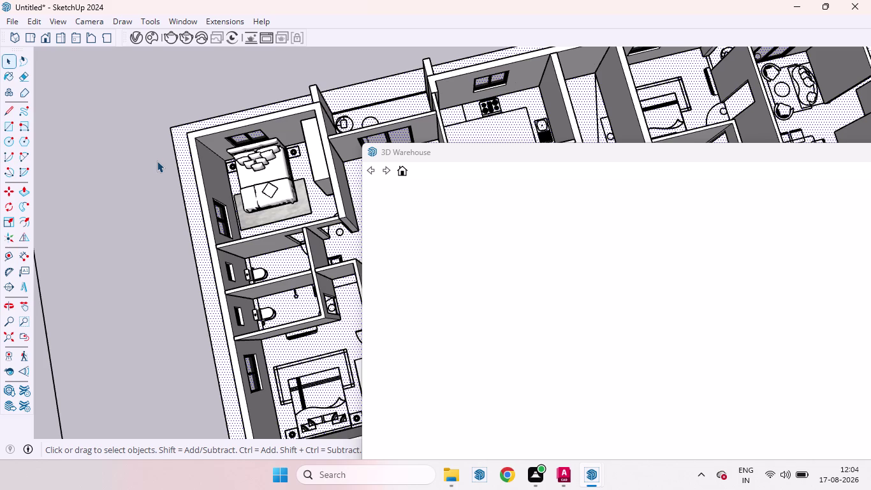
Undo the last two changes, select the floor slab group and zoom out.
key(ctrl+z)
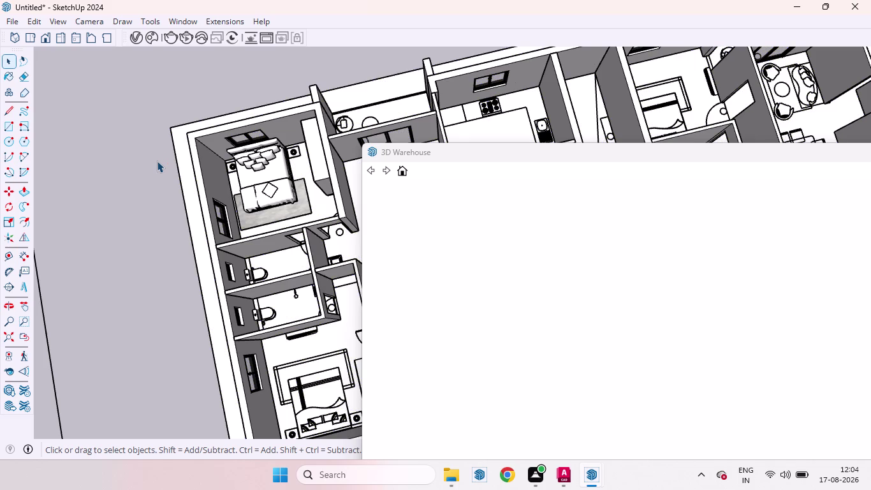
key(ctrl+z)
click(188, 181)
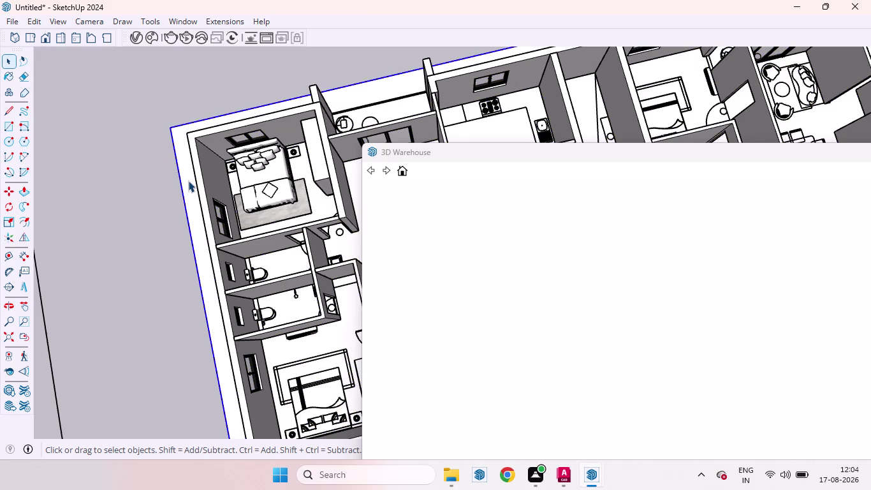
click(127, 132)
scroll(down, 3)
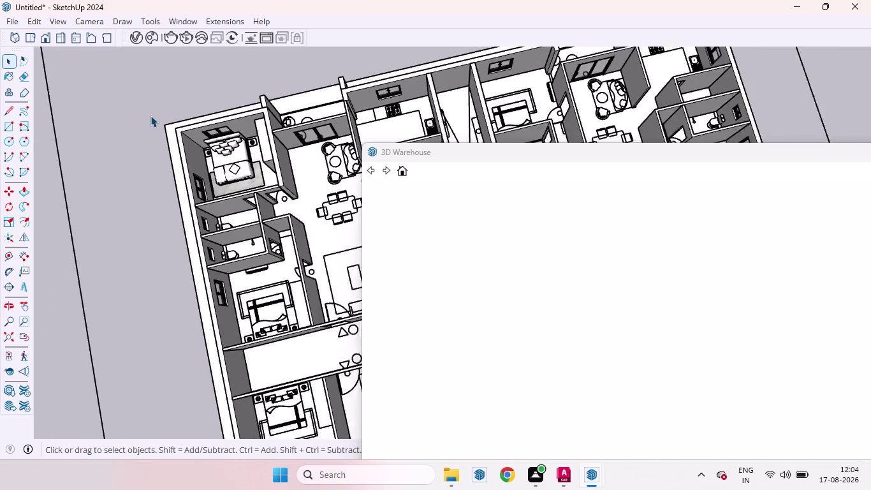
scroll(down, 3)
scroll(down, 3)
scroll(up, 3)
scroll(up, 3)
scroll(down, 3)
scroll(up, 3)
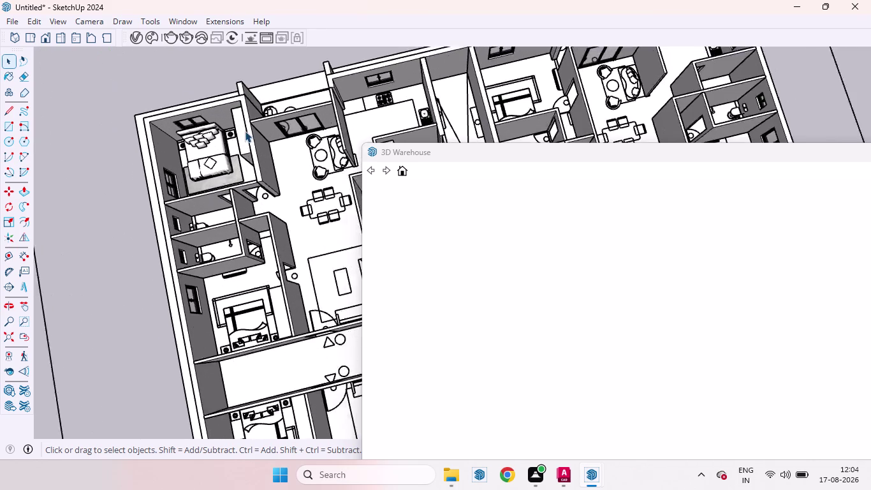
scroll(down, 3)
scroll(down, 3)
scroll(up, 3)
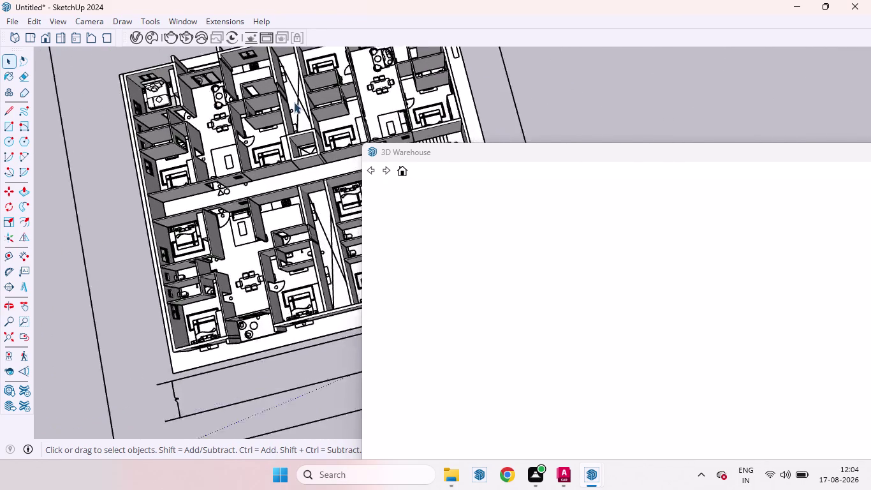
scroll(up, 3)
scroll(up, 3)
scroll(down, 3)
scroll(down, 3)
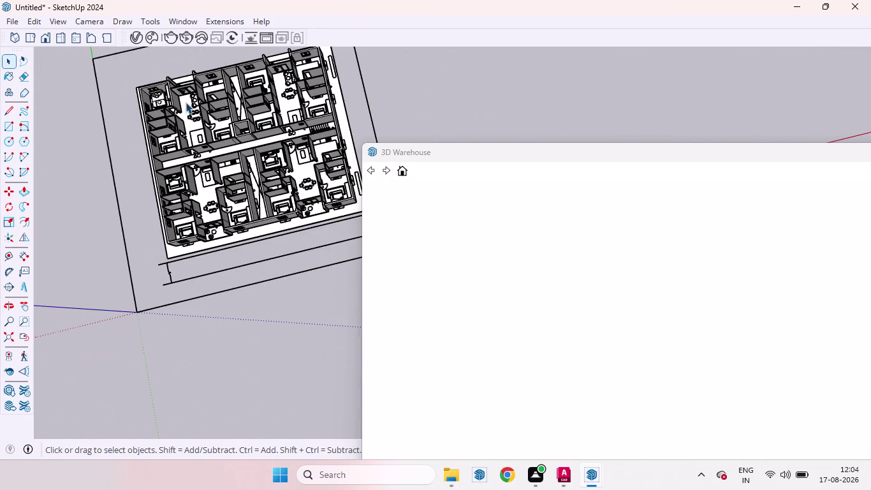
scroll(up, 3)
scroll(down, 3)
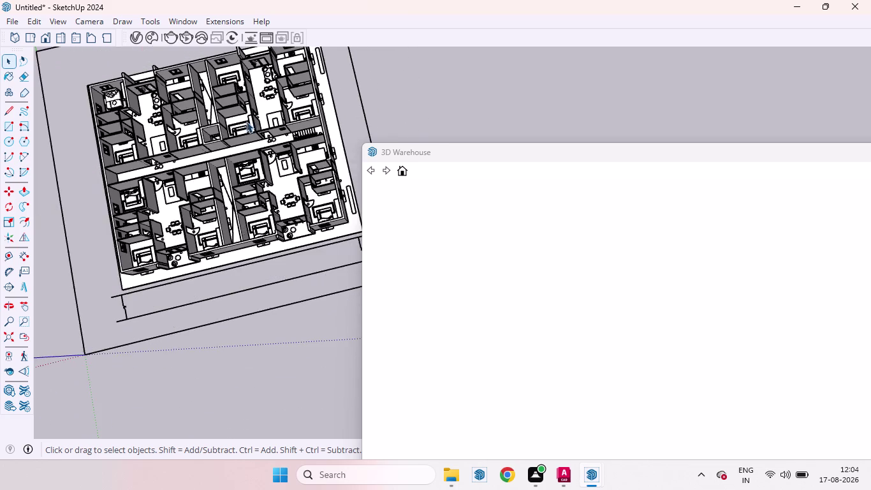
scroll(down, 3)
scroll(up, 3)
scroll(down, 3)
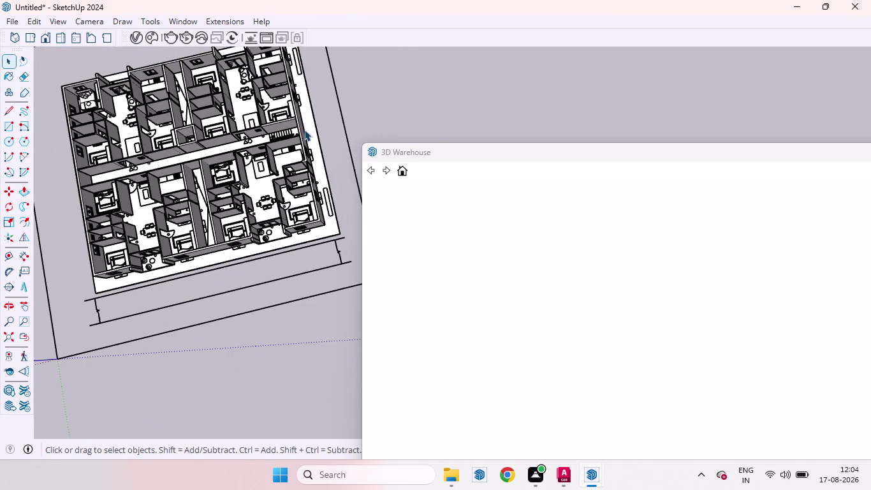
scroll(up, 3)
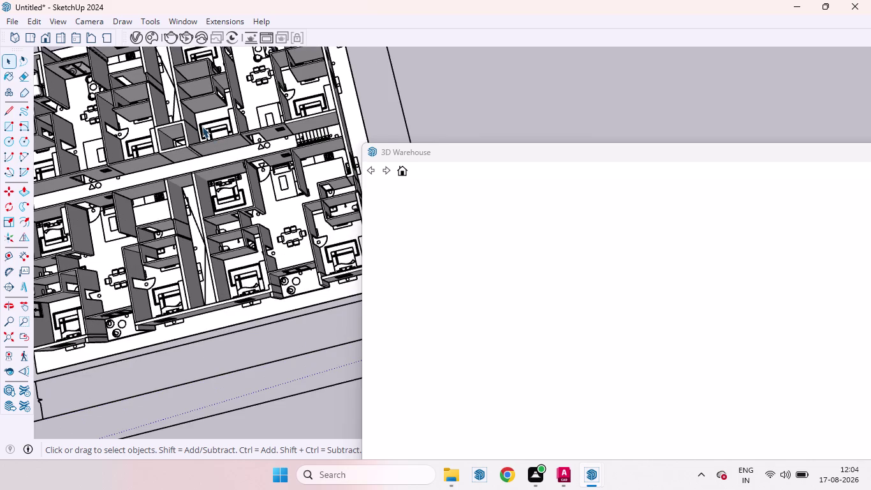
Reselect the floor slab group and open its context menu.
key(l)
scroll(down, 3)
key(space)
click(331, 119)
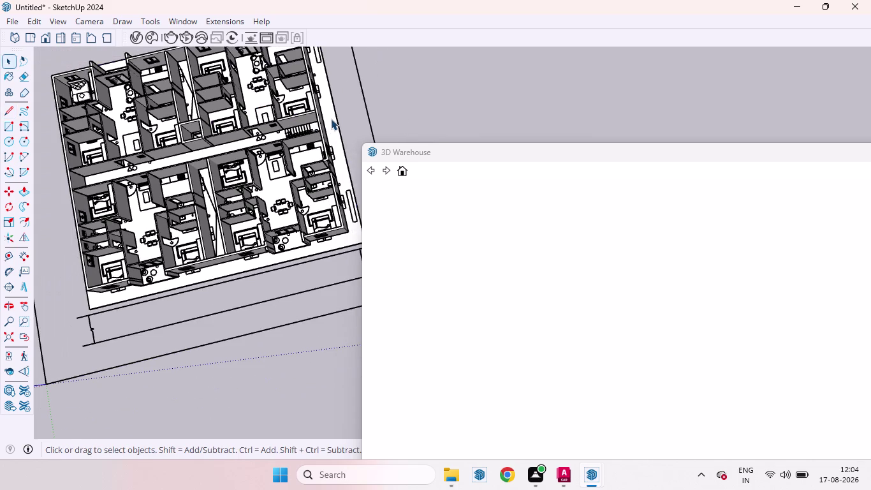
right_click(334, 121)
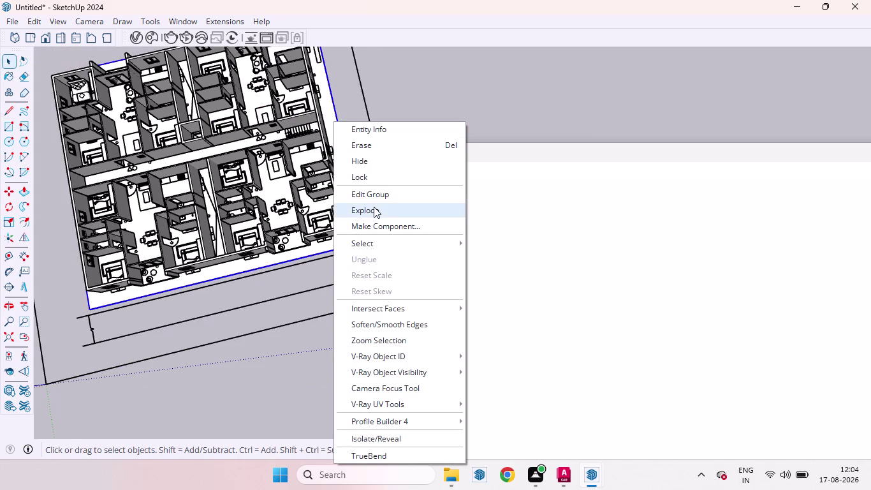
Explode the floor group into loose geometry and clear the selection.
click(374, 206)
click(377, 100)
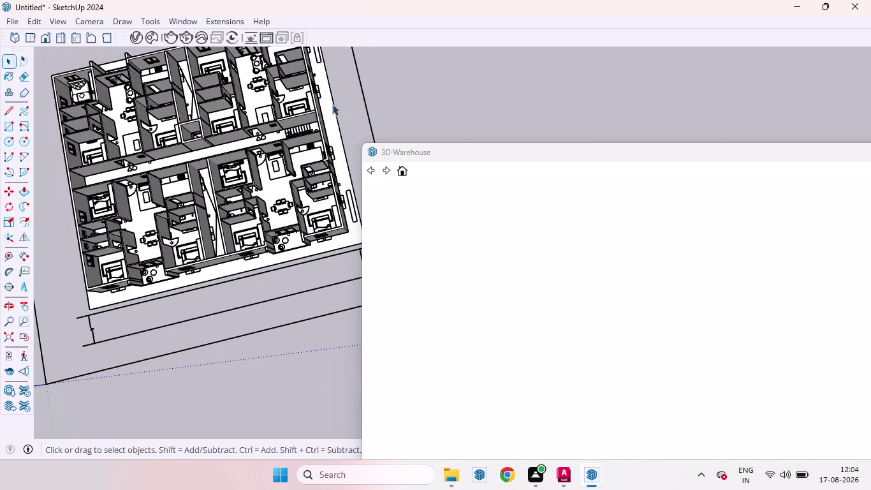
scroll(down, 3)
Draw a red-axis line across the floor from its left edge to its right edge.
key(l)
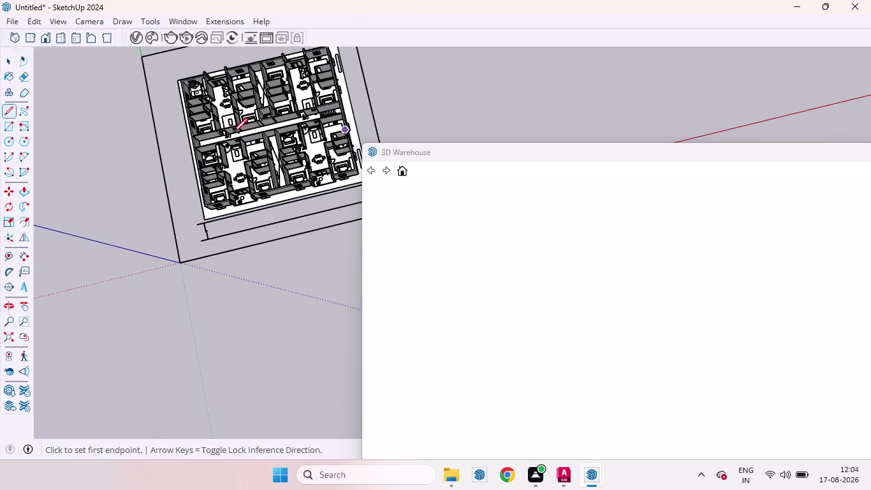
scroll(up, 3)
scroll(up, 3)
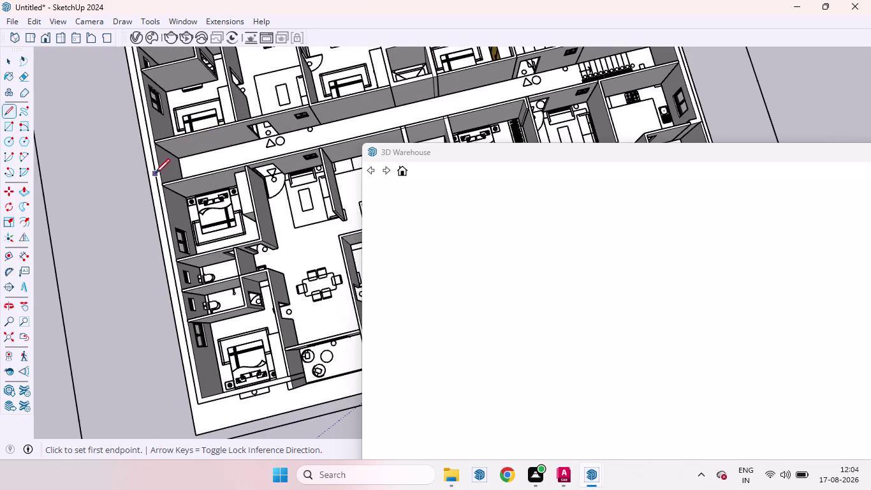
scroll(up, 3)
scroll(down, 3)
scroll(up, 3)
scroll(up, 3)
scroll(down, 3)
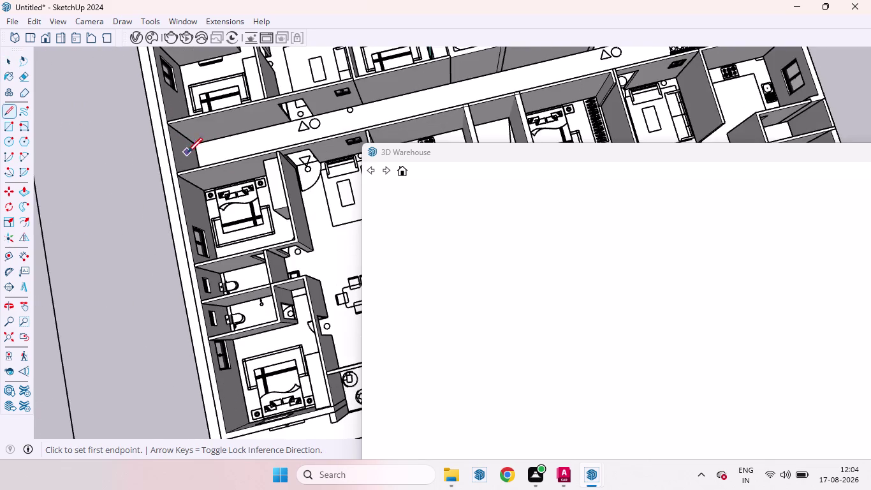
scroll(up, 3)
middle_drag(188, 153, 200, 84)
scroll(up, 3)
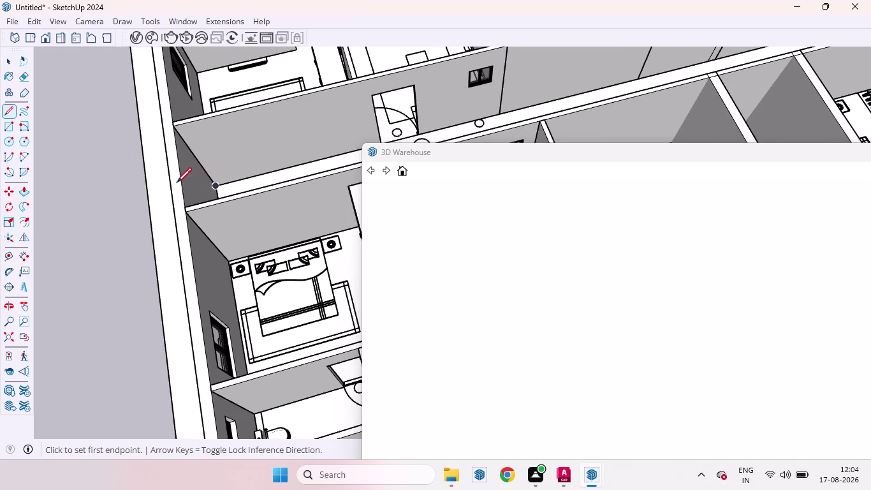
click(149, 197)
scroll(down, 3)
scroll(down, 3)
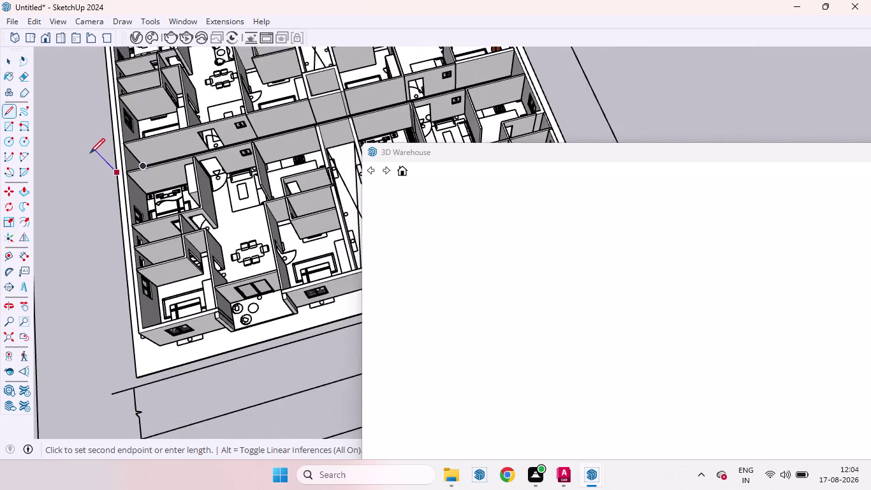
scroll(down, 3)
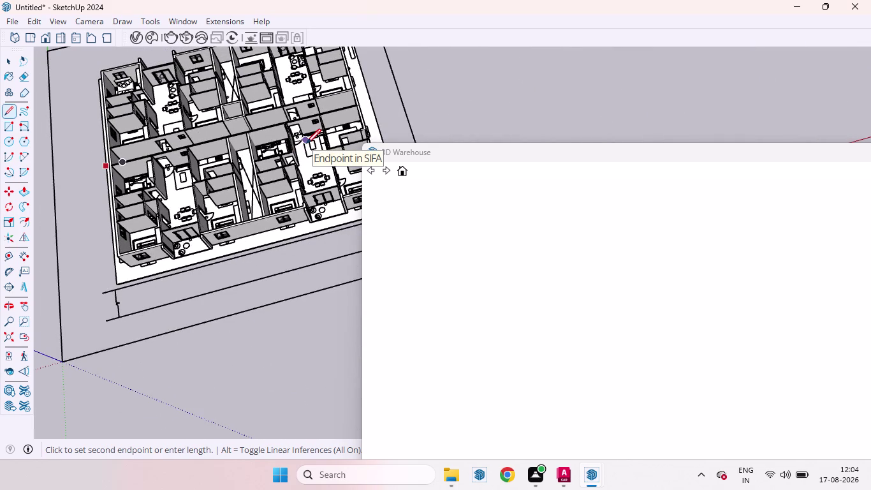
key(Right)
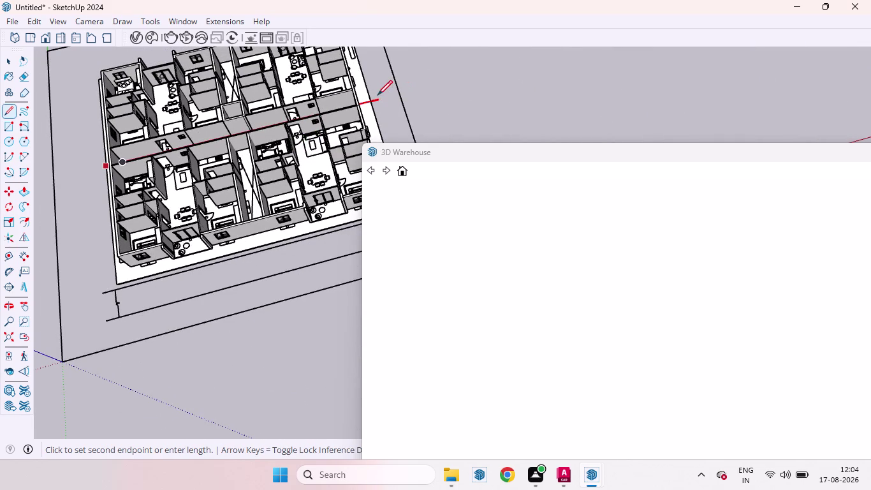
scroll(up, 3)
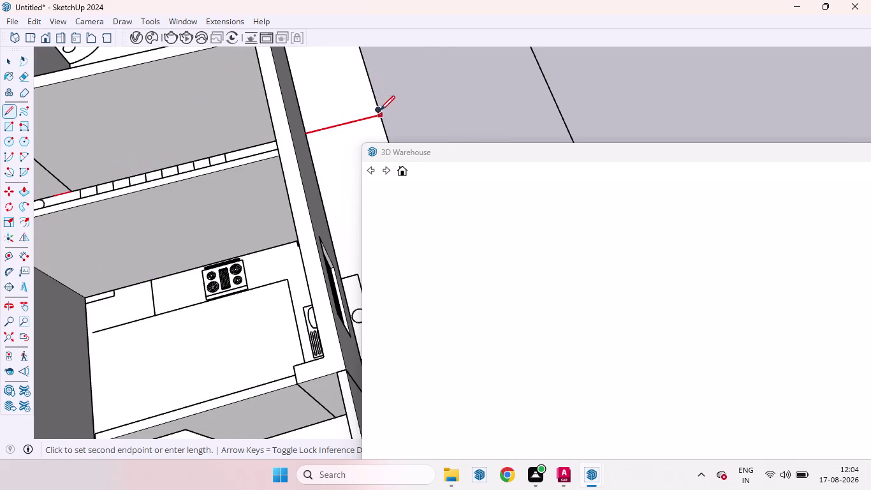
click(379, 116)
Select the newly split floor face.
key(space)
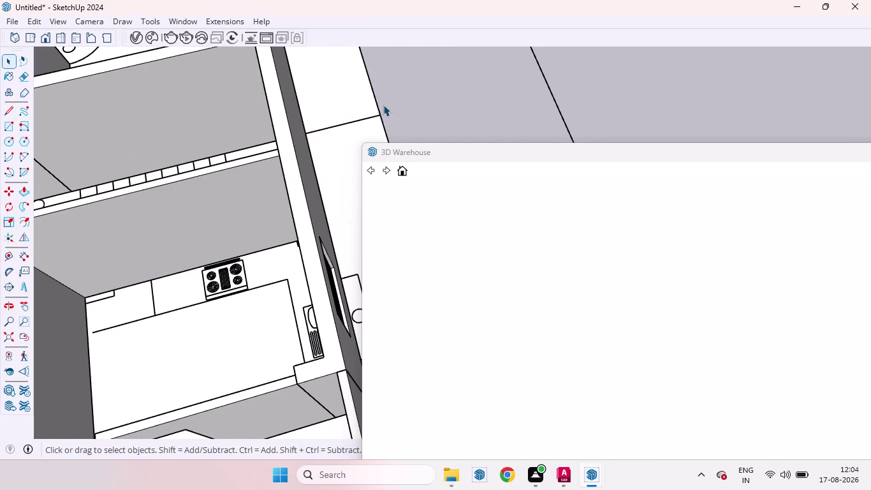
click(354, 100)
double_click(348, 105)
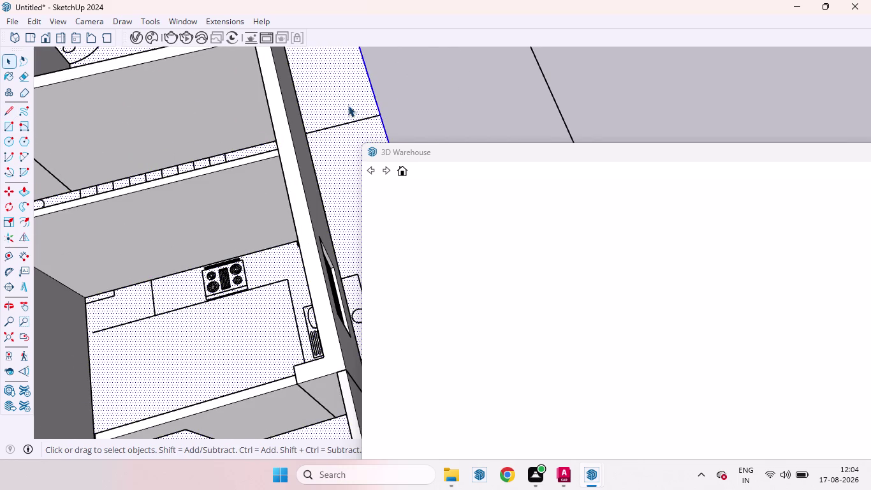
right_click(348, 105)
click(421, 100)
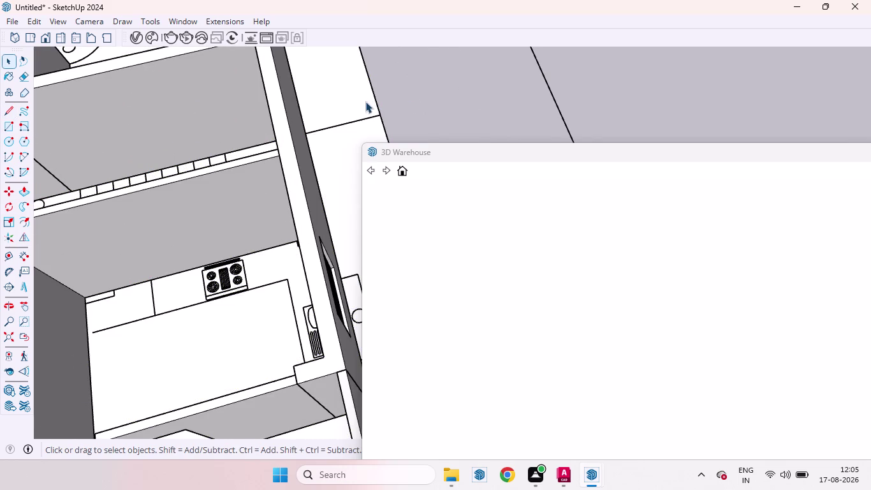
click(362, 101)
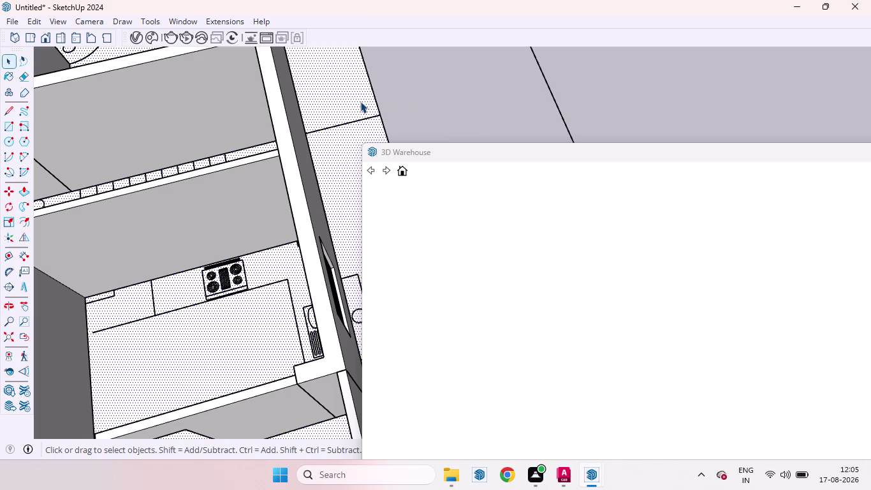
scroll(down, 3)
scroll(down, 3)
scroll(down, 3)
scroll(up, 3)
scroll(down, 3)
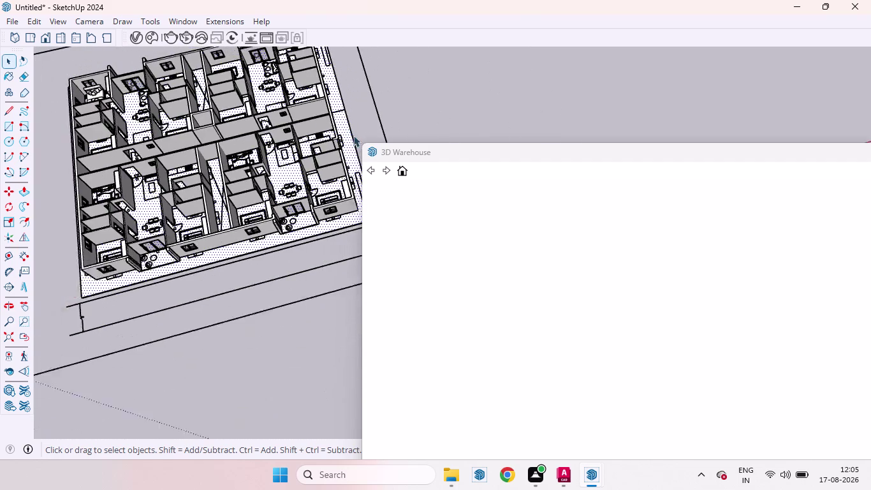
scroll(up, 3)
scroll(down, 3)
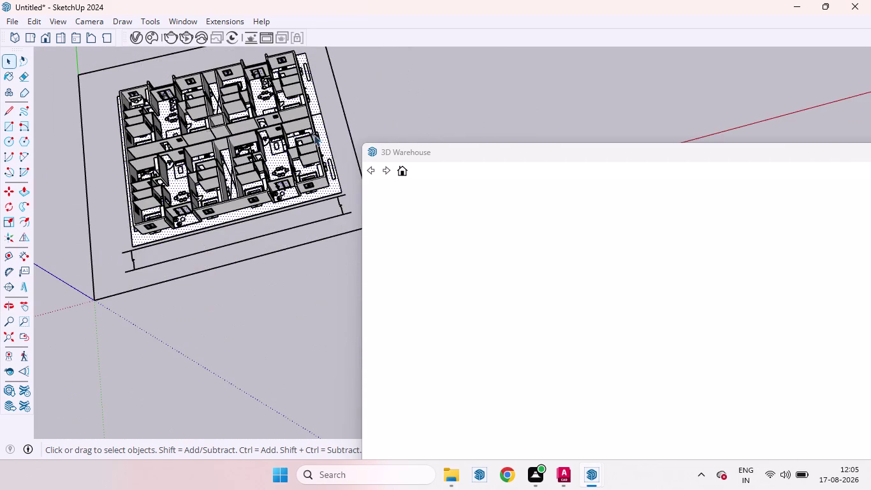
click(394, 124)
click(319, 127)
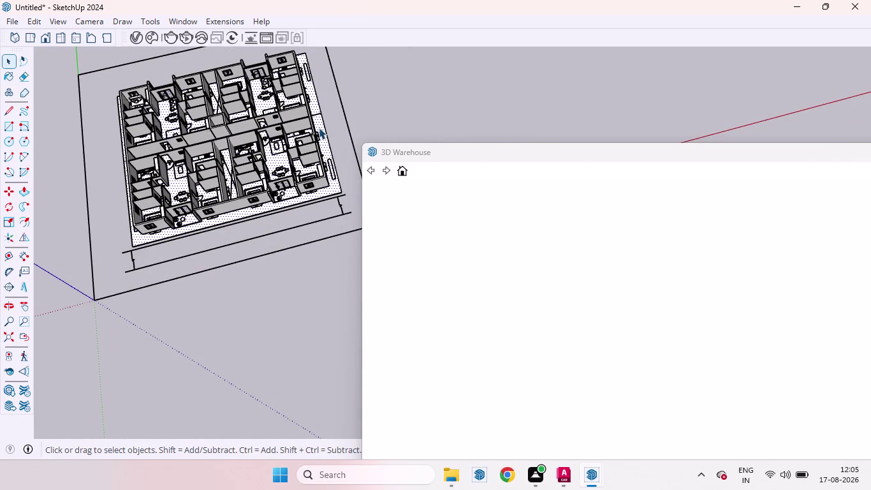
scroll(down, 3)
middle_drag(355, 141, 355, 254)
scroll(up, 3)
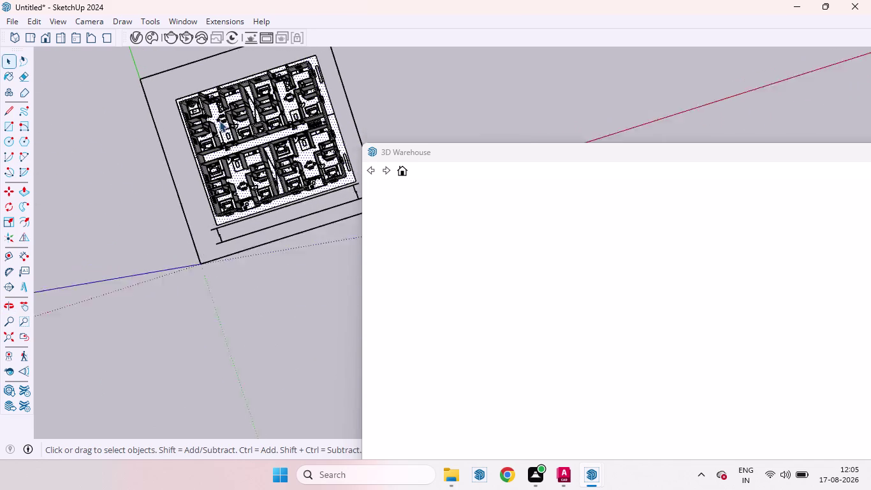
scroll(up, 3)
key(ctrl+z)
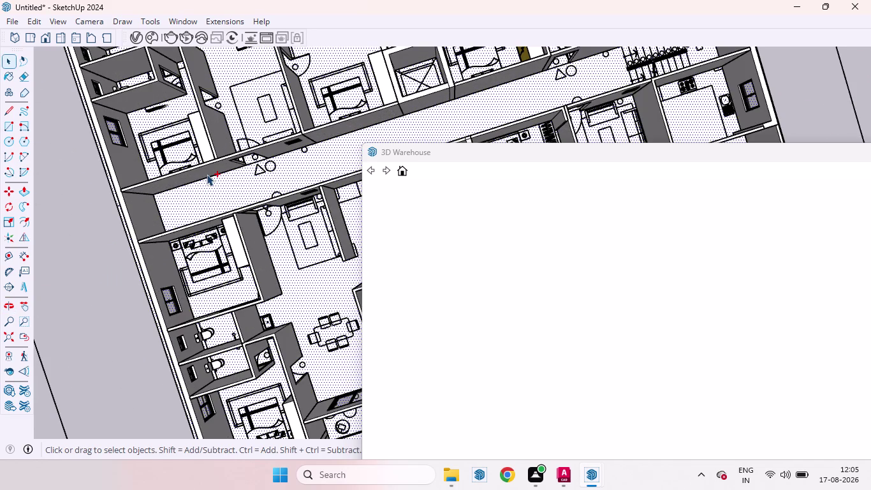
scroll(down, 3)
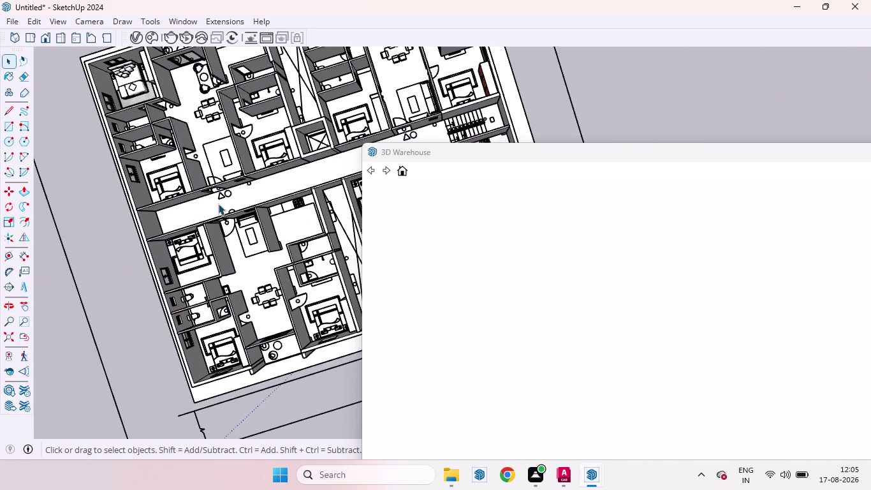
scroll(down, 3)
drag(429, 157, 137, 9)
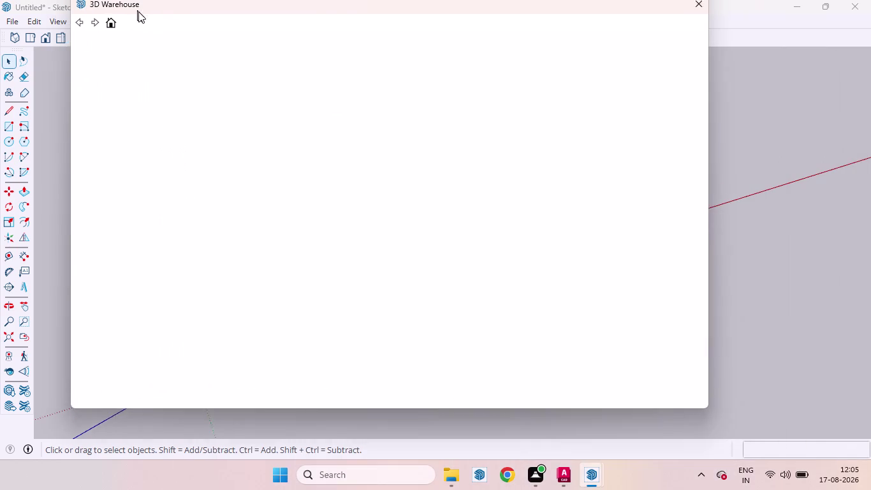
drag(137, 9, 152, 47)
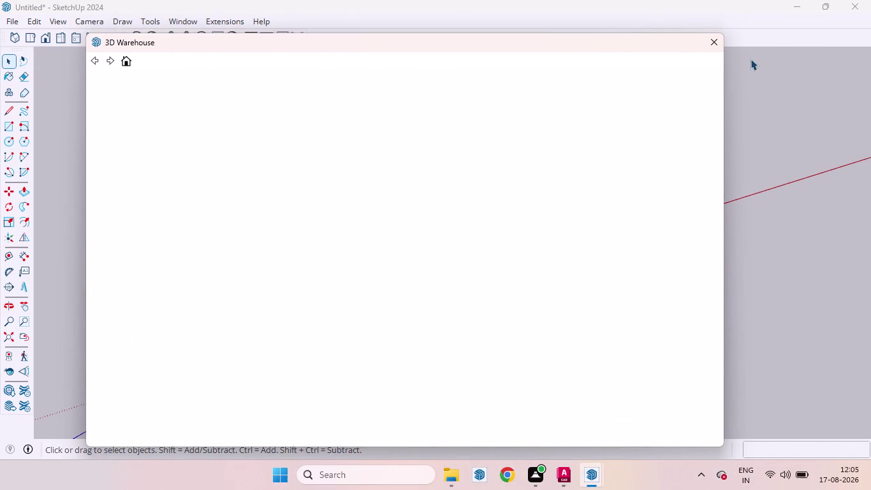
click(722, 49)
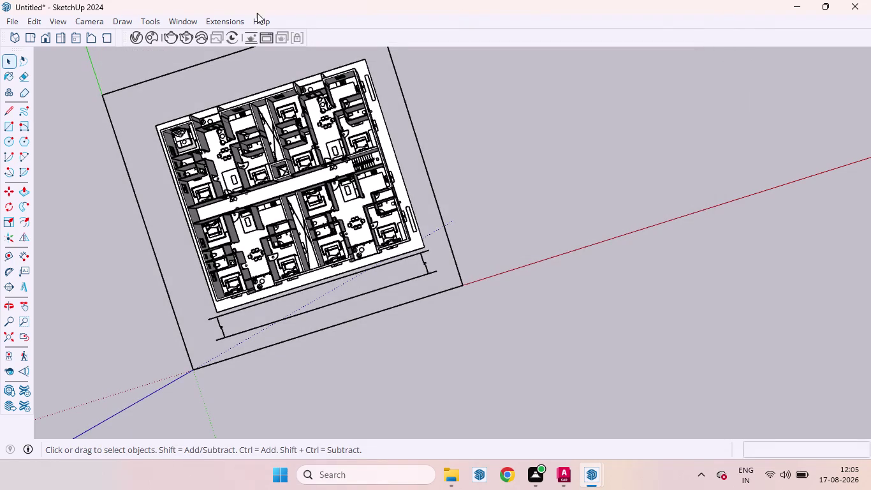
click(179, 21)
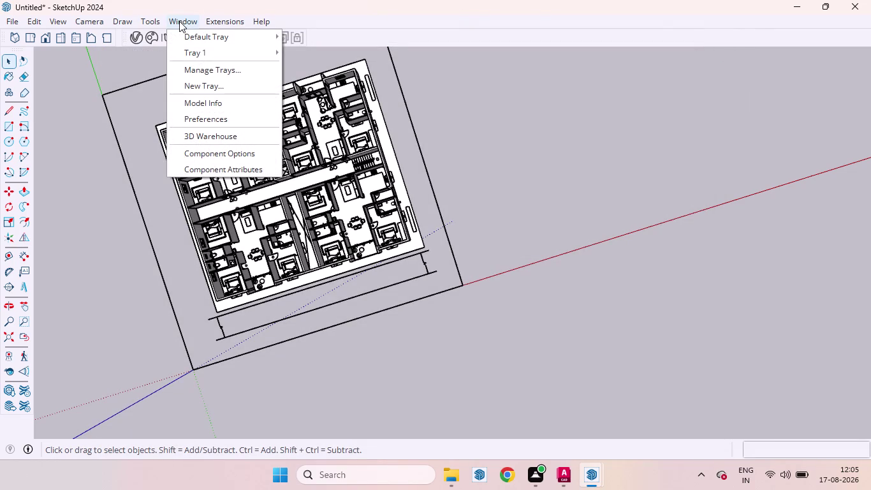
click(216, 137)
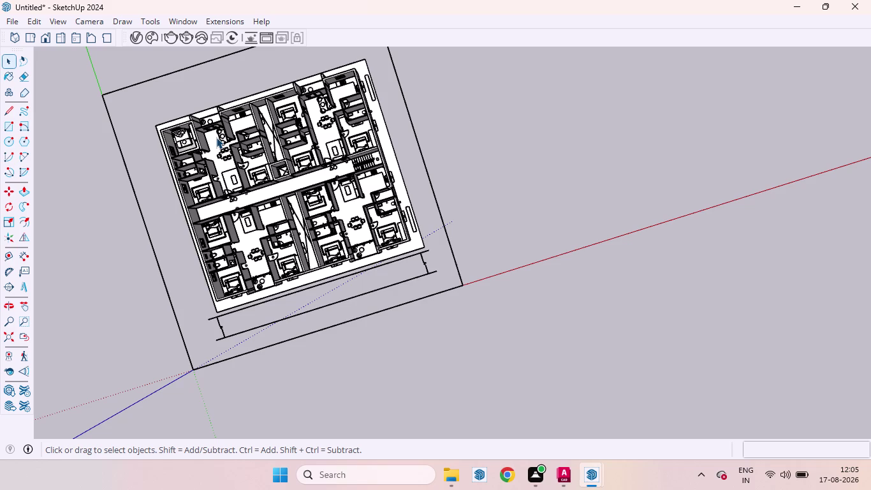
scroll(up, 3)
scroll(down, 3)
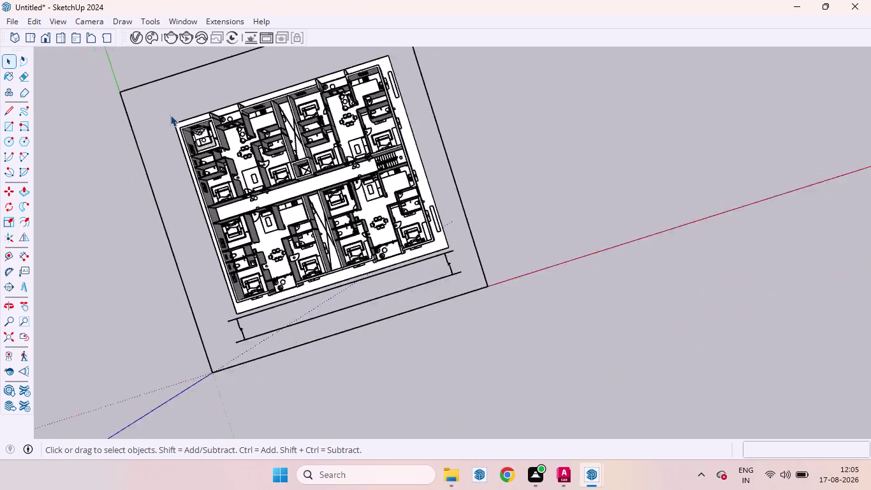
middle_drag(223, 129, 189, 97)
scroll(down, 3)
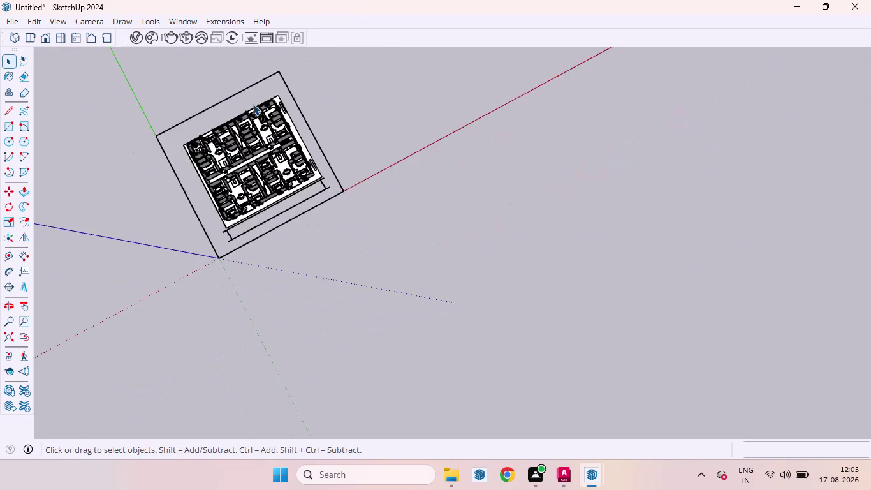
scroll(down, 3)
scroll(up, 3)
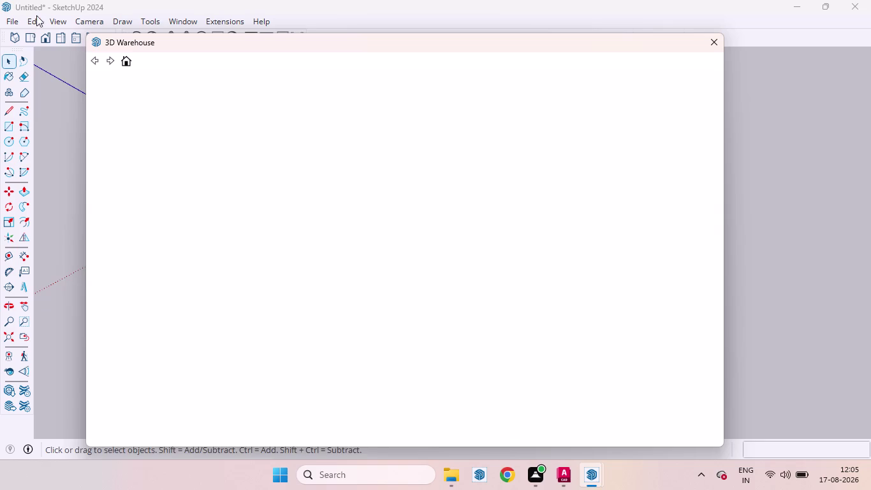
Move the 3D Warehouse panel down and aside, off the floor plan.
click(30, 36)
drag(159, 43, 433, 147)
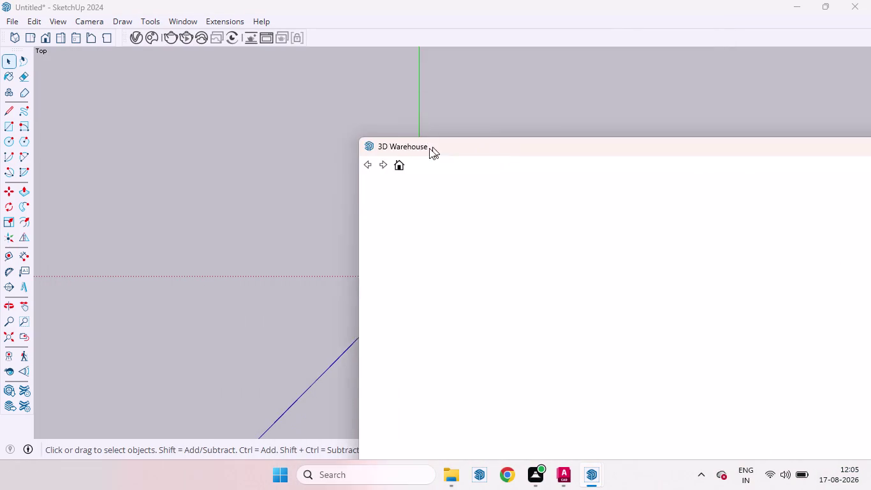
drag(433, 147, 77, 140)
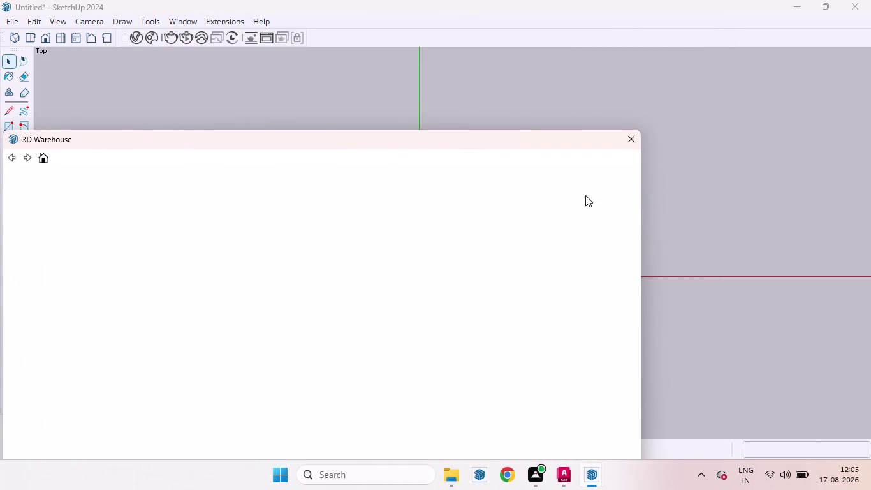
scroll(up, 3)
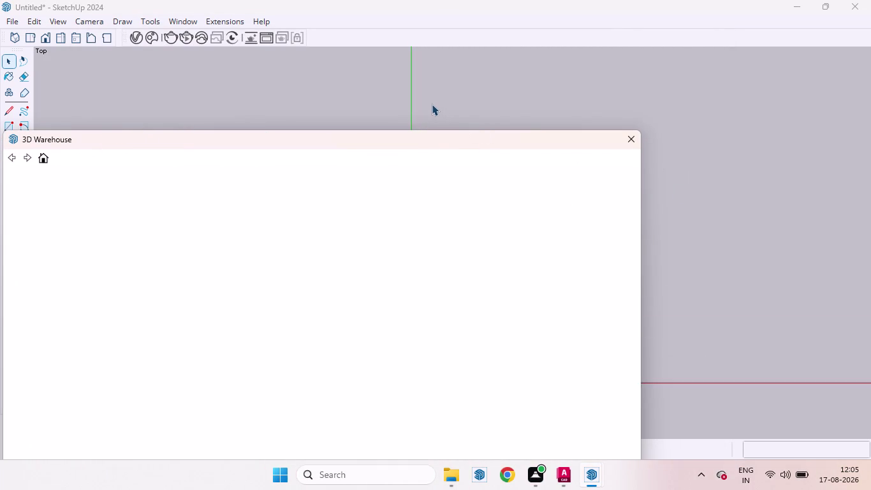
scroll(down, 3)
scroll(down, 3)
scroll(up, 3)
scroll(down, 3)
scroll(down, 3)
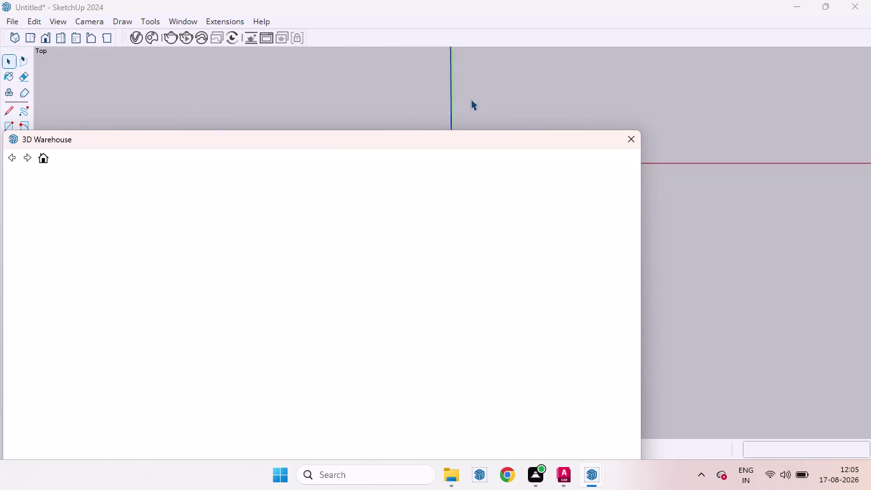
scroll(down, 3)
scroll(up, 3)
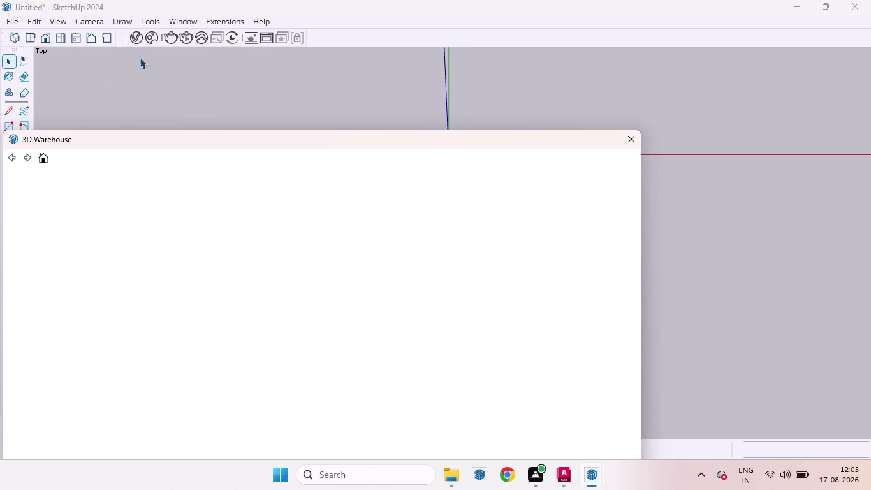
click(32, 37)
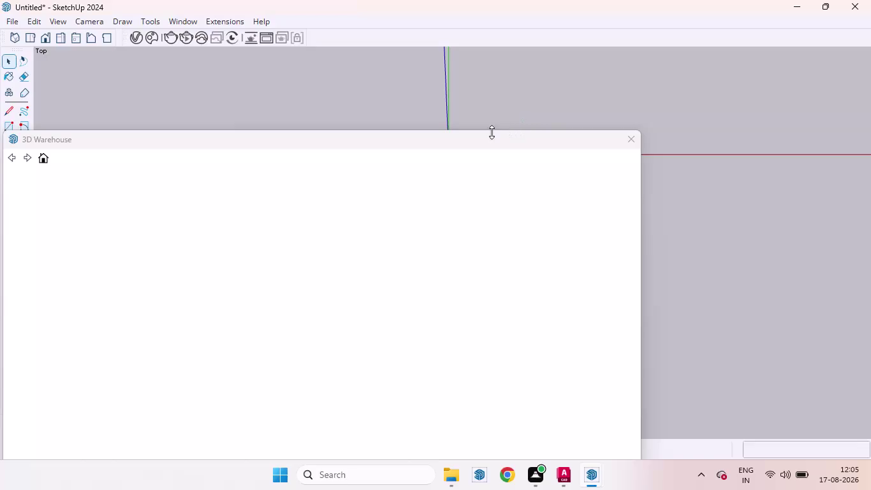
drag(445, 137, 743, 238)
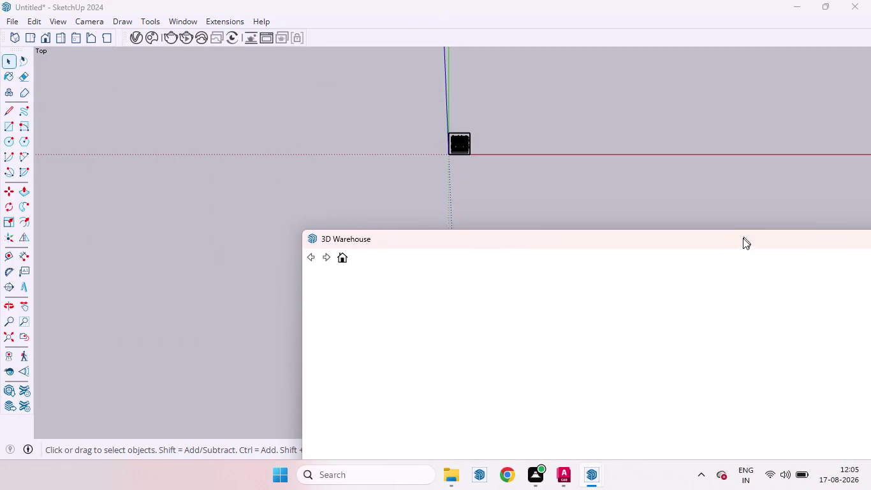
Pan and zoom to center the whole floor plan in view.
drag(742, 238, 736, 253)
scroll(up, 3)
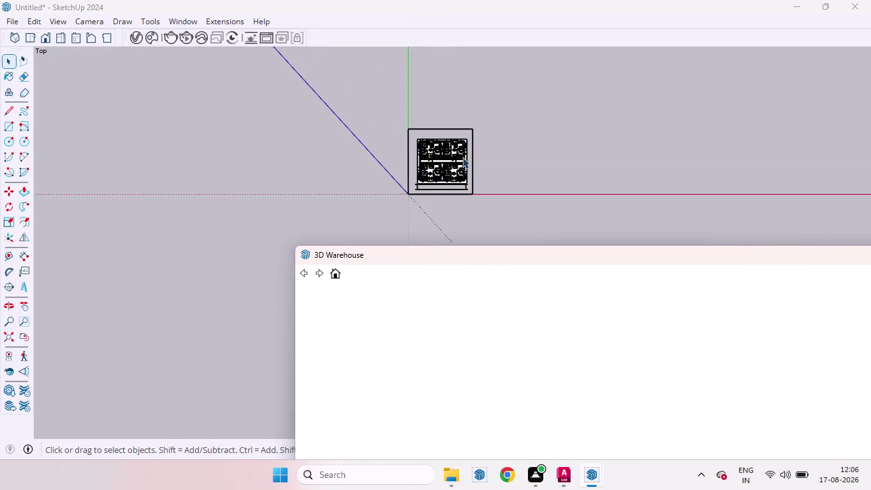
scroll(up, 3)
scroll(up, 3)
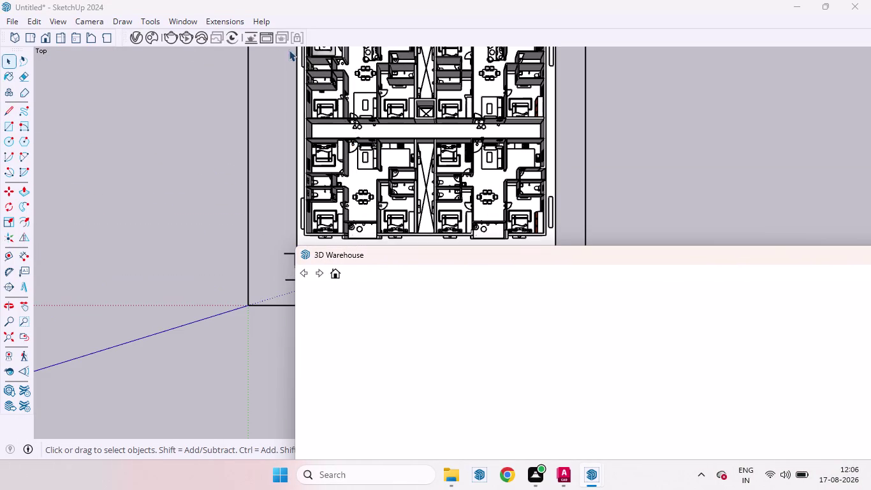
scroll(down, 3)
scroll(down, 3)
scroll(up, 3)
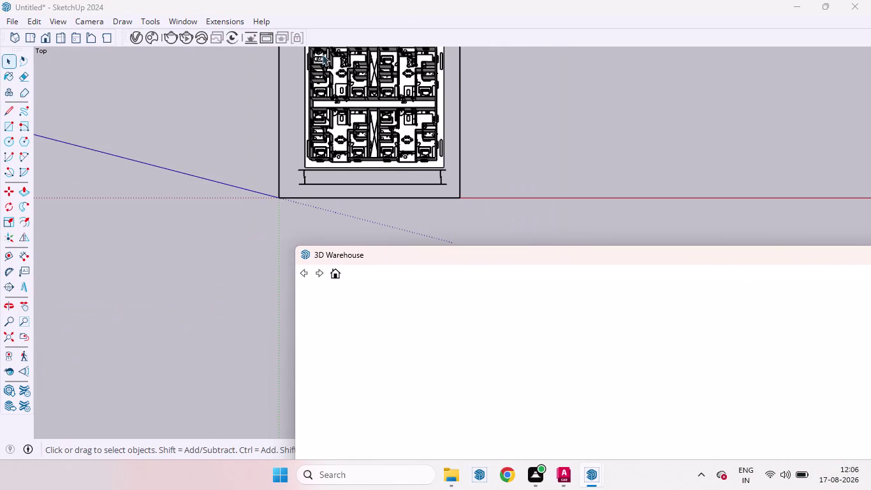
scroll(up, 3)
scroll(down, 3)
scroll(down, 3)
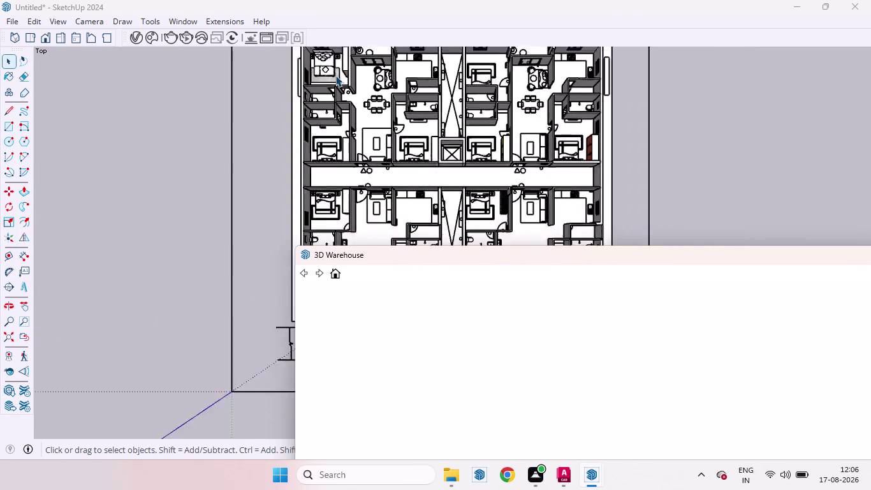
scroll(down, 3)
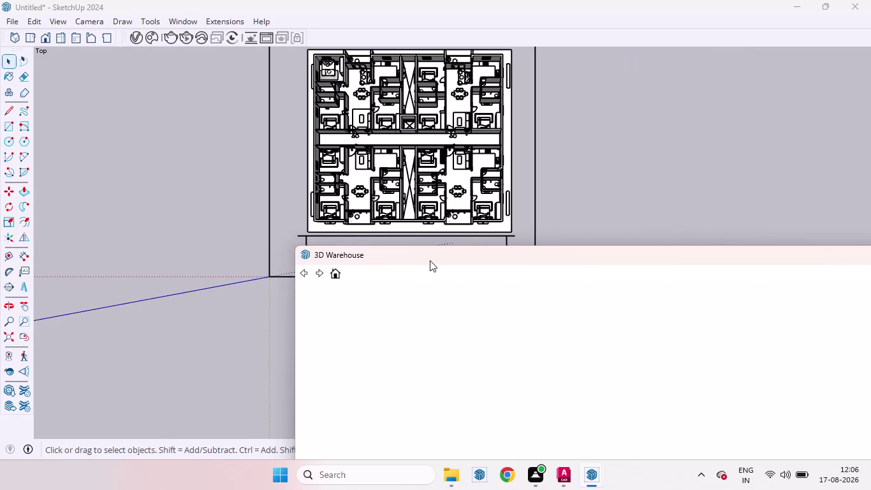
click(588, 479)
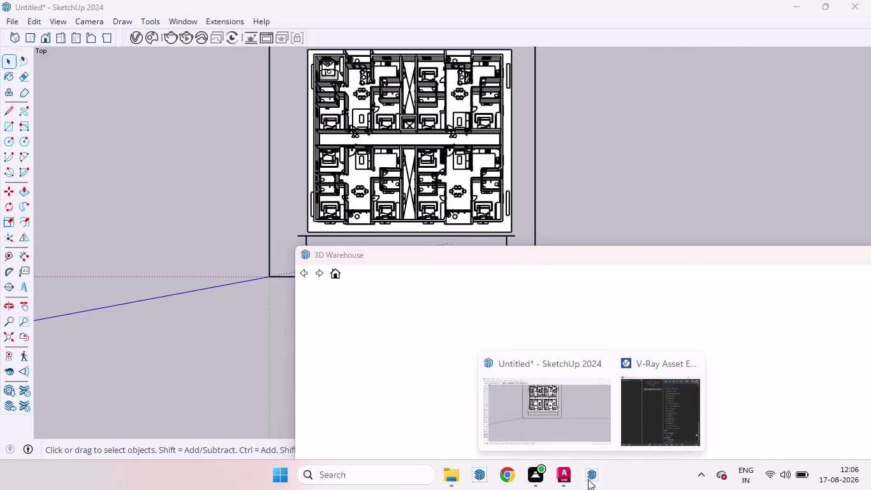
Import Tiles L01 200cm from Cosmos through the V-Ray Asset Editor.
click(656, 419)
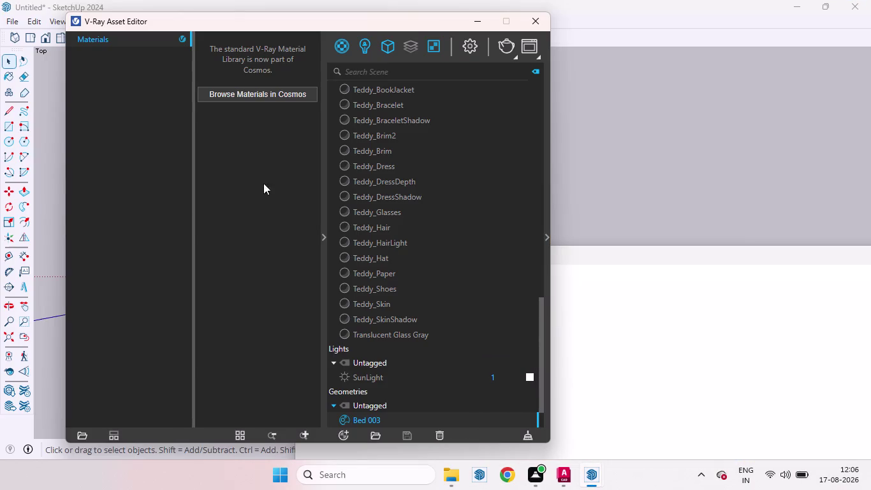
click(238, 95)
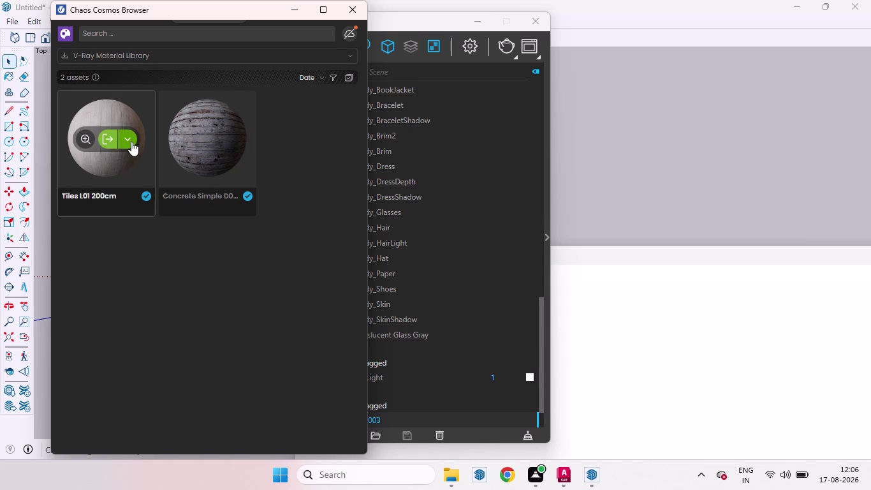
click(131, 142)
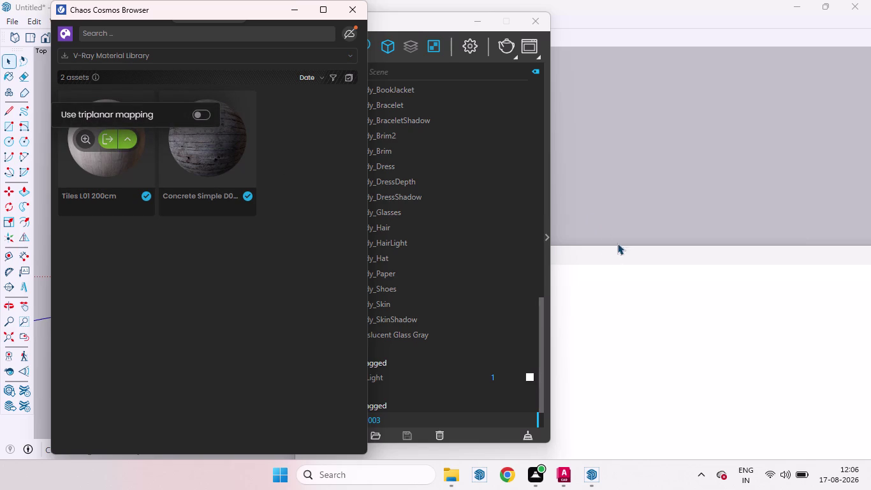
drag(410, 22, 606, 3)
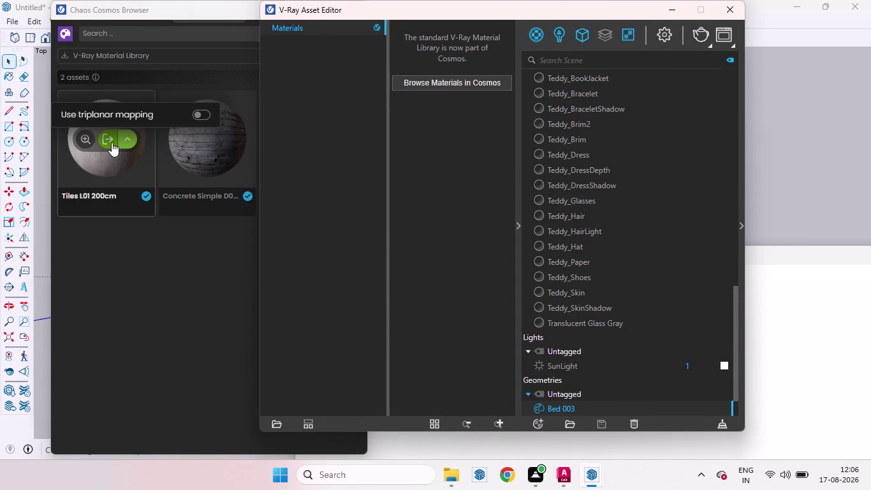
click(111, 141)
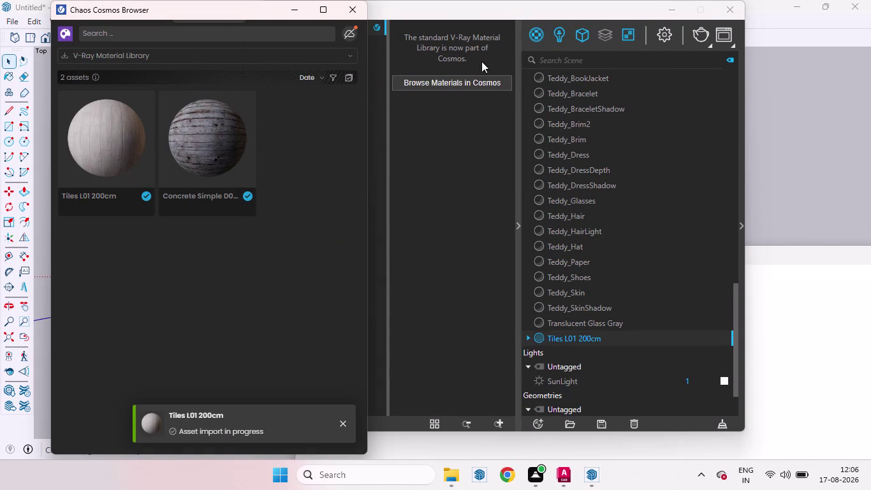
drag(450, 6, 298, 331)
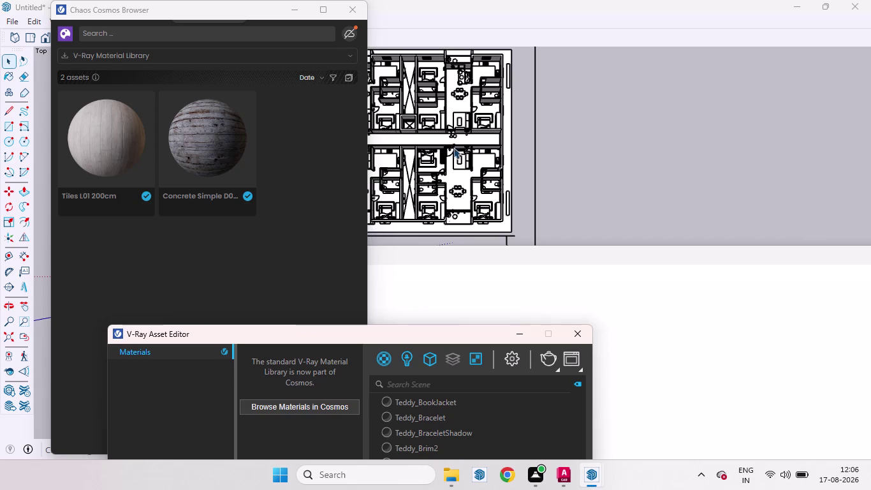
Apply the Tiles L01 200cm material to the selected floor surface.
scroll(up, 3)
click(453, 198)
scroll(down, 3)
scroll(down, 3)
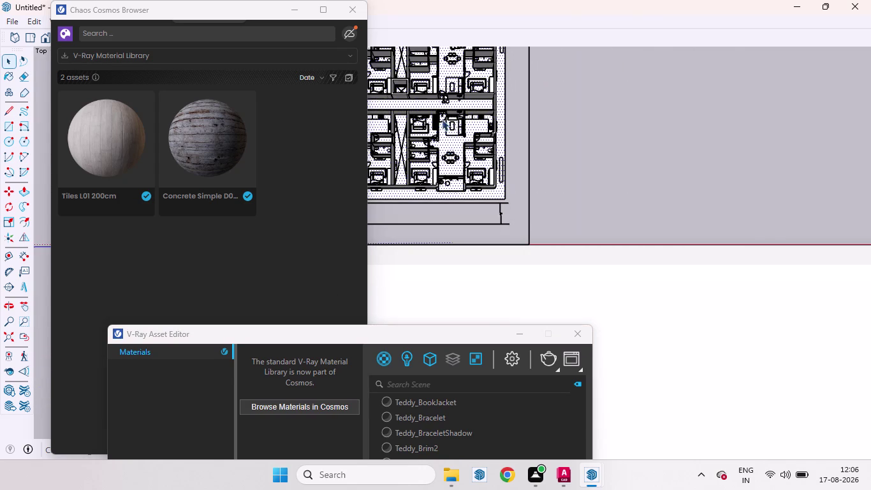
drag(389, 336, 408, 169)
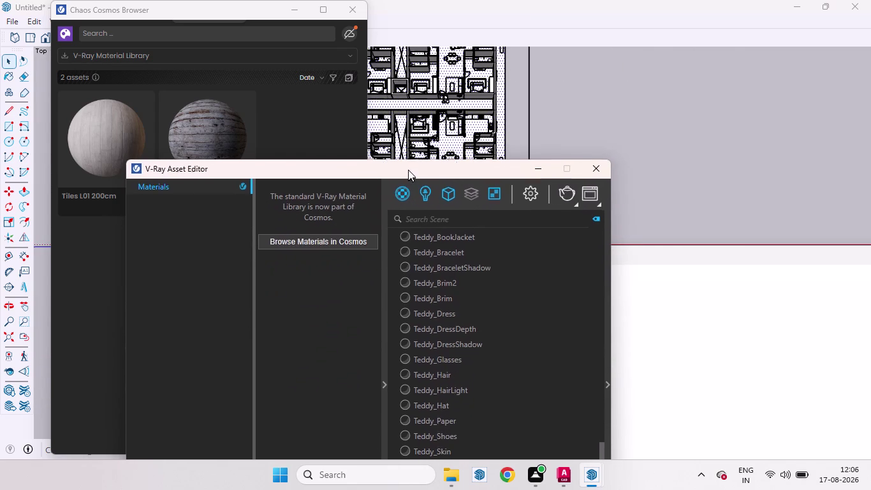
drag(408, 170, 408, 166)
drag(386, 166, 398, 63)
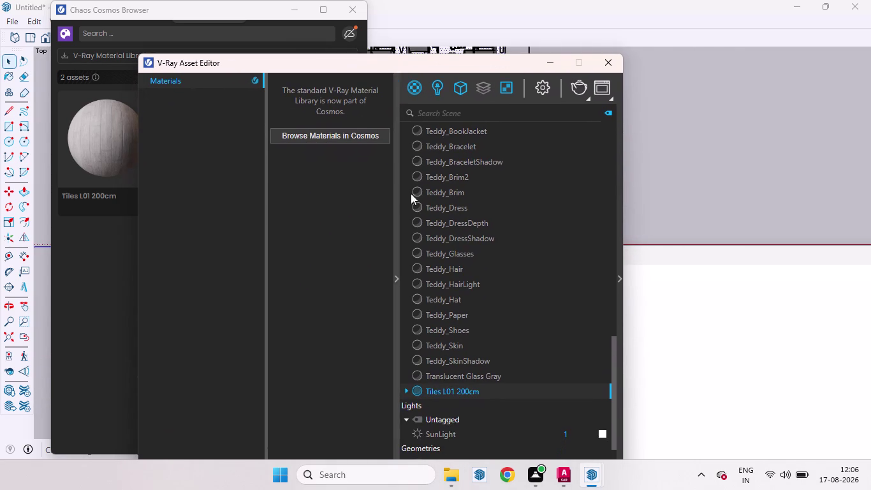
right_click(430, 393)
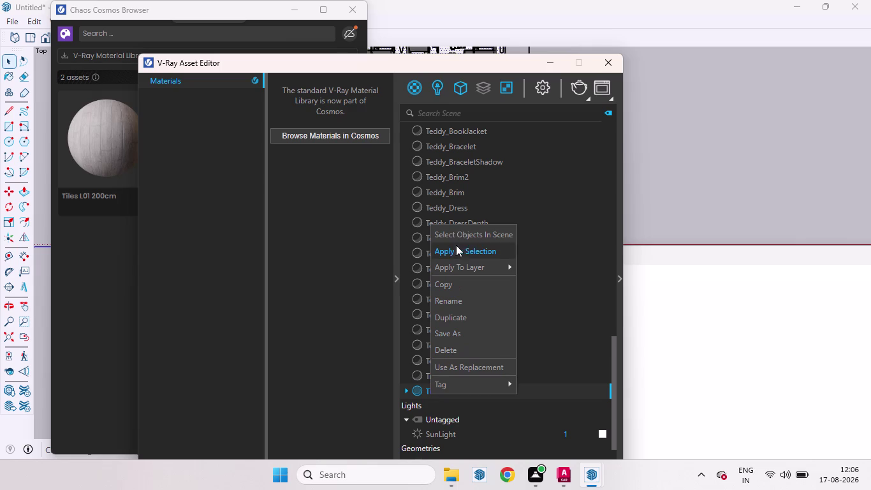
click(456, 250)
drag(446, 58, 457, 225)
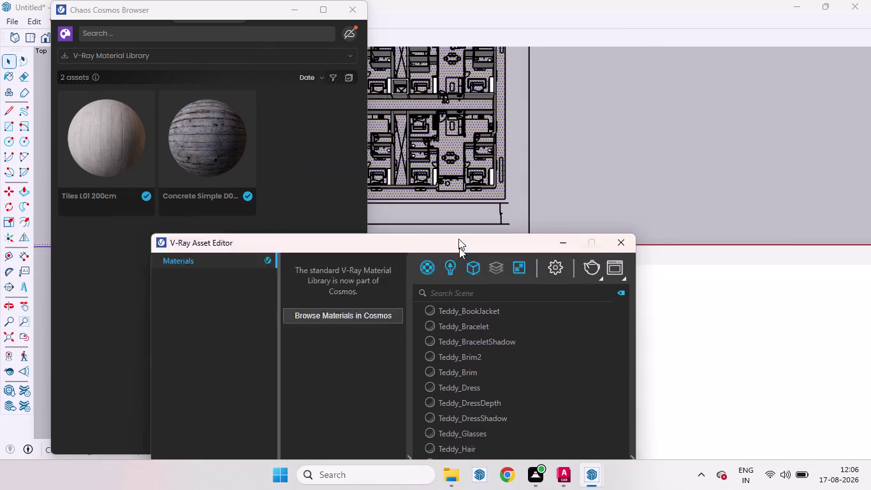
drag(458, 225, 470, 331)
Move the Chaos Cosmos browser lower and show the toolbar list.
click(599, 162)
scroll(up, 3)
scroll(down, 3)
scroll(up, 3)
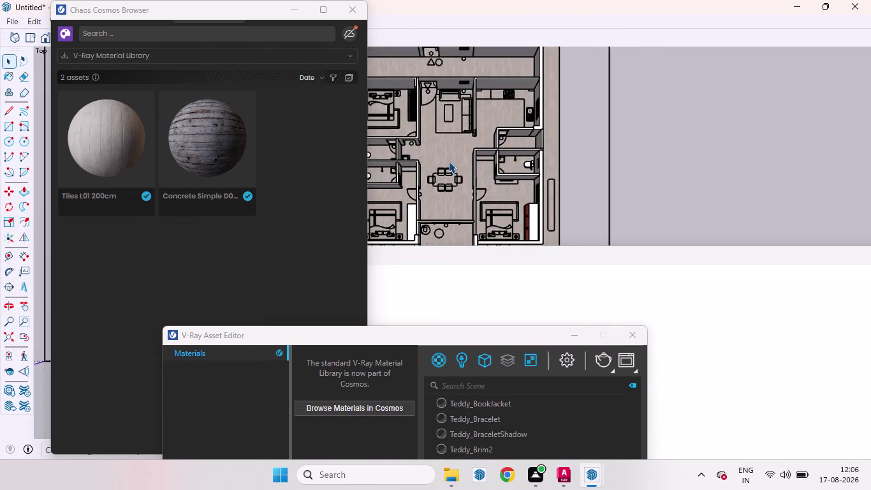
scroll(up, 3)
click(449, 161)
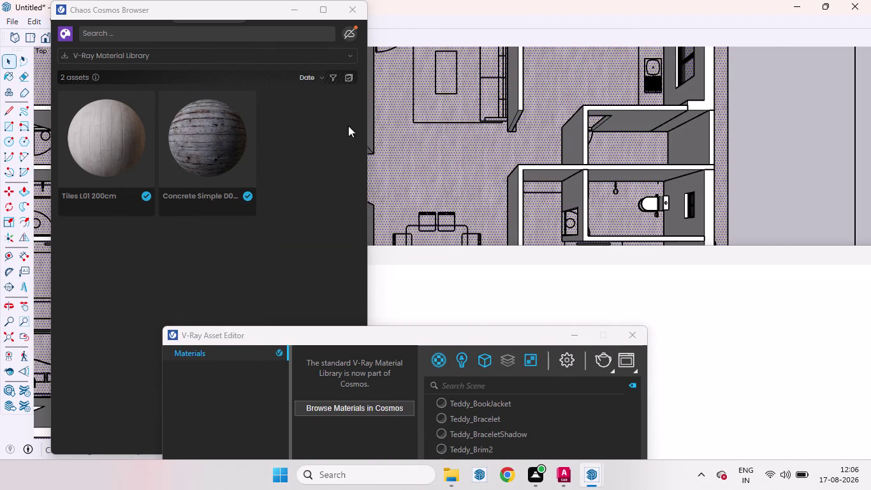
drag(234, 11, 230, 79)
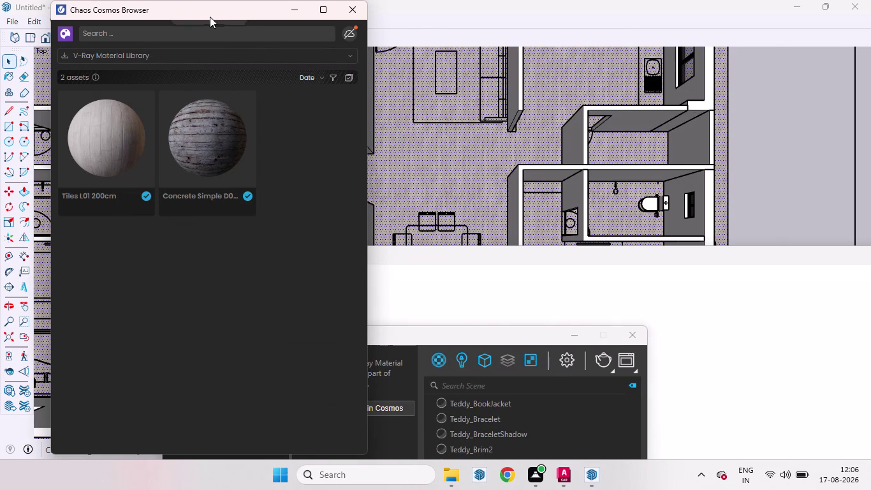
drag(202, 12, 207, 129)
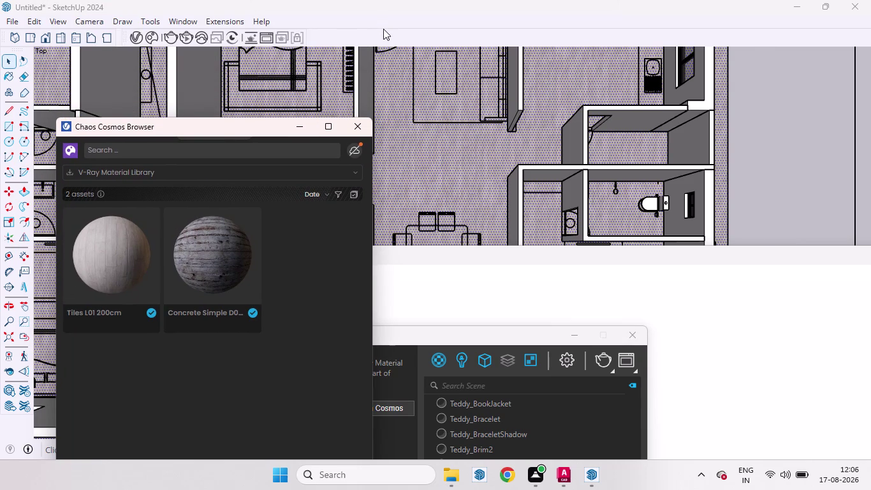
right_click(383, 29)
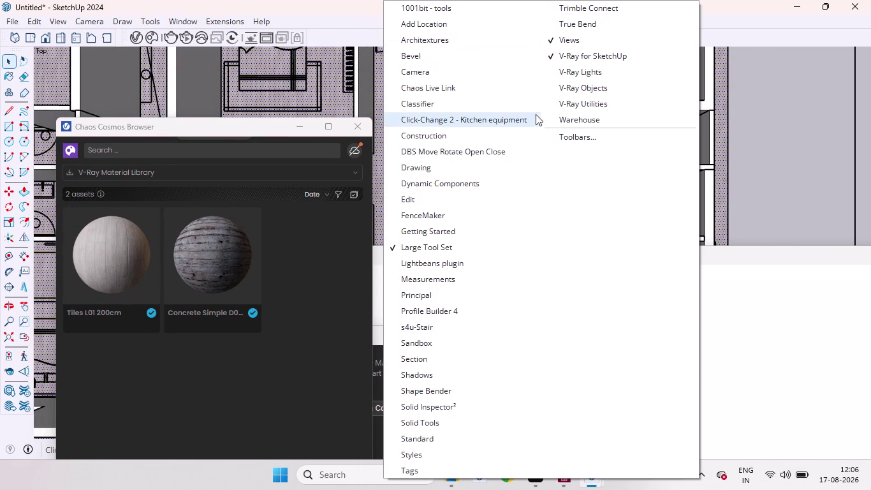
Turn on viewport textures from the V-Ray Utilities toolbar, then hide the toolbar.
click(581, 99)
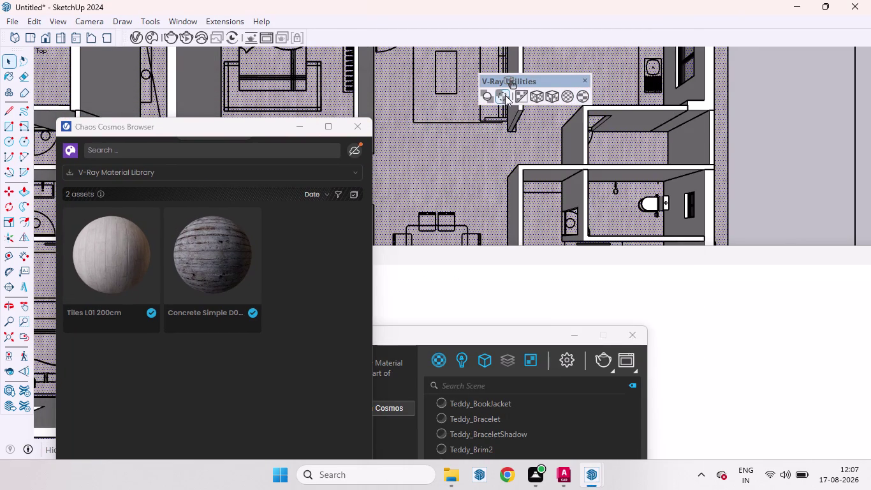
click(547, 98)
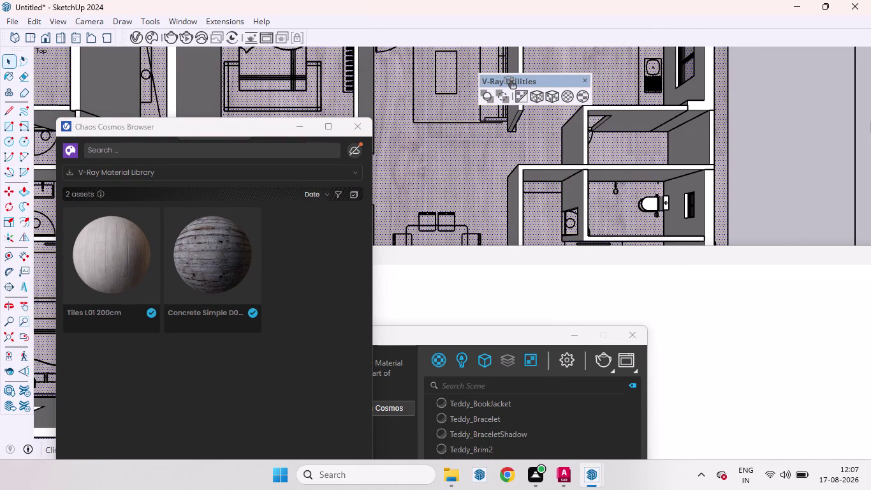
click(785, 131)
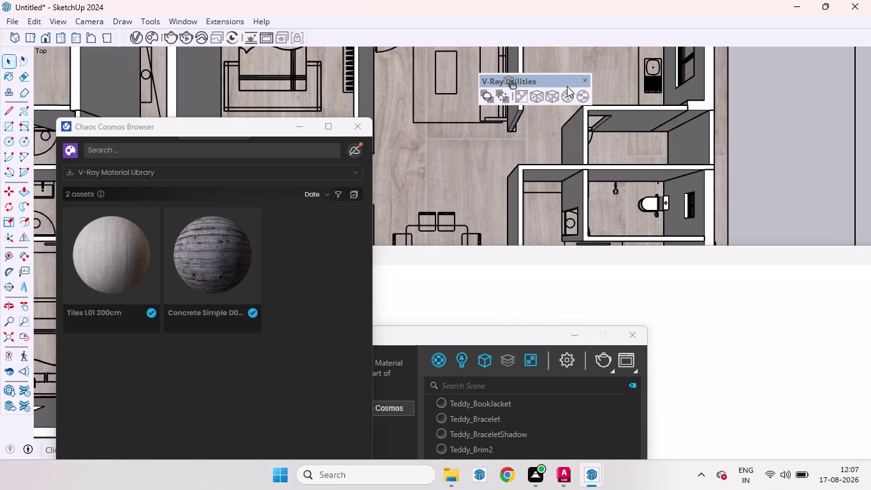
click(586, 79)
Zoom around the tiled floors and open the Window menu.
scroll(down, 3)
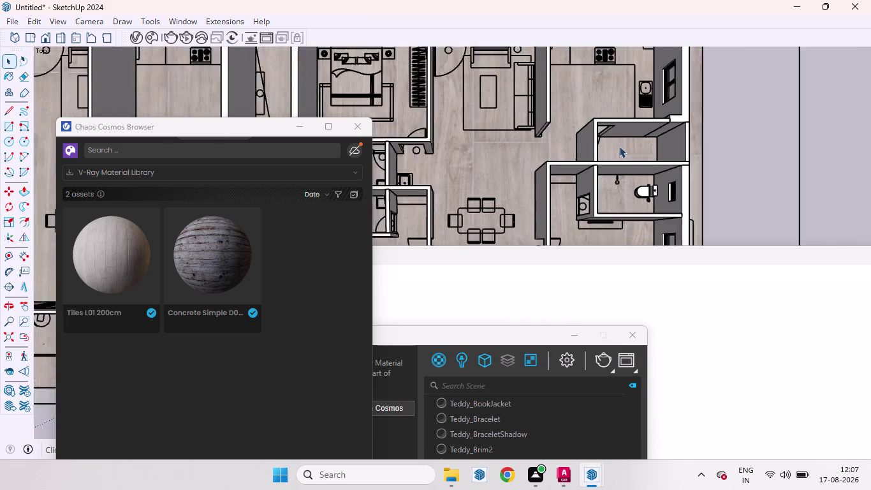
scroll(down, 3)
scroll(down, 3)
scroll(up, 3)
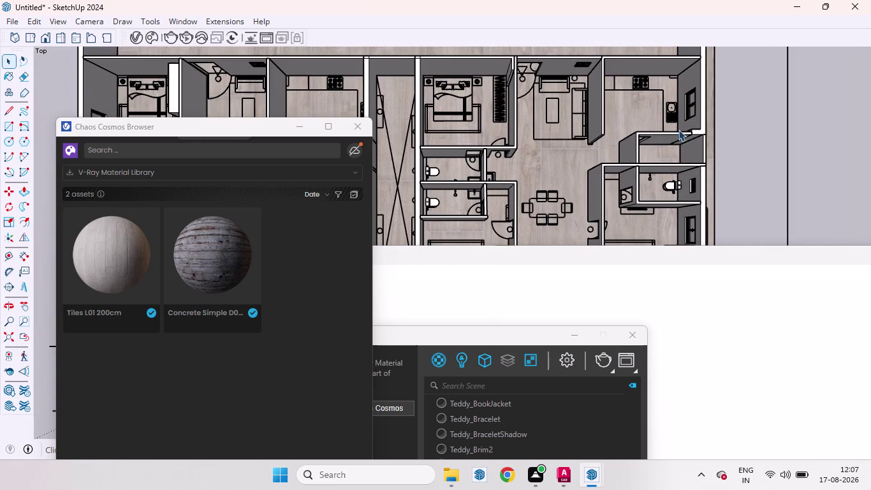
scroll(down, 3)
scroll(down, 3)
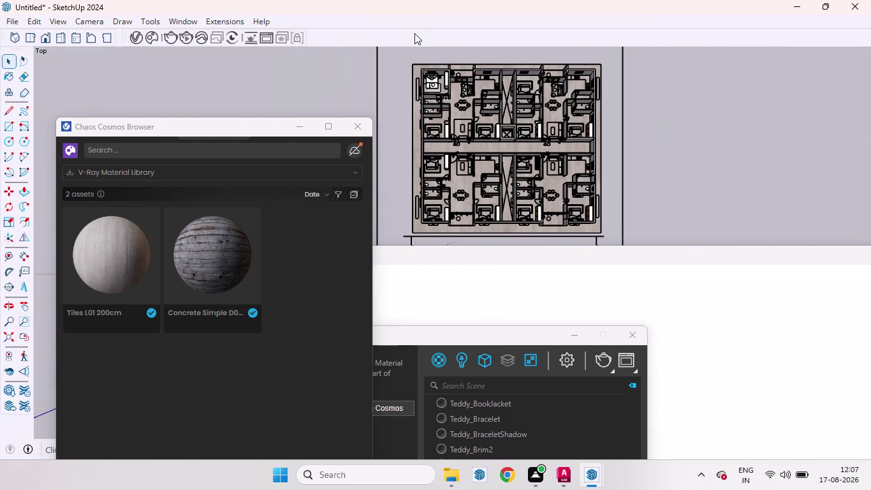
scroll(up, 3)
scroll(up, 3)
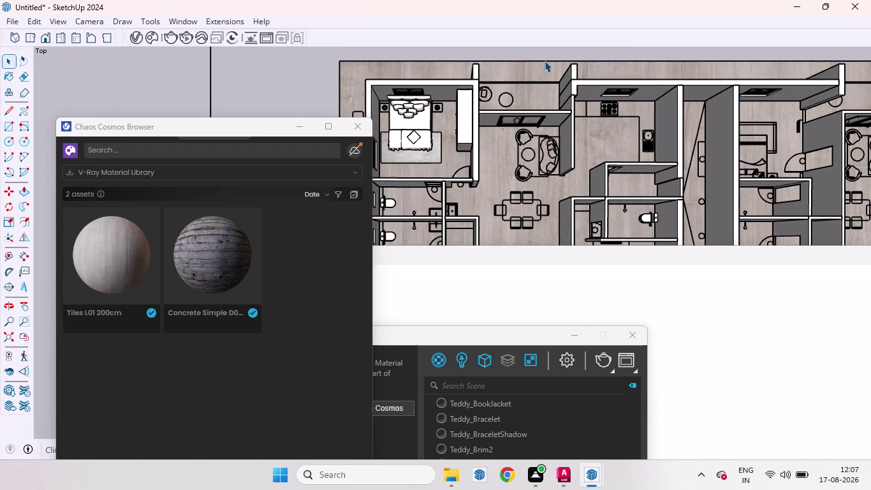
scroll(up, 3)
click(470, 204)
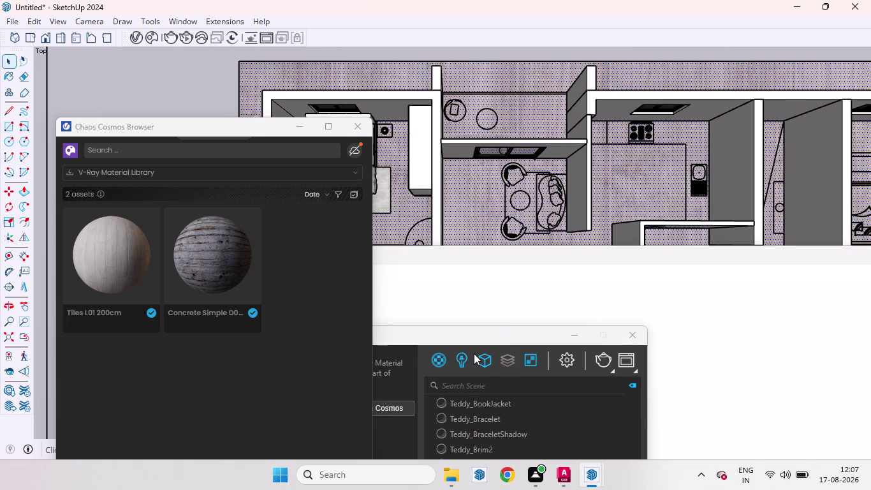
click(193, 20)
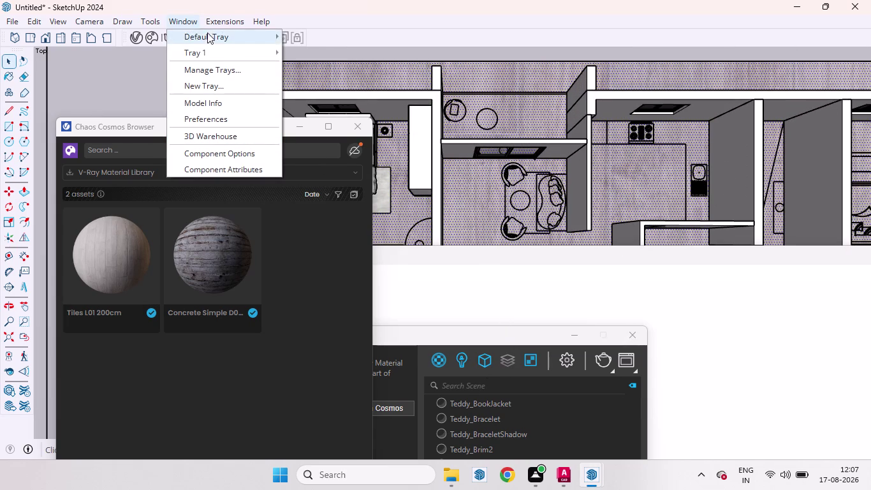
Sample the Tiles L01 200cm material from the floor for editing in the Materials tray.
click(313, 35)
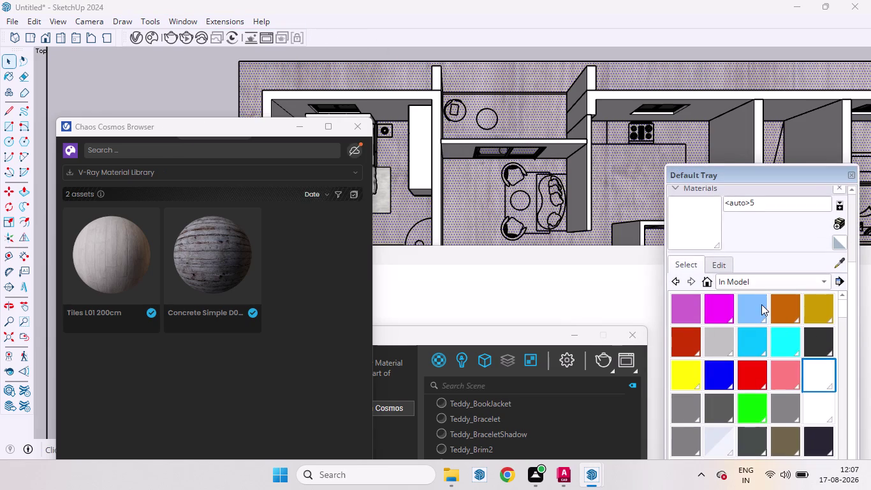
drag(694, 174, 586, 143)
click(507, 78)
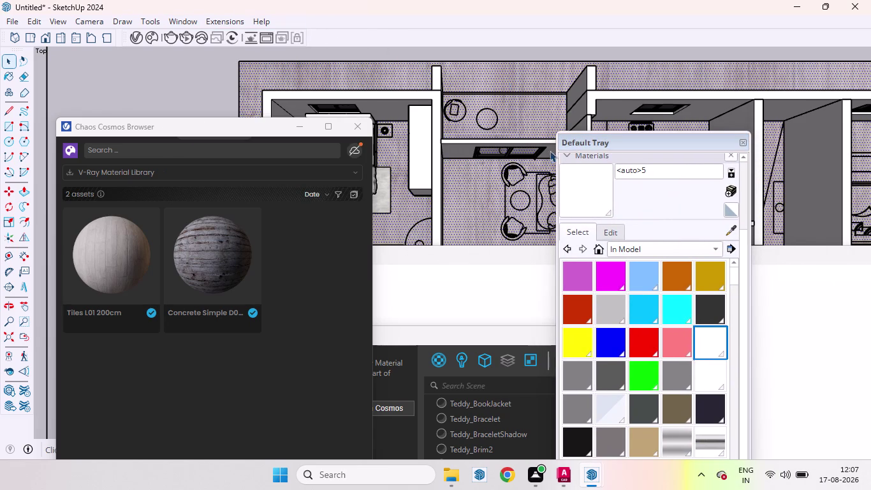
click(730, 228)
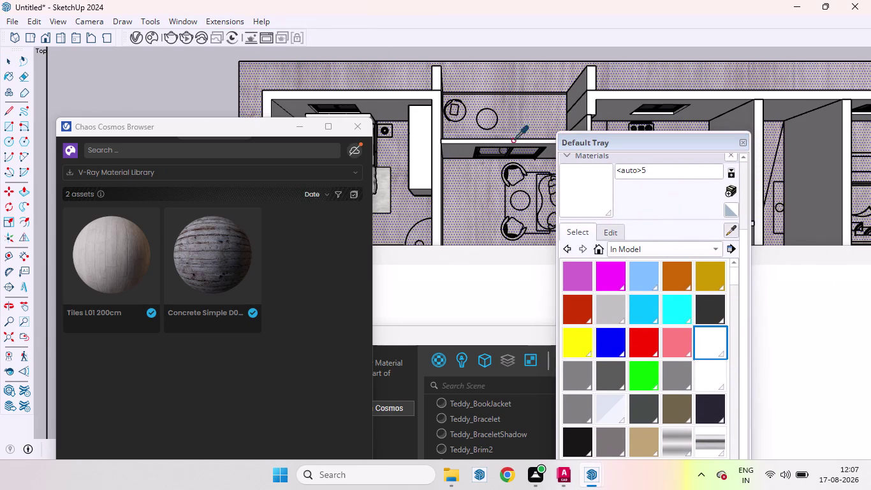
click(513, 105)
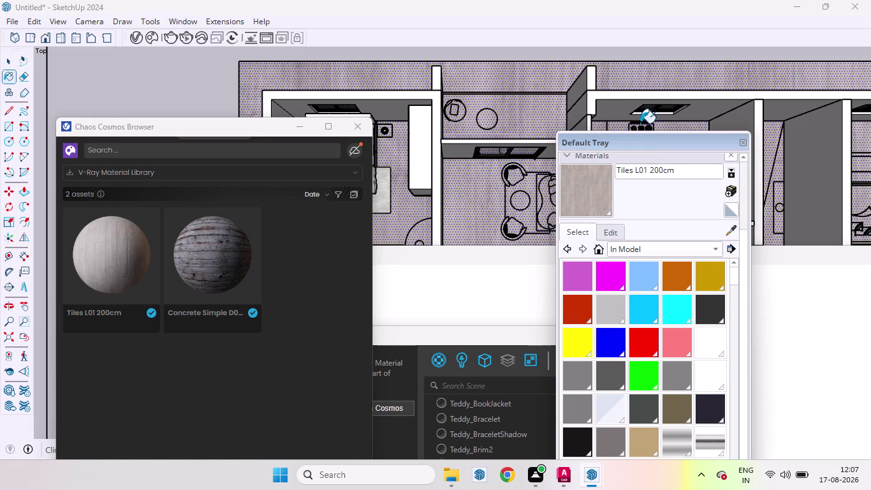
drag(644, 143, 646, 105)
click(620, 189)
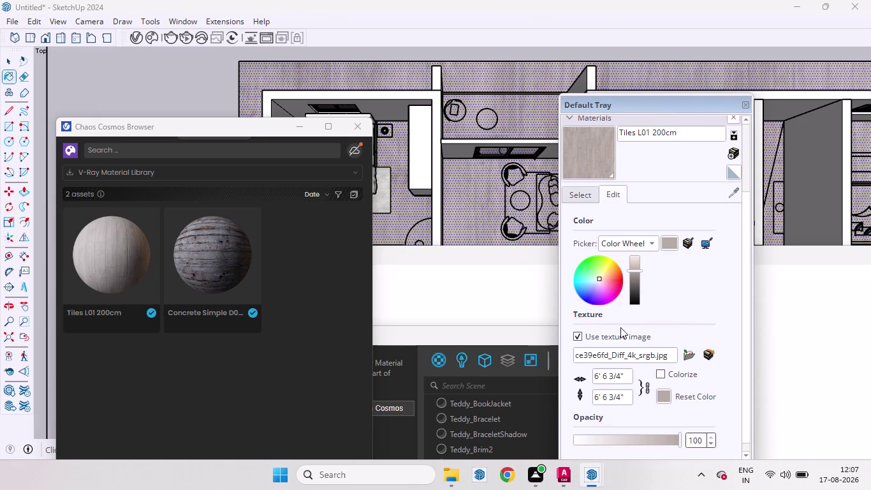
Set the tile texture width to 3' and close the Materials tray.
click(626, 375)
key(BackSpace)
key(BackSpace)
key(BackSpace)
key(BackSpace)
key(BackSpace)
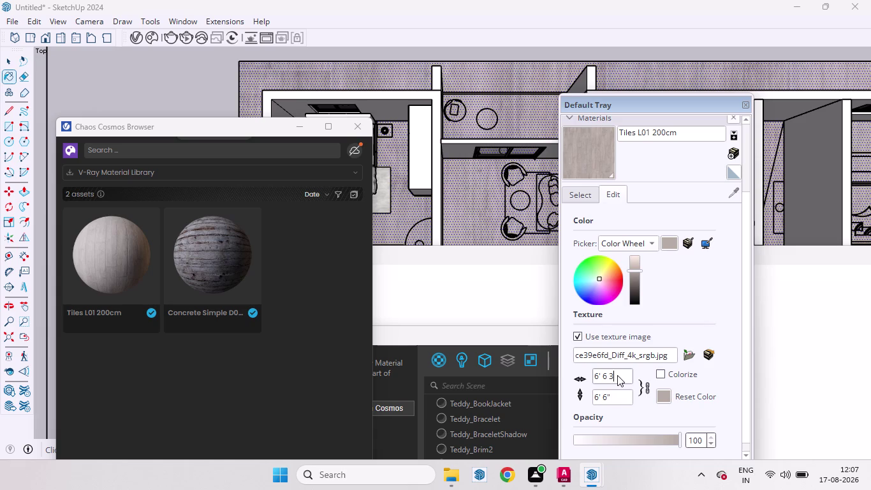
text(3)
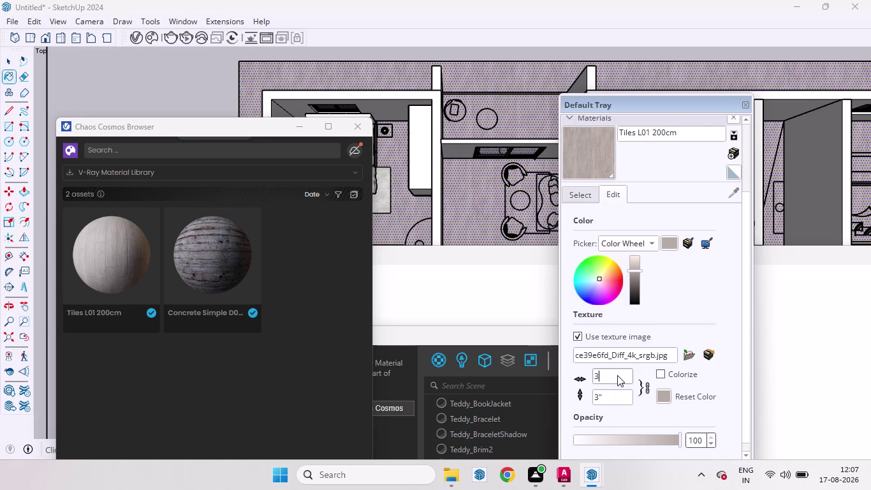
text(')
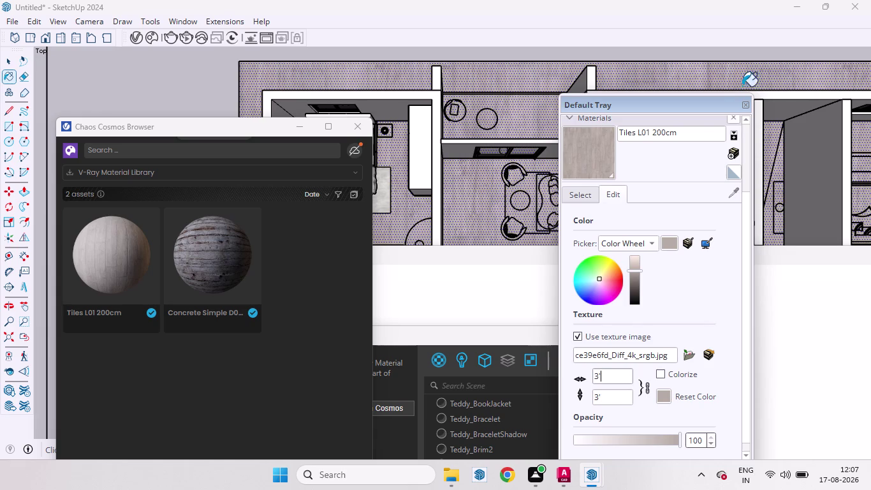
drag(693, 106, 722, 117)
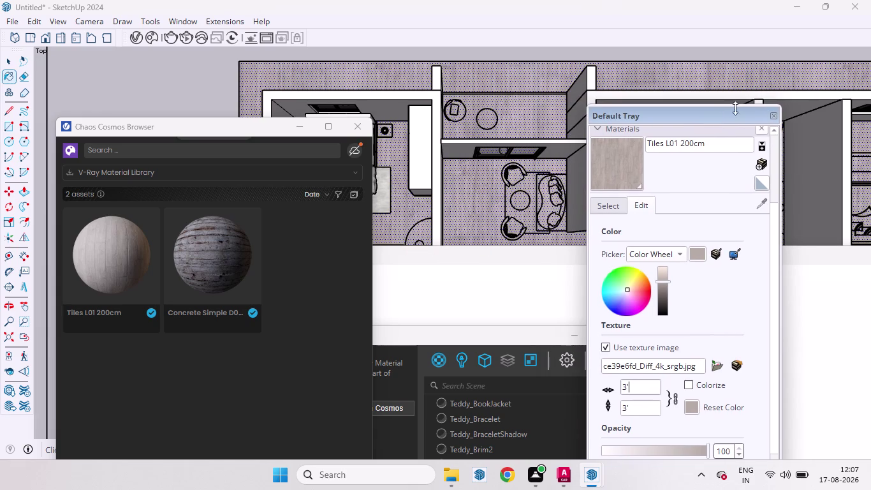
click(772, 117)
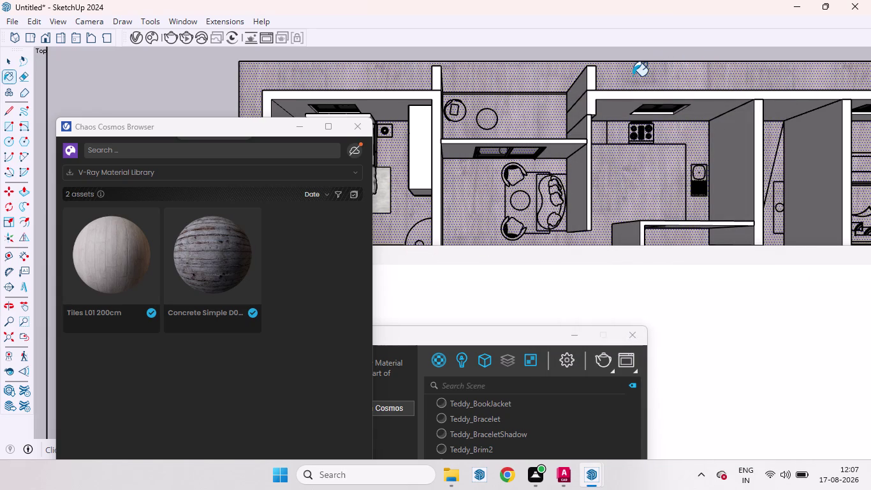
key(space)
Zoom out over the full plan, then orbit and pan to view the wood-tiled apartments.
click(484, 48)
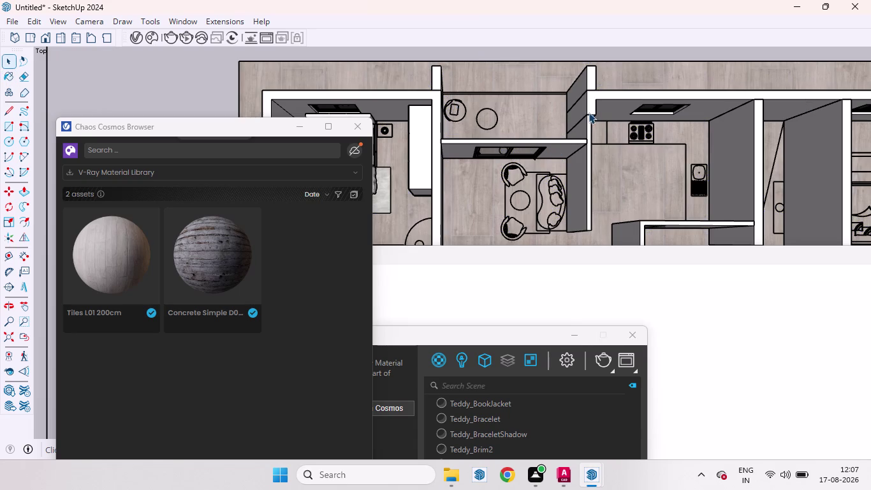
scroll(down, 3)
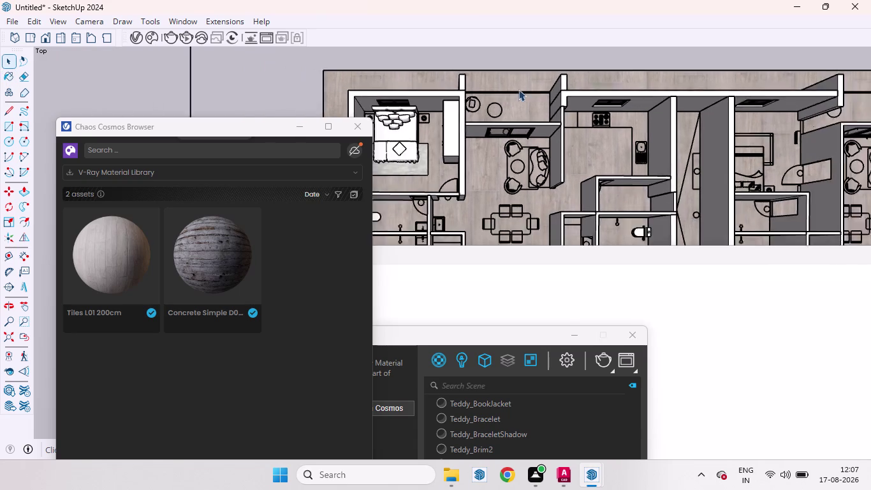
scroll(down, 3)
scroll(down, 3)
scroll(down, 3)
scroll(down, 3)
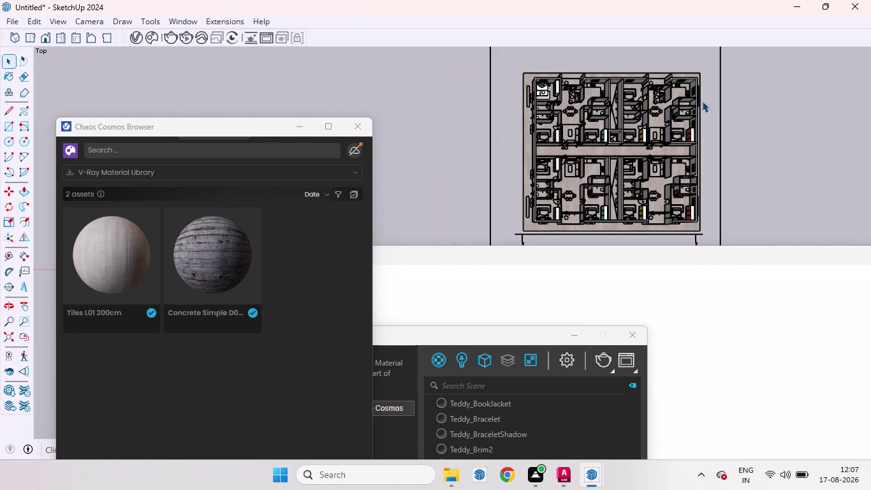
scroll(up, 3)
middle_drag(623, 137, 706, 55)
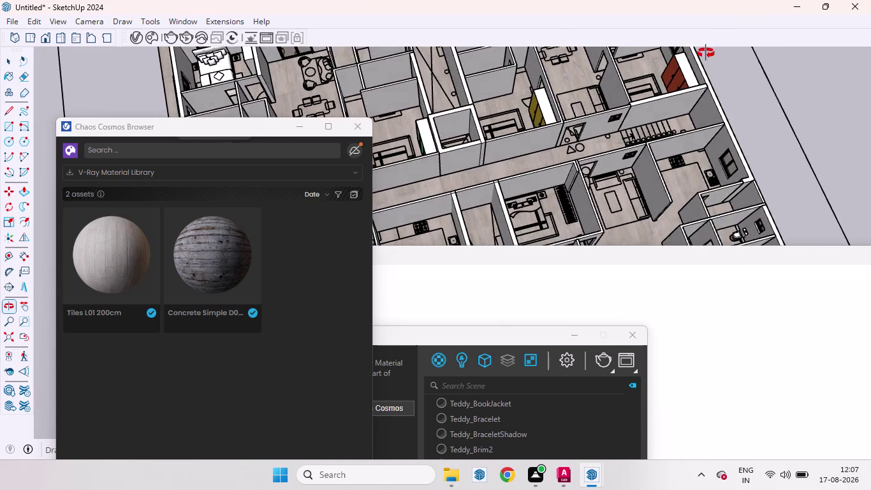
middle_drag(706, 55, 706, 26)
scroll(up, 3)
scroll(down, 3)
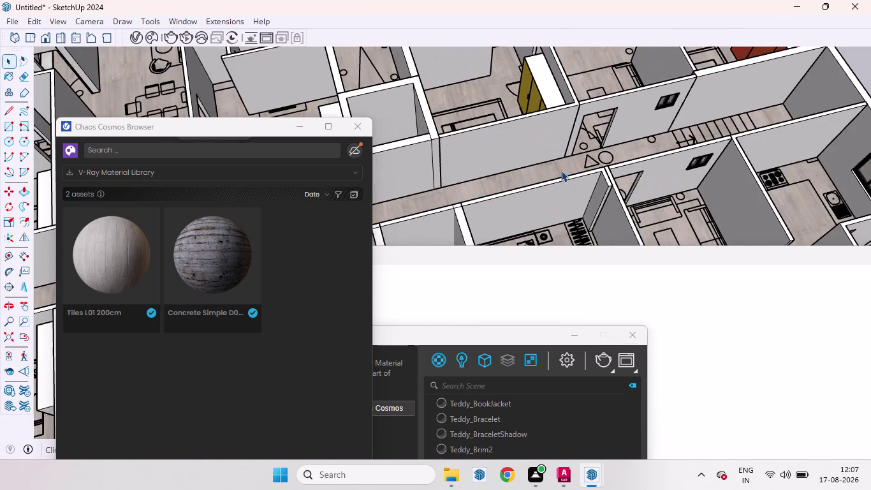
scroll(down, 3)
scroll(up, 3)
middle_drag(535, 175, 520, 235)
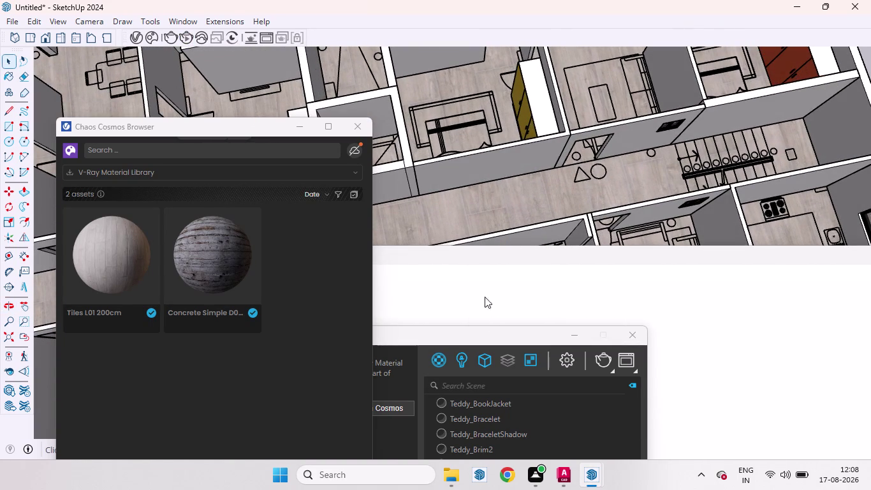
Close the 3D Warehouse window.
drag(458, 261, 324, 102)
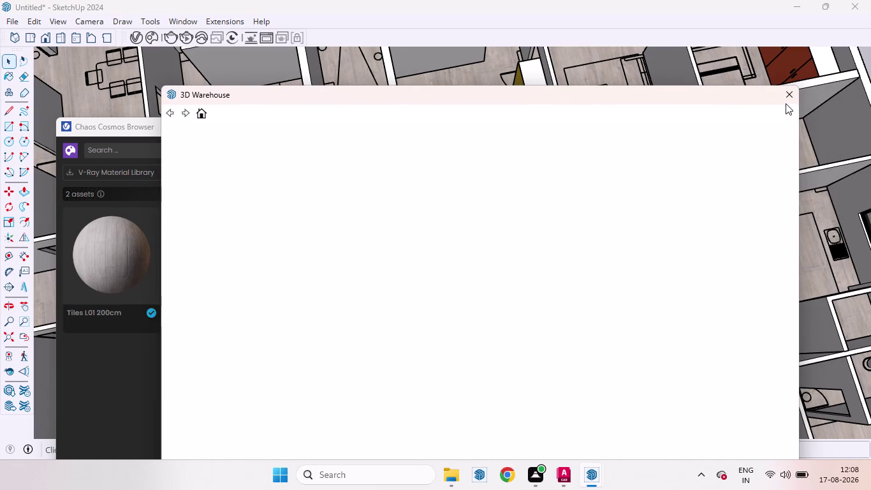
click(787, 99)
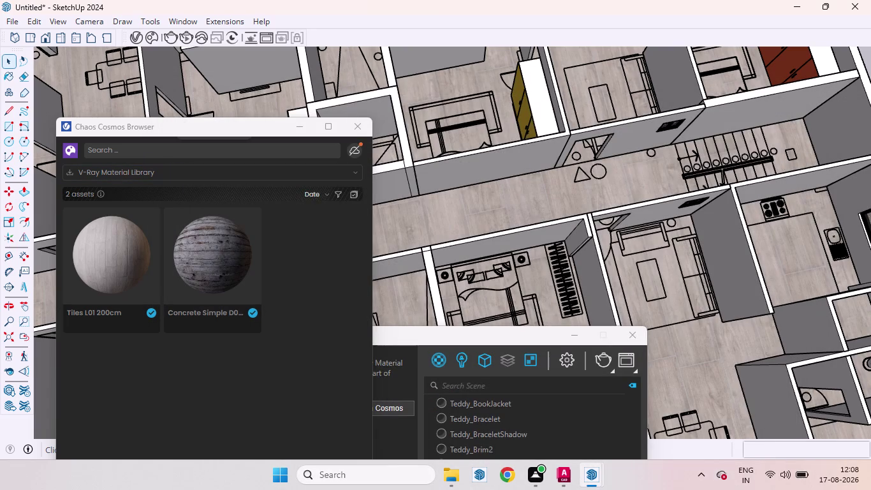
click(91, 148)
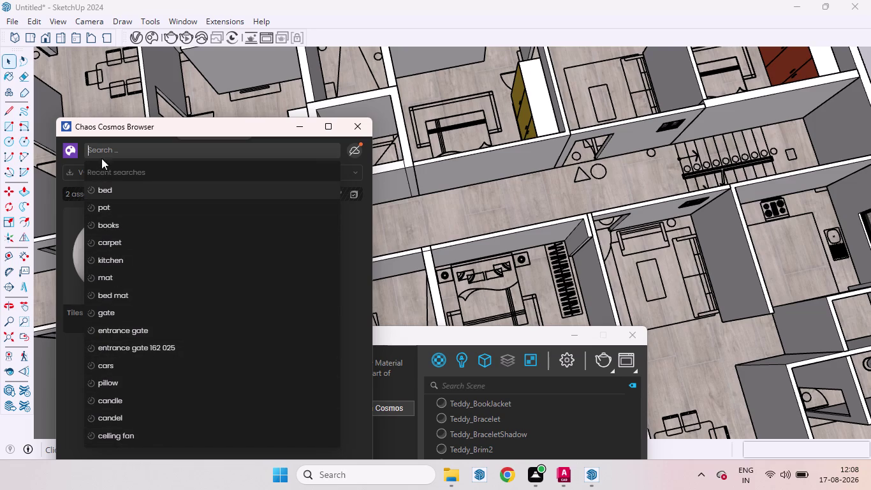
Search Chaos Cosmos for 'sofa' and import the Skinny Fat Sofa.
key(s)
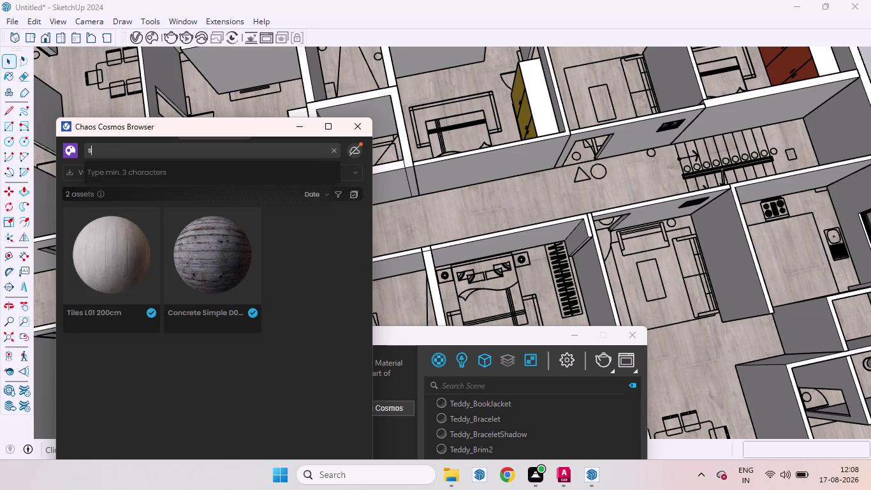
text(ofa)
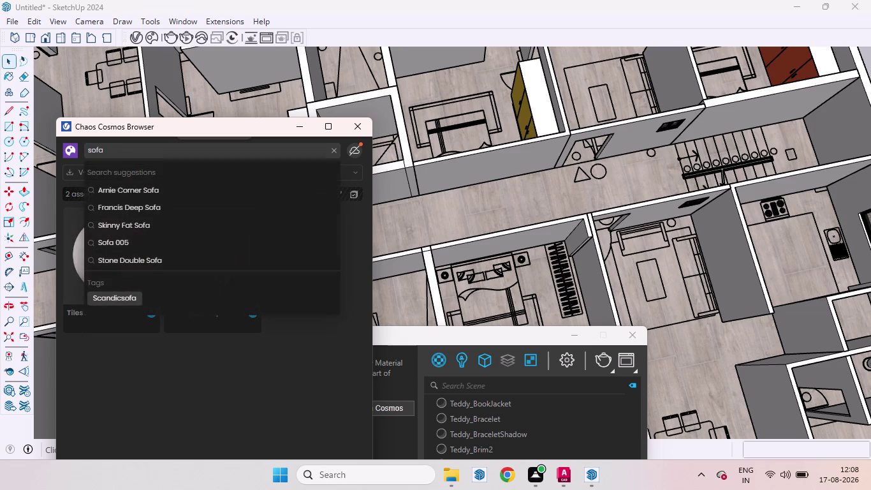
key(Return)
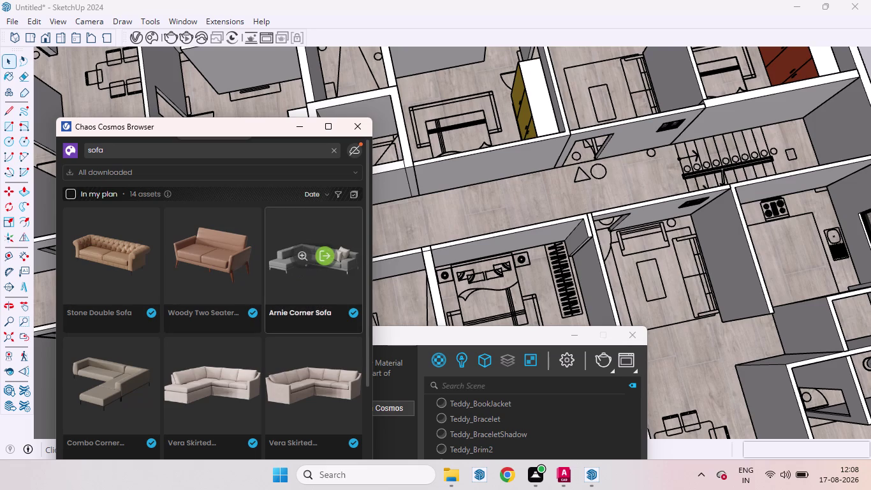
scroll(down, 3)
scroll(up, 3)
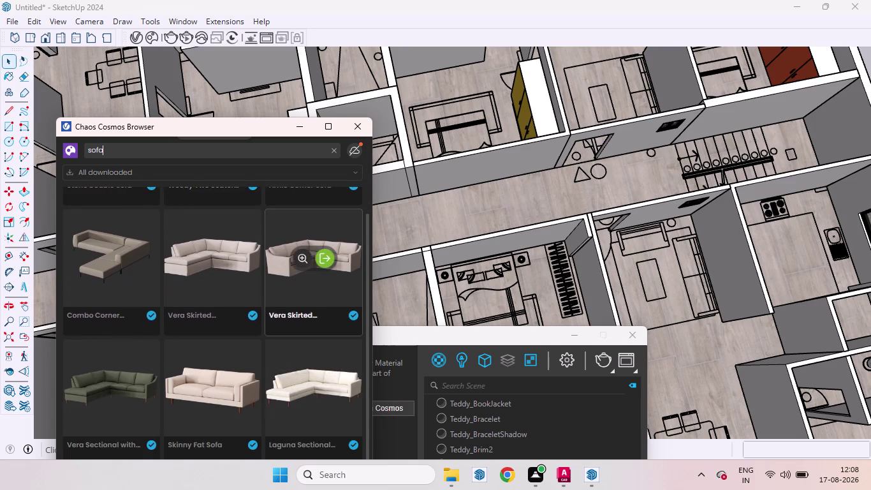
scroll(up, 3)
scroll(down, 3)
scroll(down, 3)
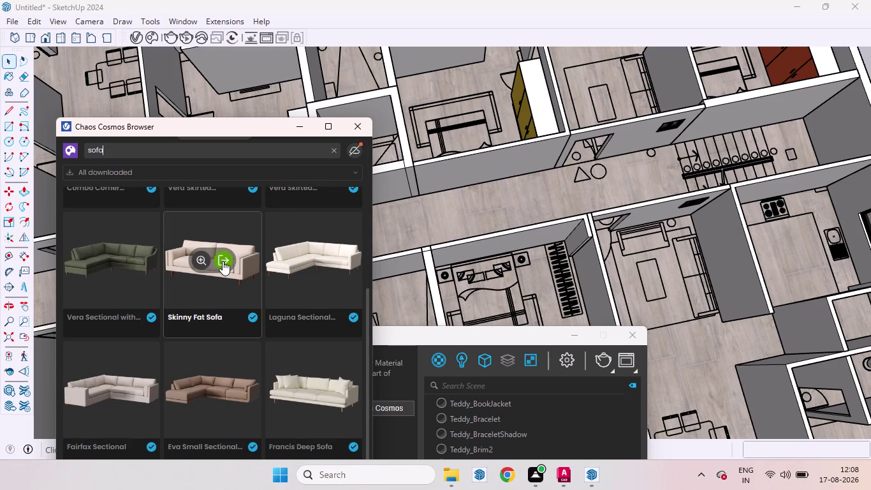
click(222, 261)
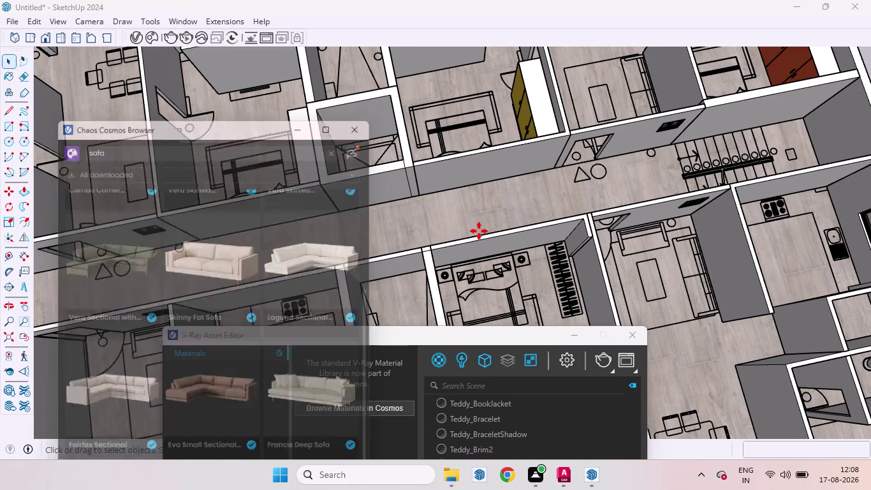
Move the material editor panel aside and close it.
scroll(down, 3)
scroll(down, 3)
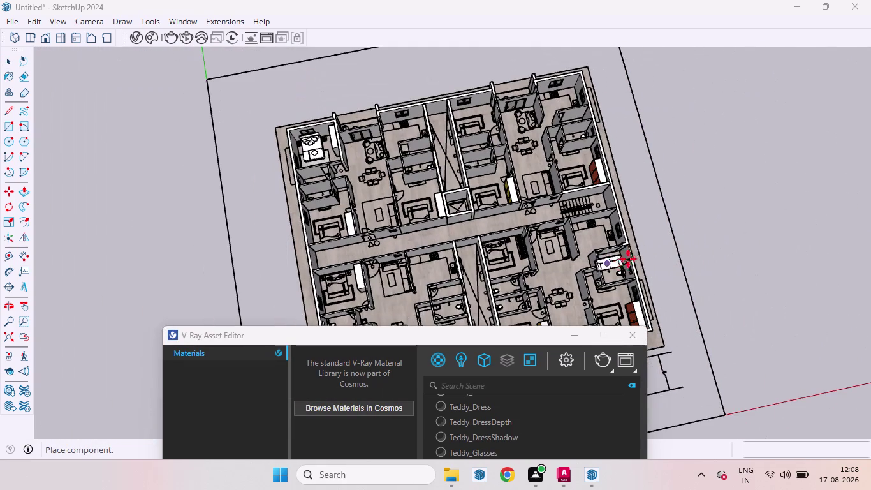
drag(404, 336, 308, 305)
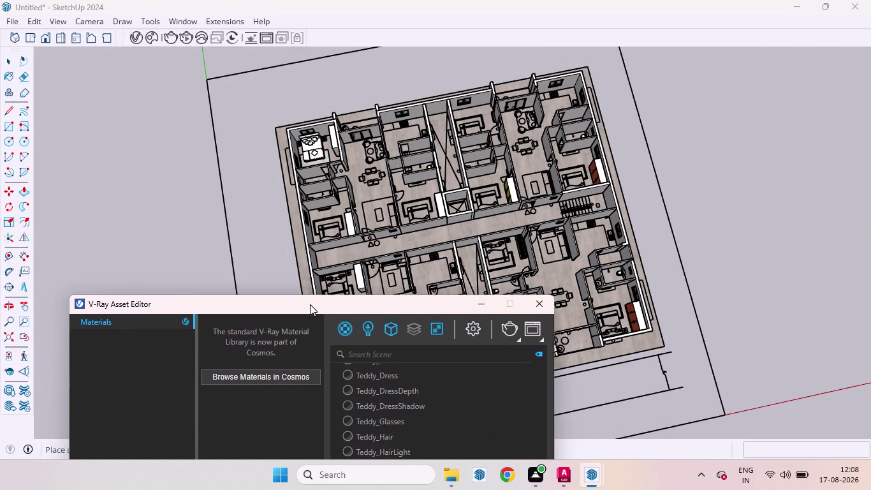
drag(308, 305, 312, 301)
click(491, 301)
scroll(down, 3)
scroll(up, 3)
scroll(down, 3)
scroll(up, 3)
scroll(up, 3)
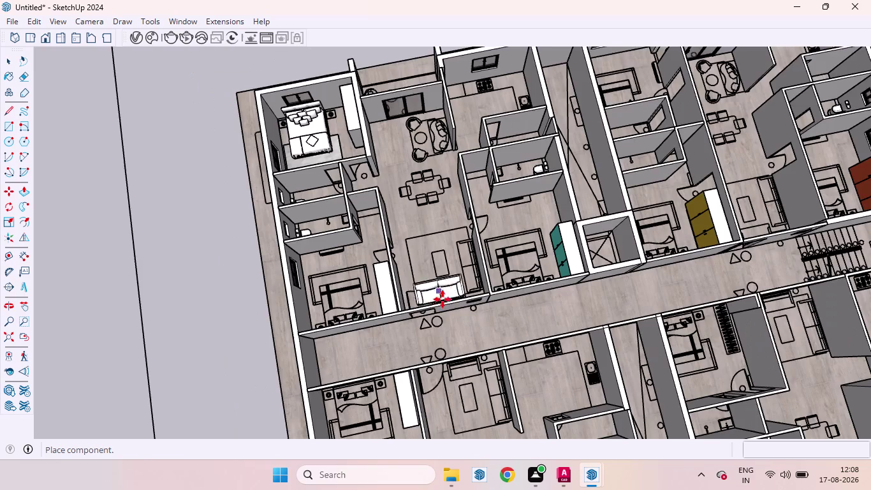
scroll(up, 3)
scroll(up, 3)
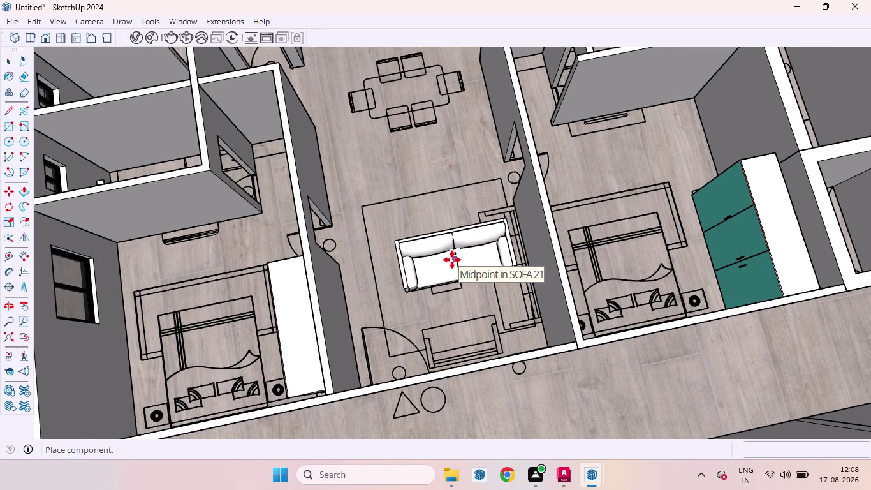
Place two Skinny Fat Sofas in the living room and hide the Cosmos window.
click(452, 259)
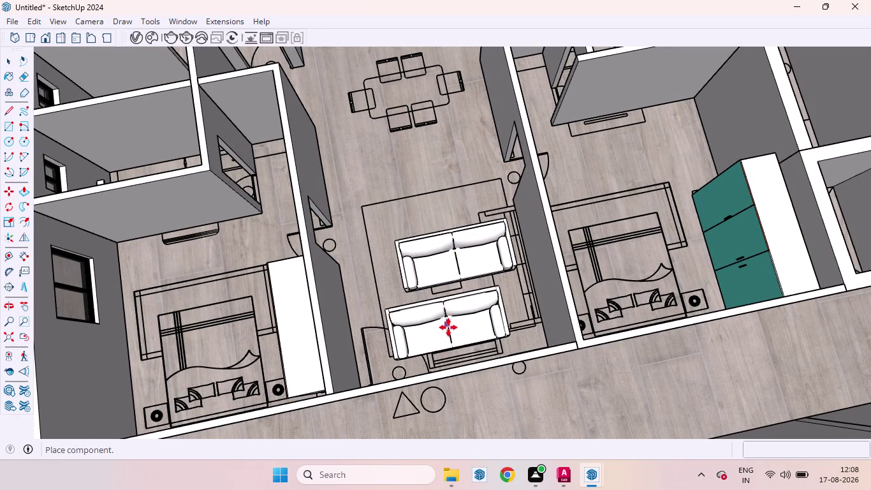
click(418, 192)
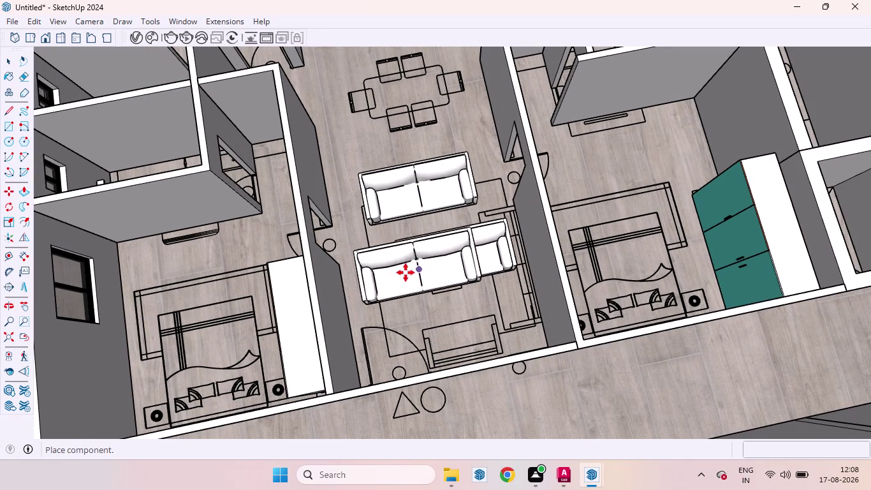
key(space)
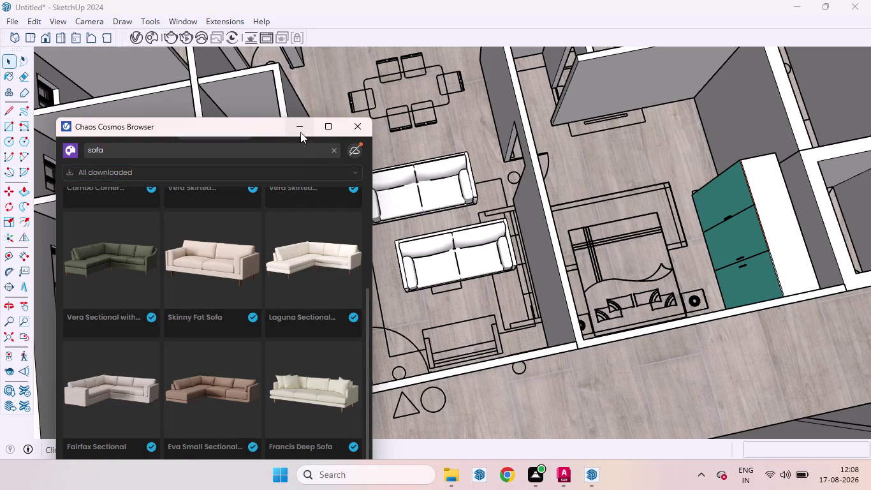
click(300, 132)
Rotate the lower sofa 90° about its edge.
click(456, 257)
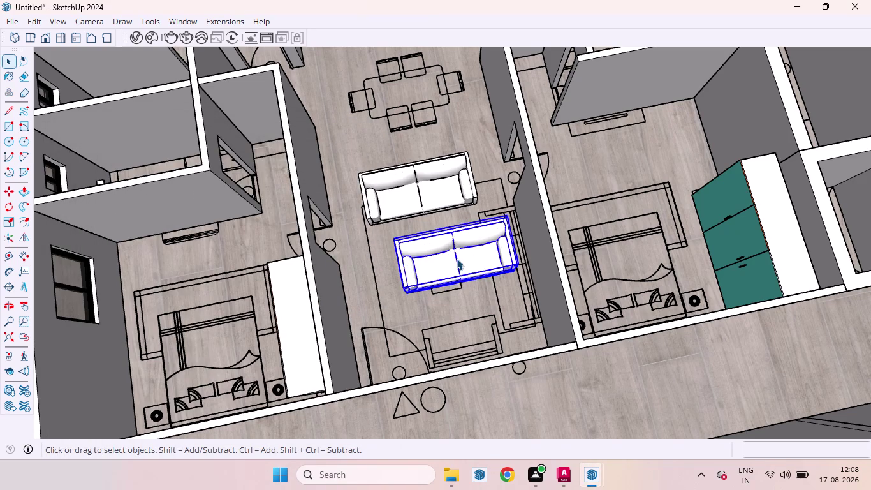
key(q)
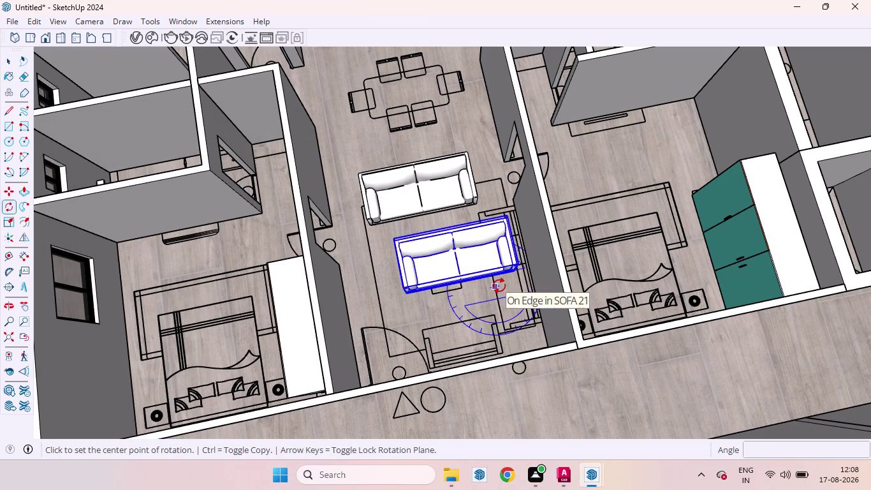
click(500, 286)
click(431, 304)
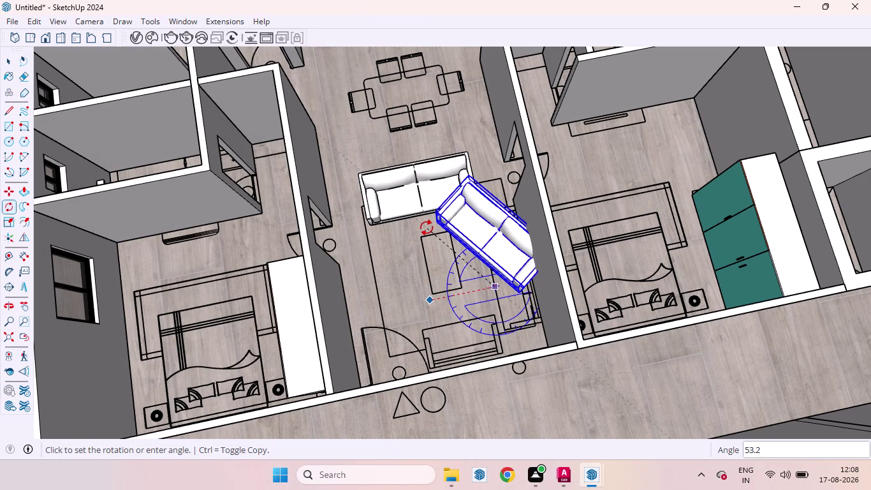
text(90)
key(Return)
key(space)
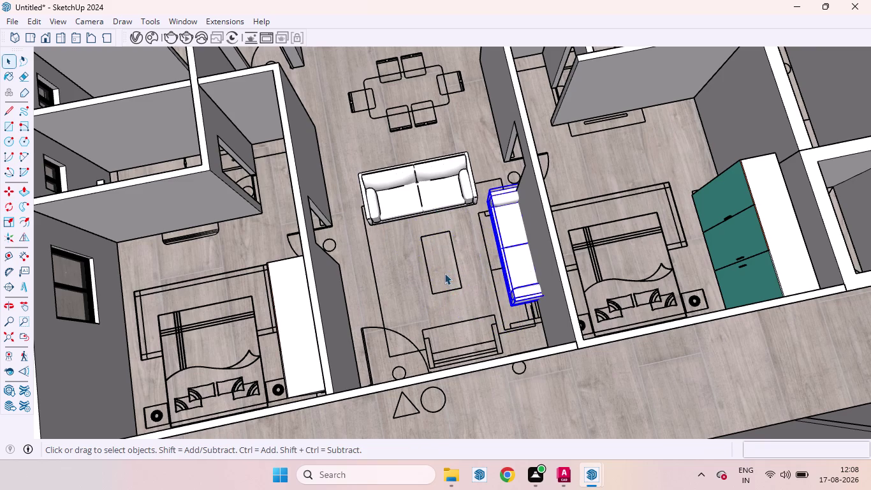
Move the rotated sofa against the living room's right wall.
key(m)
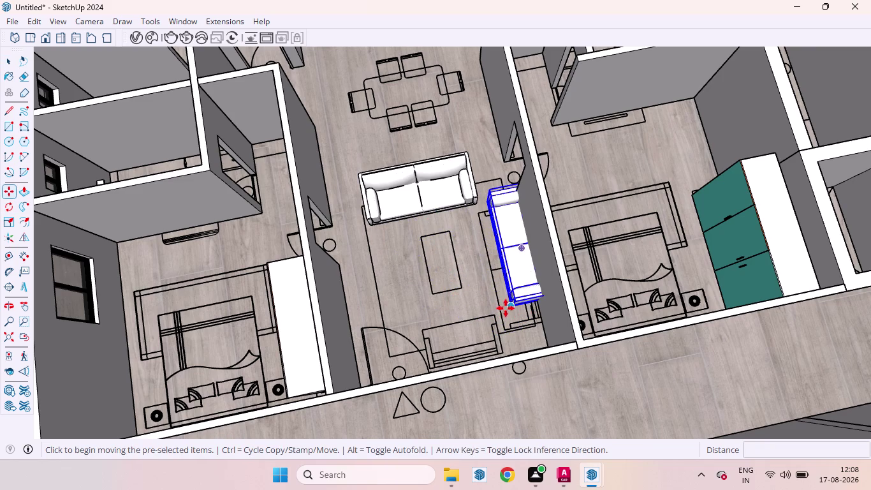
click(506, 308)
scroll(up, 3)
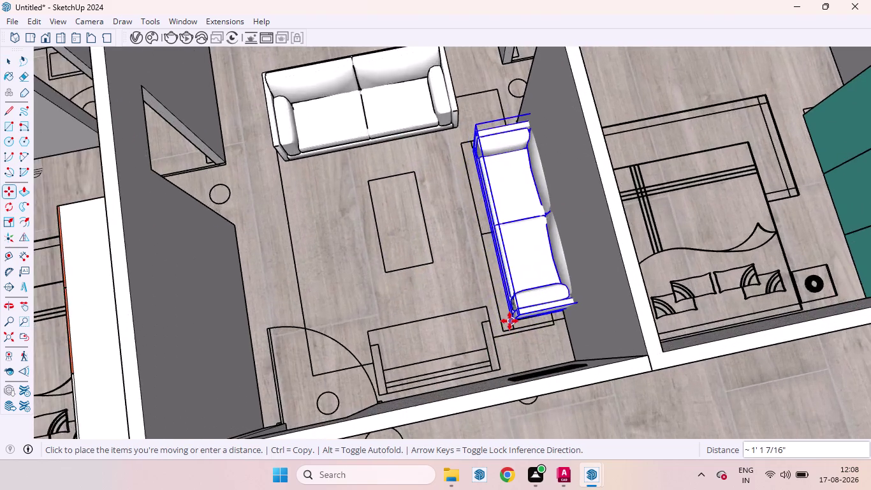
scroll(up, 3)
click(494, 339)
scroll(down, 3)
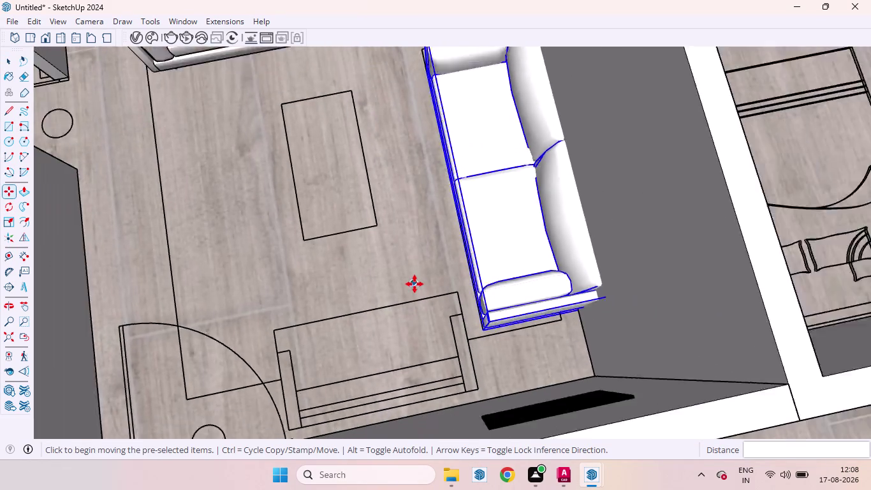
scroll(down, 3)
scroll(down, 3)
key(space)
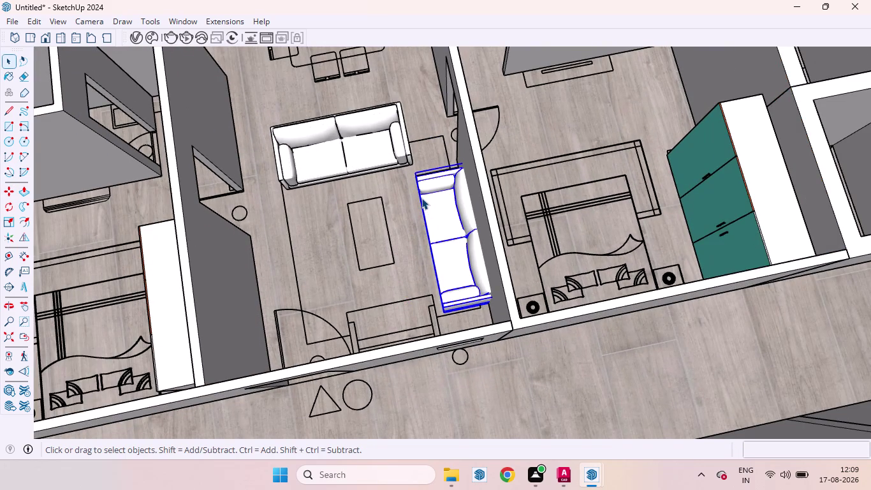
key(s)
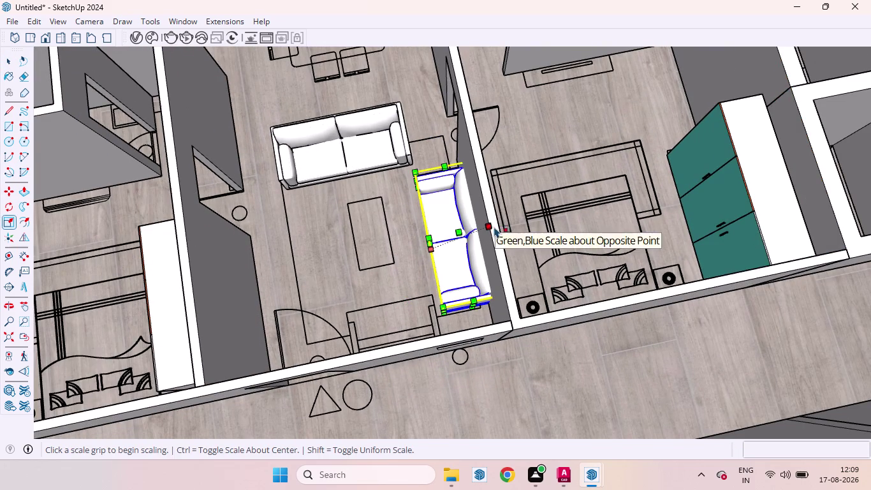
Scale the side sofa's depth down to about 0.80.
middle_drag(505, 238, 393, 191)
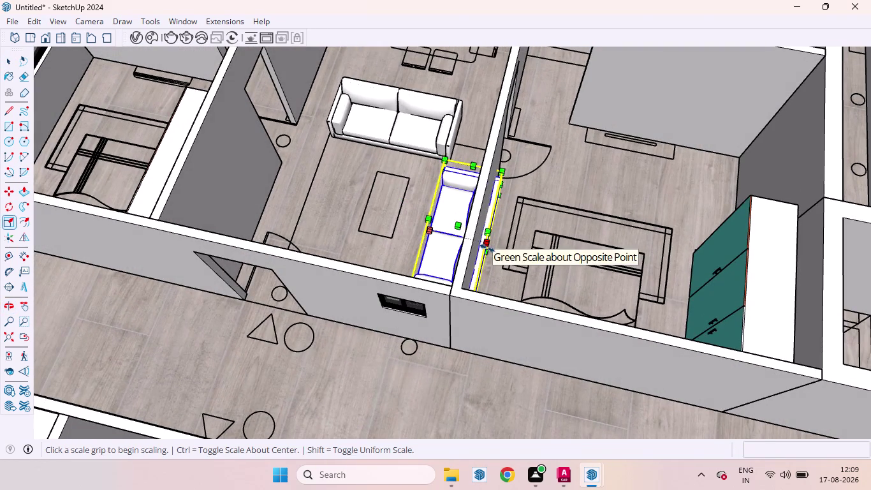
drag(487, 247, 460, 240)
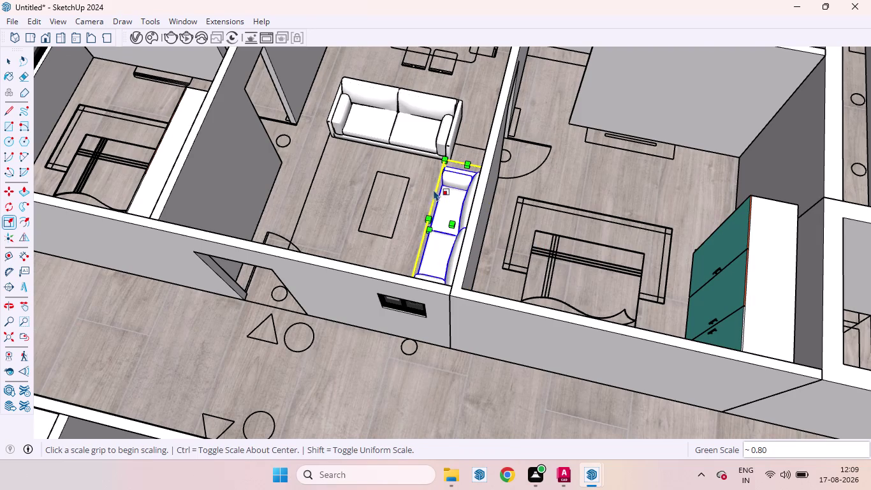
scroll(down, 3)
Stretch the sofa's length to about 1.10.
middle_drag(427, 226, 866, 226)
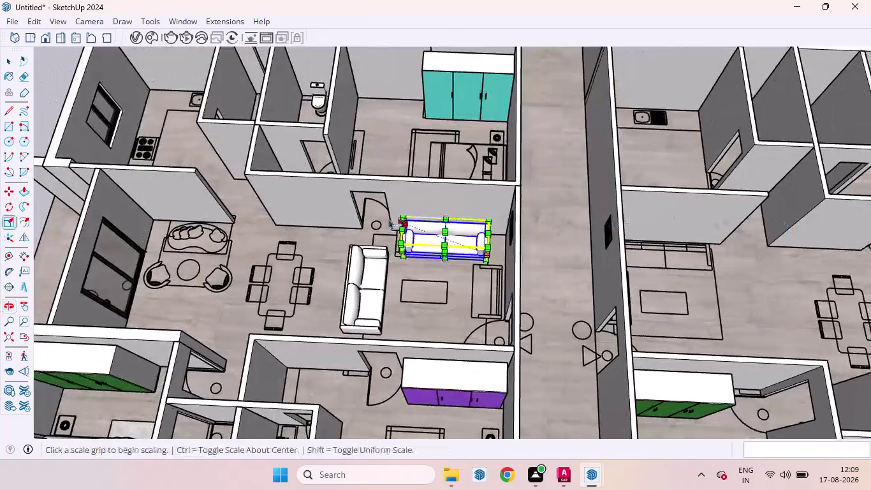
scroll(up, 3)
scroll(up, 3)
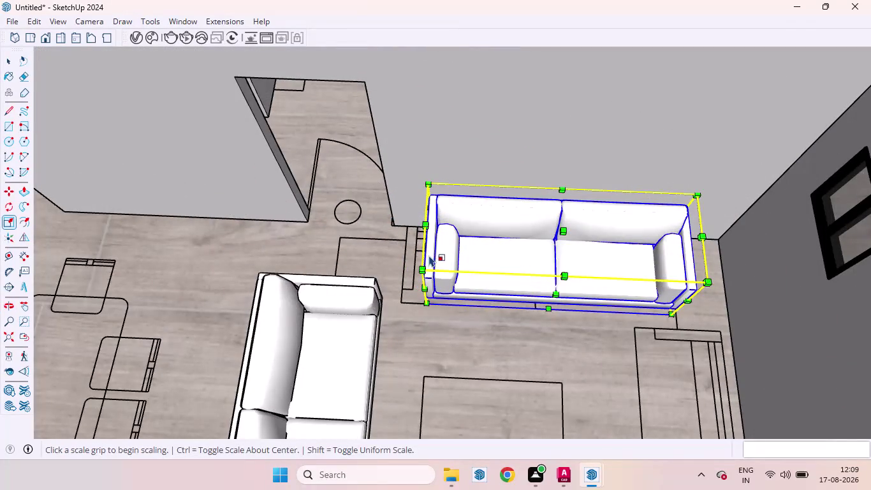
middle_drag(399, 250, 524, 186)
scroll(up, 3)
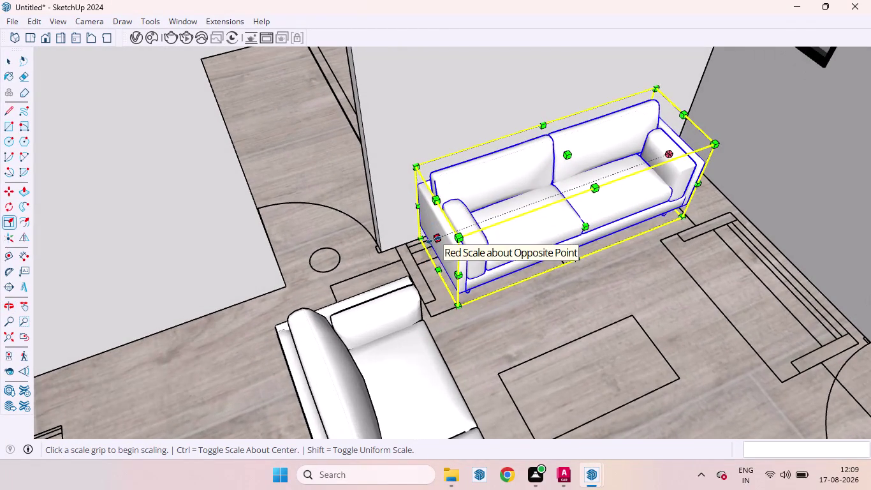
drag(434, 240, 413, 252)
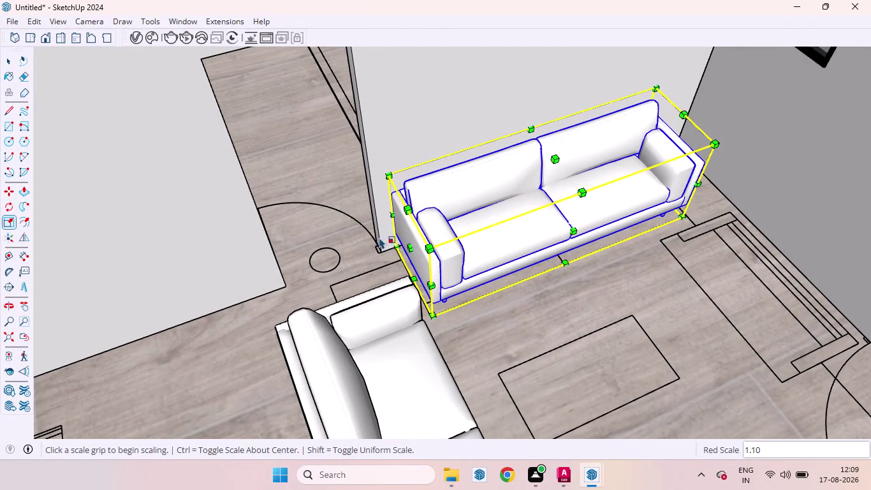
scroll(down, 3)
scroll(down, 3)
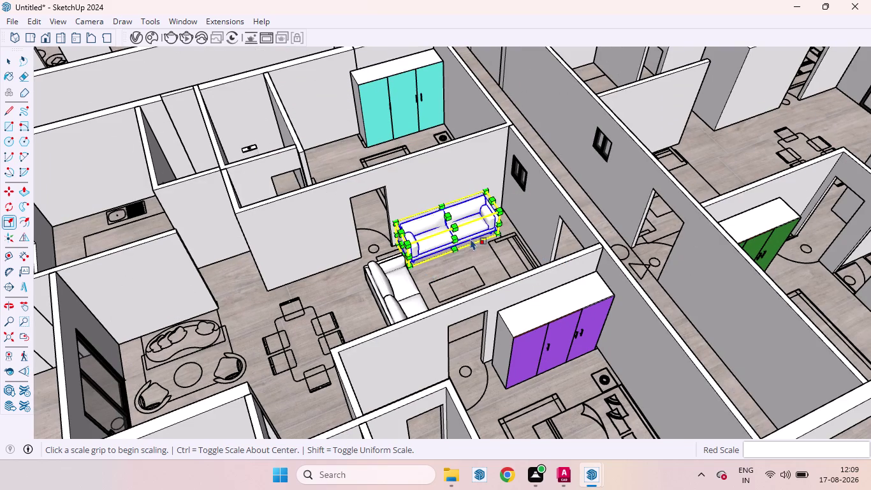
scroll(up, 3)
scroll(down, 3)
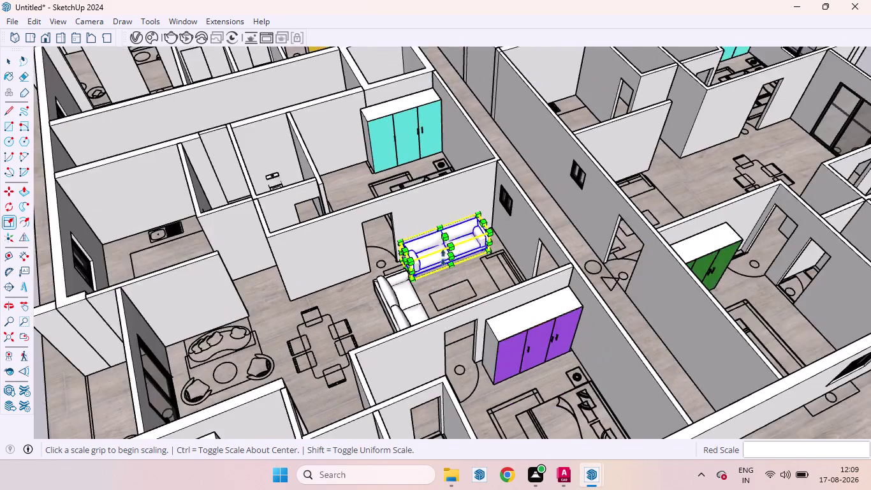
scroll(down, 3)
key(space)
Select the other sofa in the living room.
click(163, 289)
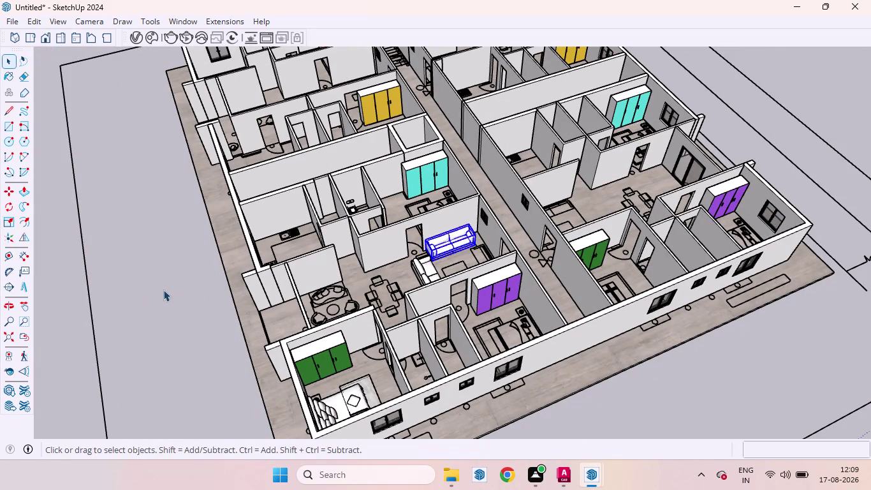
scroll(up, 3)
click(383, 304)
scroll(down, 3)
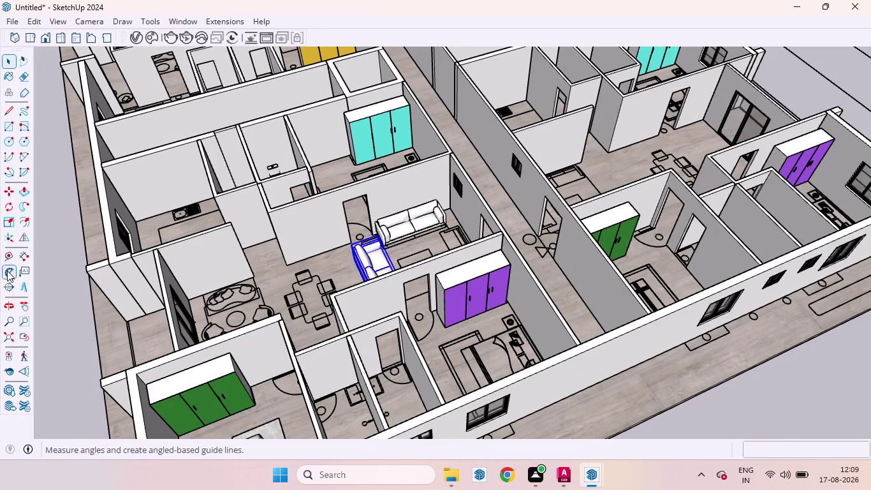
Mirror the sofa copy with the Flip tool, then deselect it.
click(23, 234)
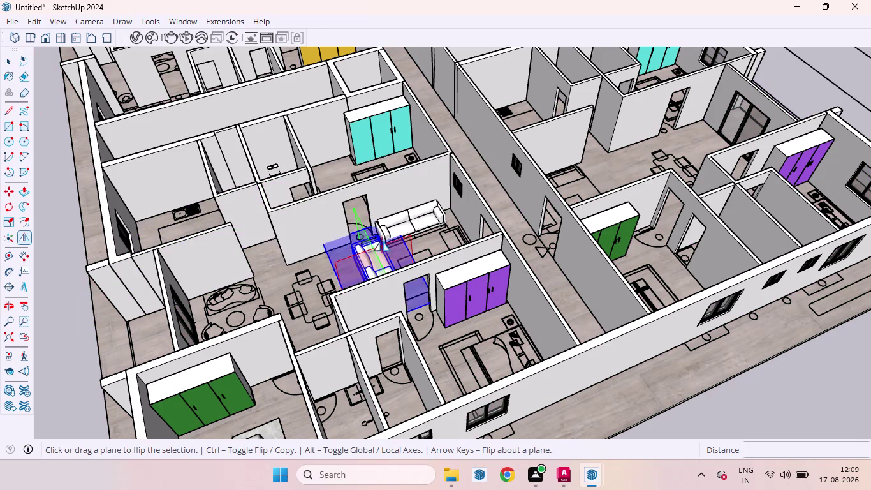
middle_drag(356, 270, 85, 343)
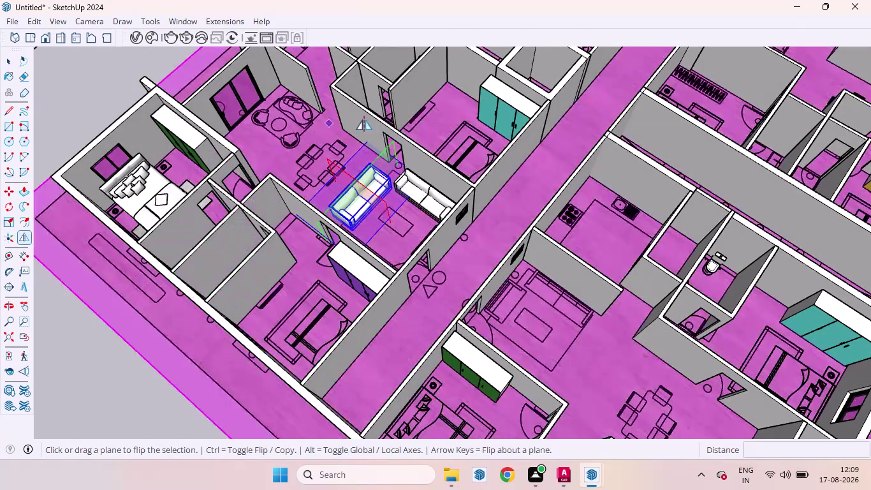
scroll(up, 3)
scroll(up, 3)
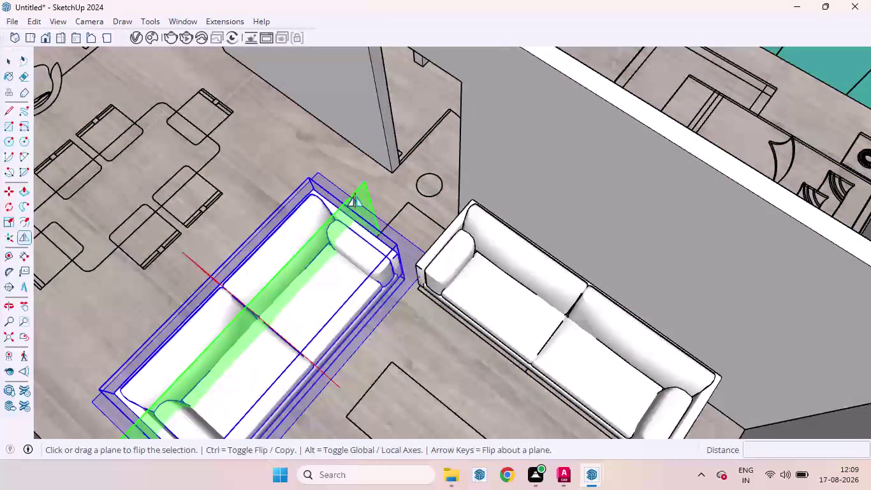
click(355, 195)
scroll(down, 3)
scroll(down, 3)
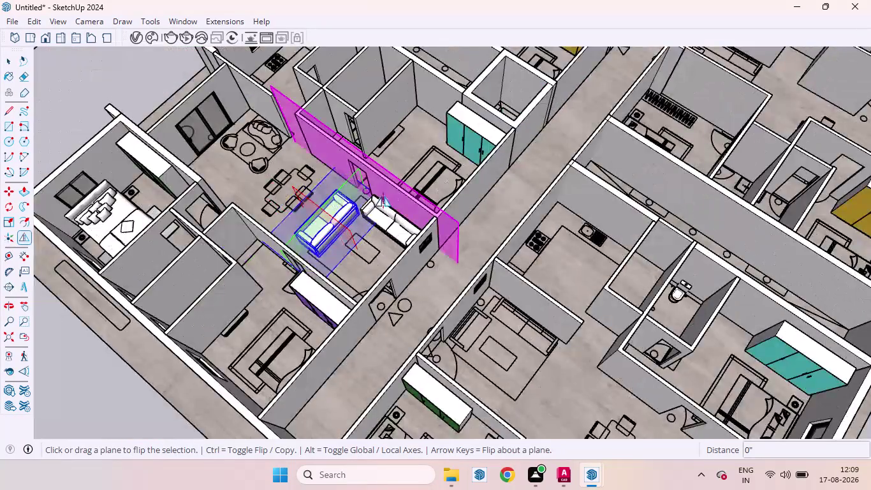
scroll(down, 3)
key(space)
click(105, 160)
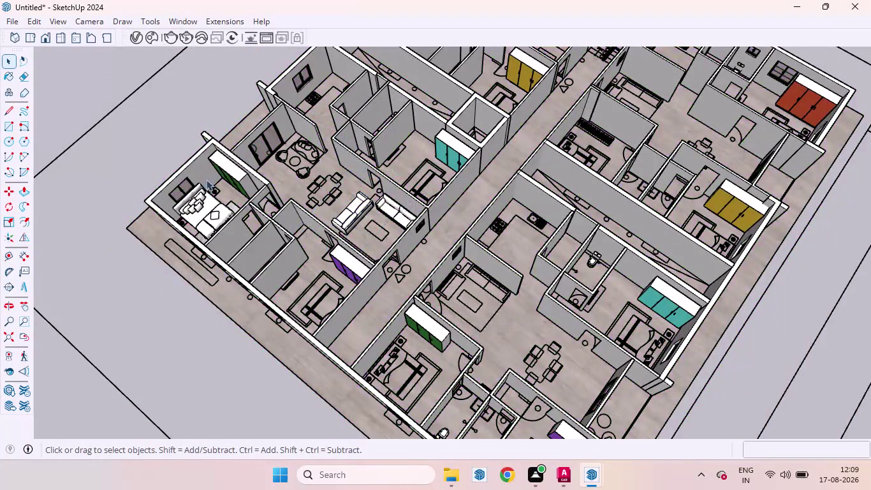
scroll(up, 3)
middle_drag(310, 216, 512, 277)
Select the turned sofa and pick its bottom corner as the Move base point.
scroll(up, 3)
click(428, 252)
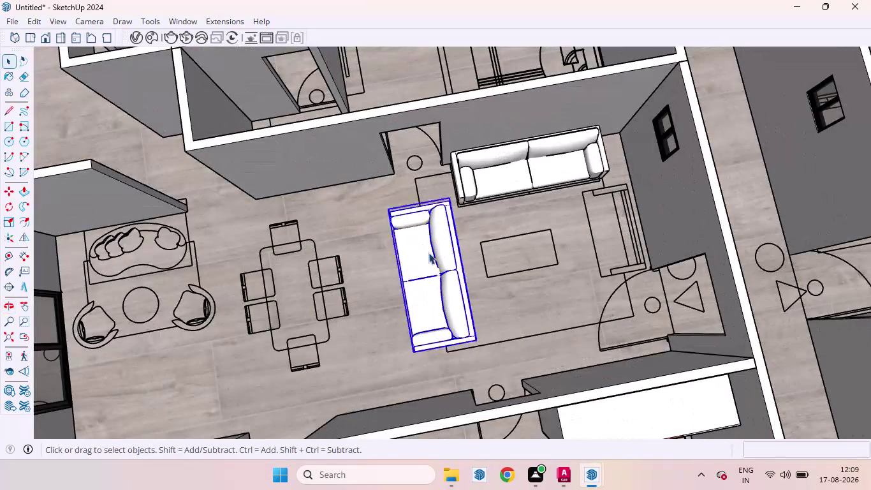
key(m)
scroll(up, 3)
scroll(up, 3)
middle_drag(390, 234, 445, 238)
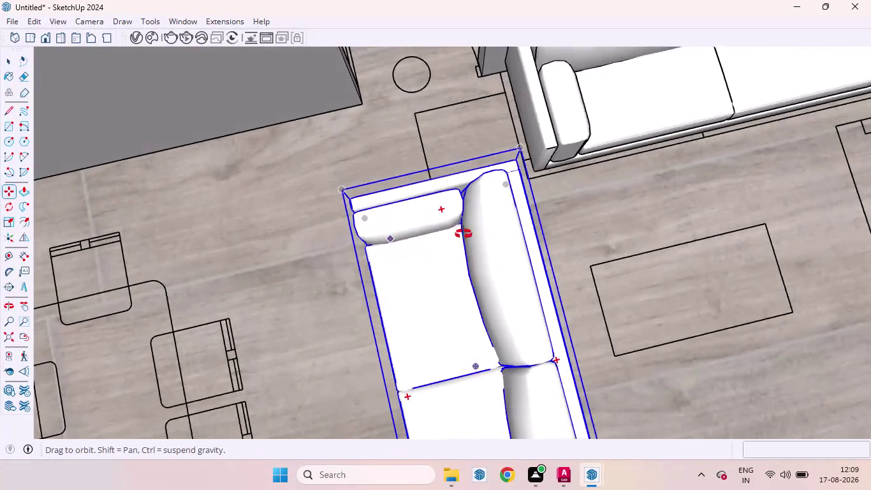
middle_drag(445, 238, 793, 176)
scroll(up, 3)
middle_drag(417, 213, 491, 190)
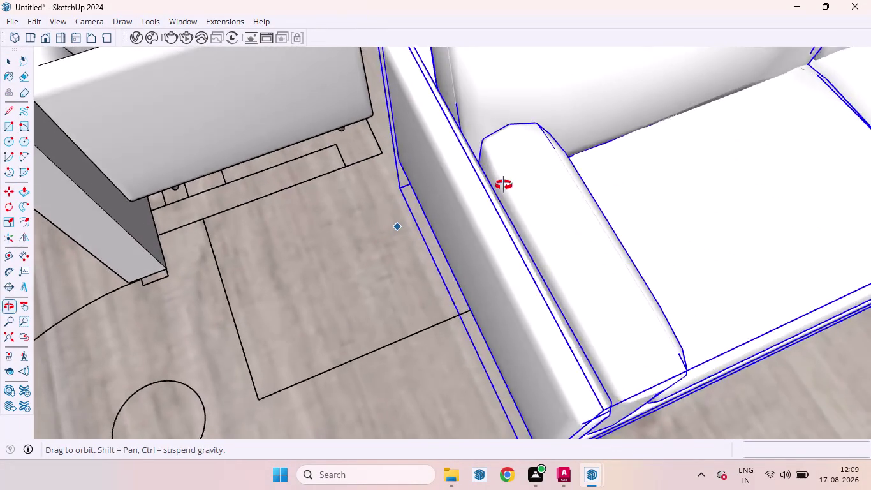
middle_drag(491, 190, 511, 183)
scroll(up, 3)
middle_drag(328, 183, 338, 175)
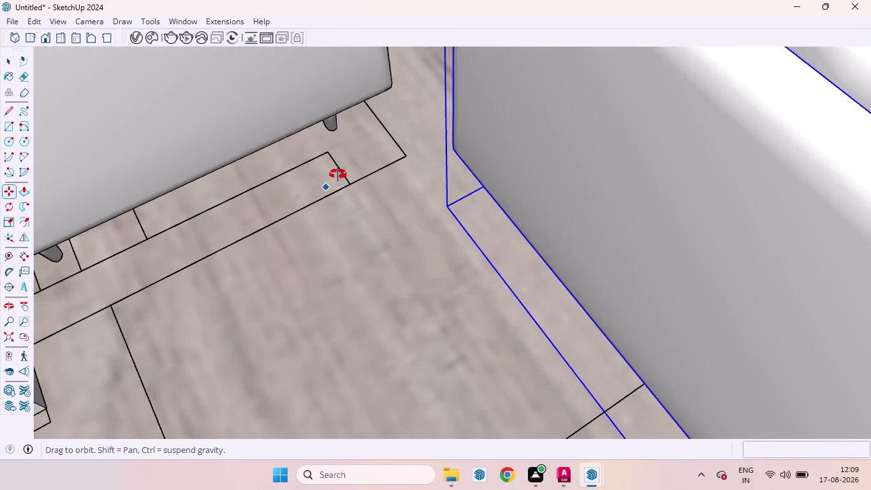
middle_drag(338, 175, 389, 117)
scroll(up, 3)
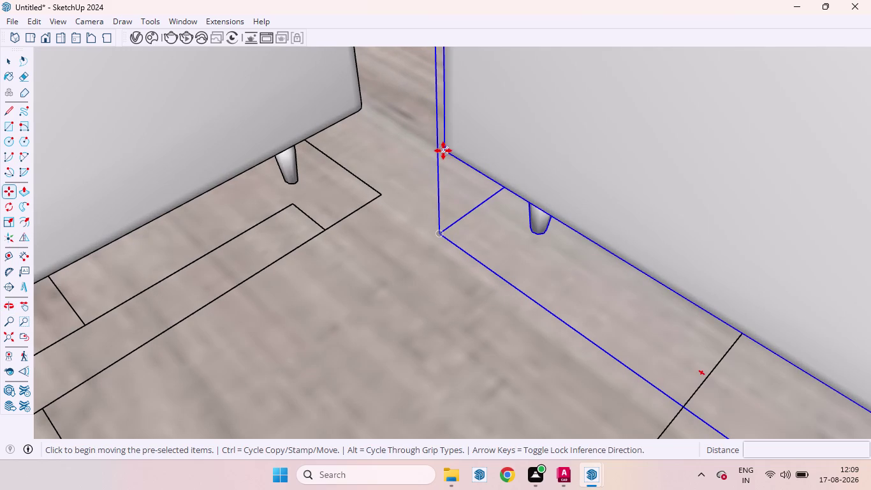
click(443, 151)
Set the sofa down at the living-room wall corner beside the other sofa.
scroll(down, 3)
scroll(down, 3)
scroll(up, 3)
scroll(down, 3)
scroll(down, 3)
scroll(down, 3)
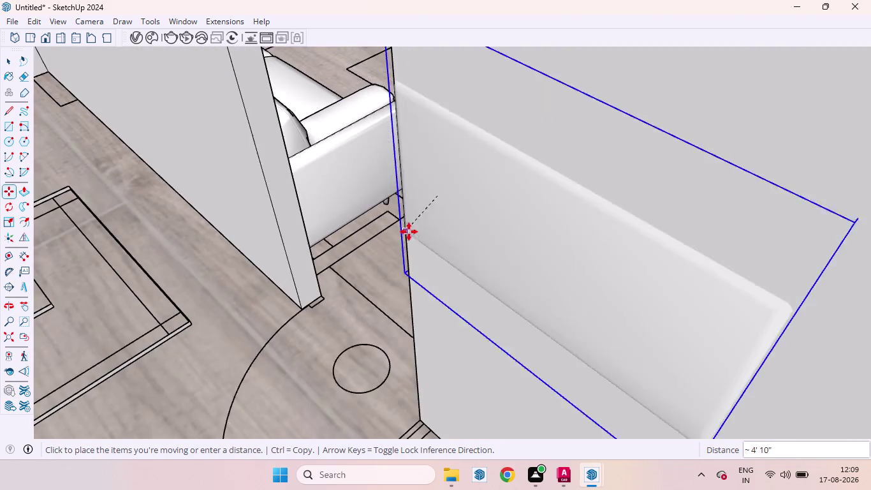
scroll(down, 3)
scroll(down, 3)
scroll(up, 3)
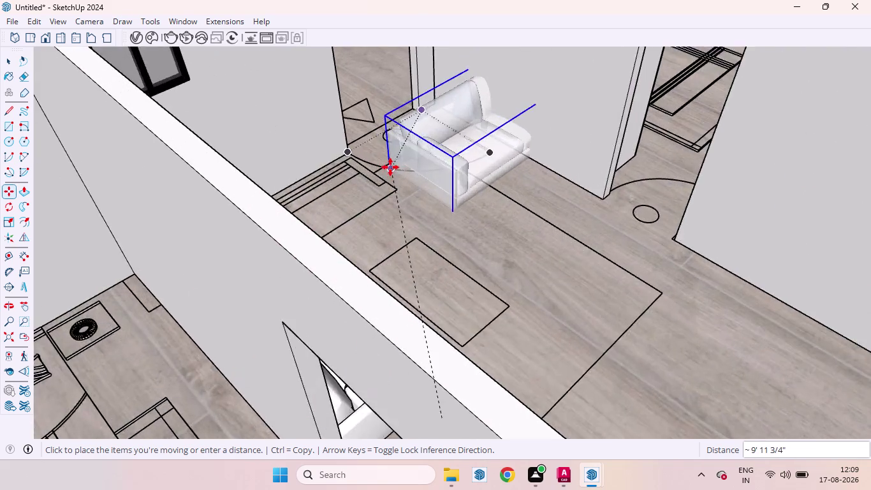
middle_drag(390, 177, 384, 316)
scroll(up, 3)
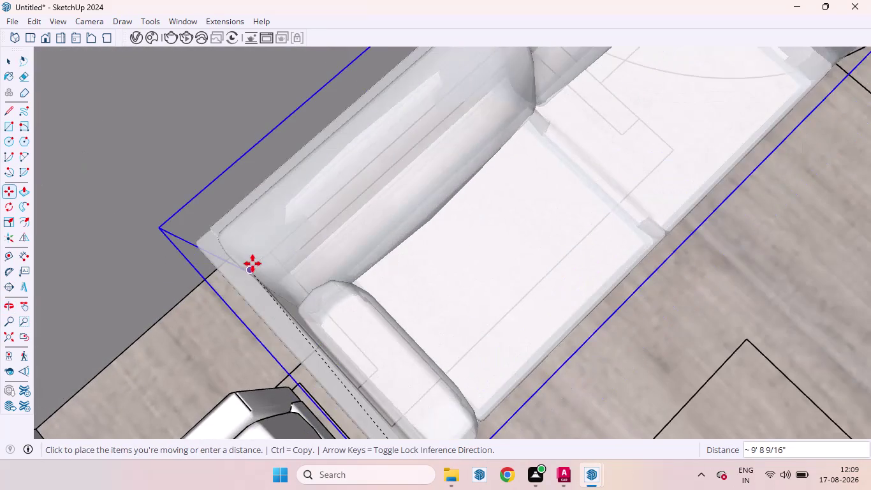
click(252, 264)
scroll(down, 3)
scroll(up, 3)
scroll(down, 3)
scroll(down, 3)
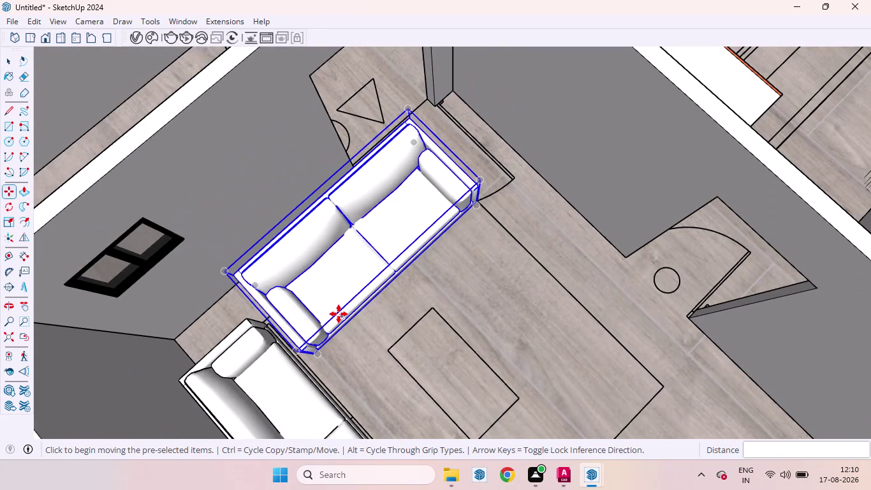
Scale the sofa's length down to Red Scale 0.66 using its end grip.
key(s)
middle_drag(451, 159, 194, 200)
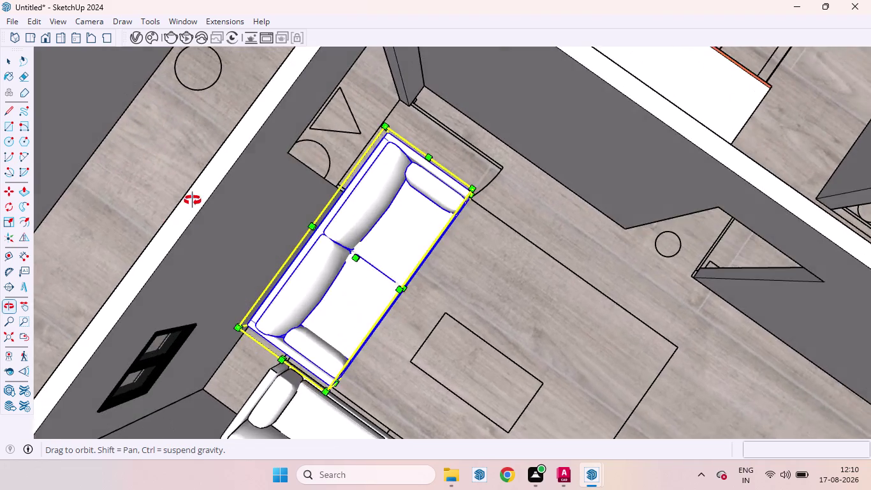
middle_drag(193, 200, 192, 200)
scroll(up, 3)
middle_drag(517, 145, 479, 250)
scroll(up, 3)
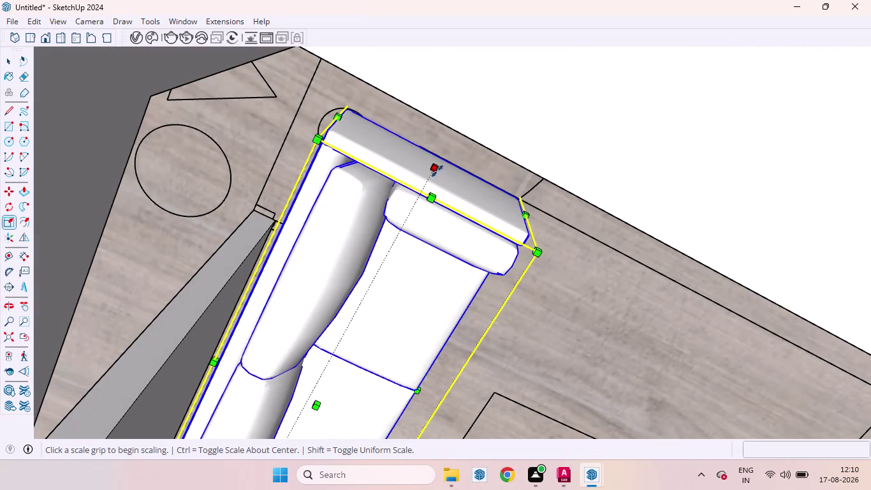
drag(433, 163, 304, 271)
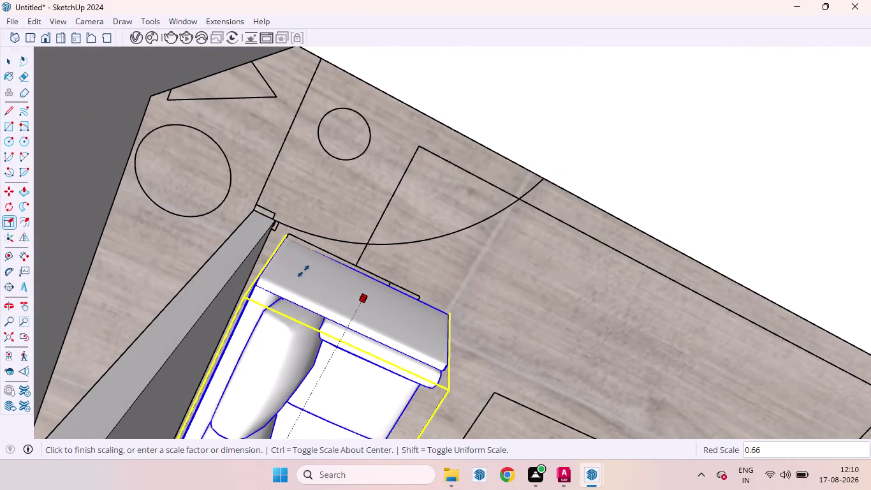
drag(303, 271, 303, 265)
scroll(down, 3)
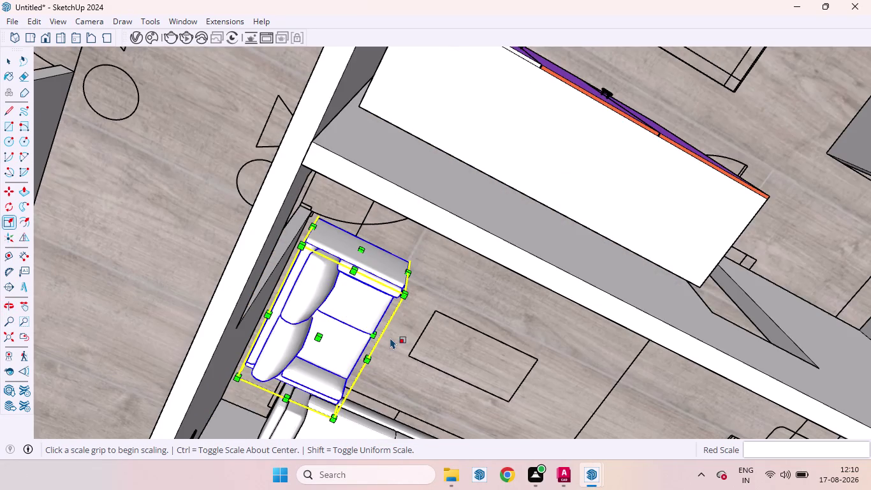
scroll(up, 3)
Scale the sofa's depth down to Green Scale 0.67 using its side grip.
middle_drag(387, 361, 322, 175)
scroll(down, 3)
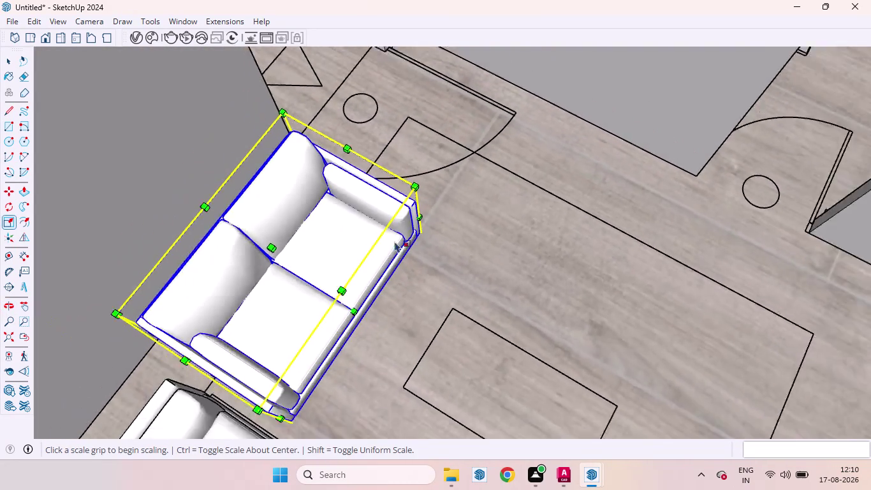
scroll(down, 3)
scroll(up, 3)
drag(315, 271, 249, 244)
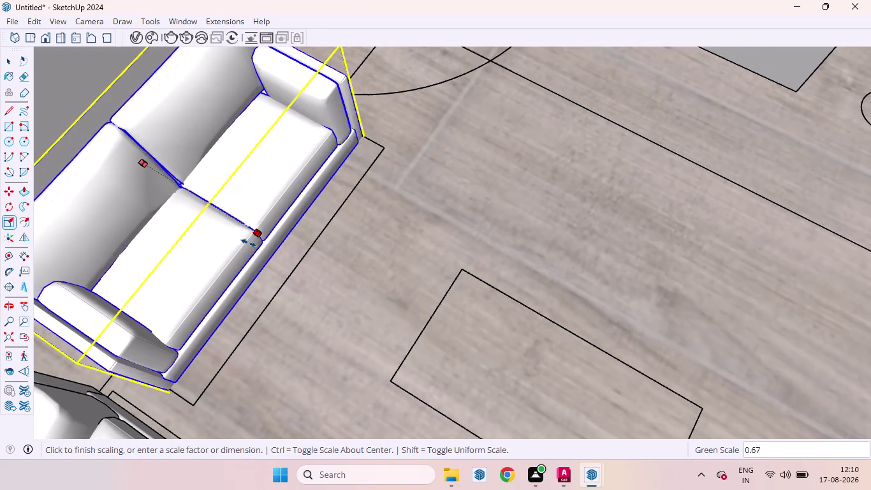
drag(248, 244, 274, 259)
scroll(down, 3)
scroll(up, 3)
scroll(down, 3)
scroll(down, 3)
scroll(down, 3)
scroll(down, 3)
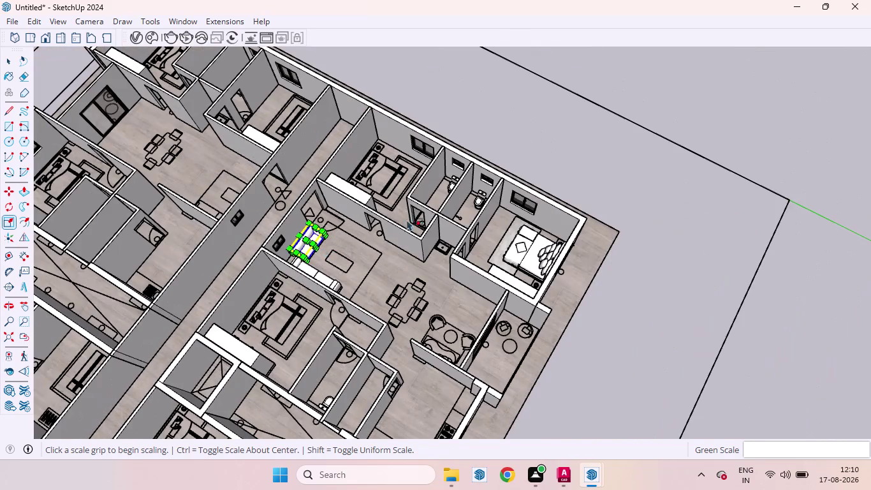
key(space)
click(535, 136)
scroll(up, 3)
middle_drag(332, 254, 325, 301)
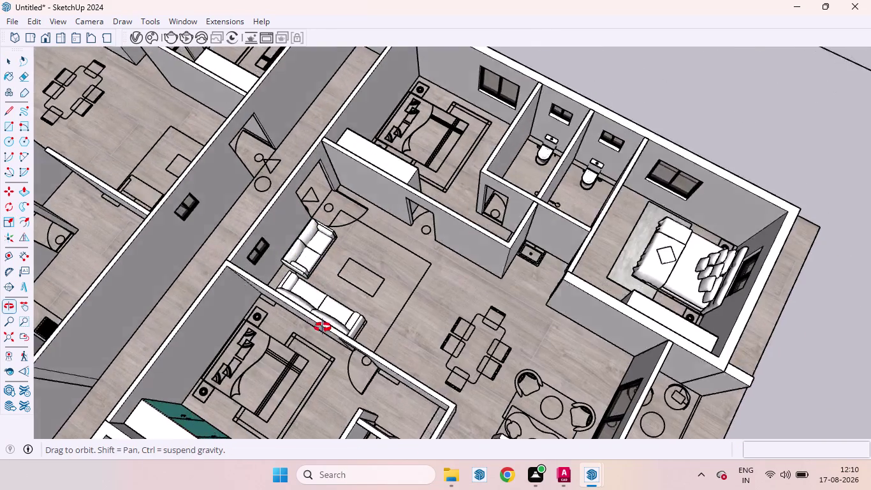
middle_drag(325, 301, 310, 336)
scroll(down, 3)
scroll(up, 3)
middle_drag(361, 282, 339, 208)
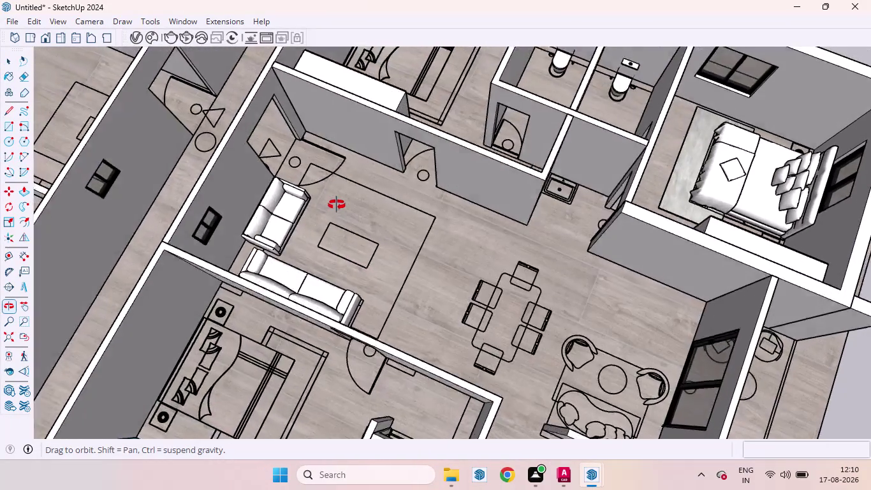
middle_drag(339, 208, 131, 195)
scroll(up, 3)
scroll(up, 3)
scroll(down, 3)
scroll(down, 3)
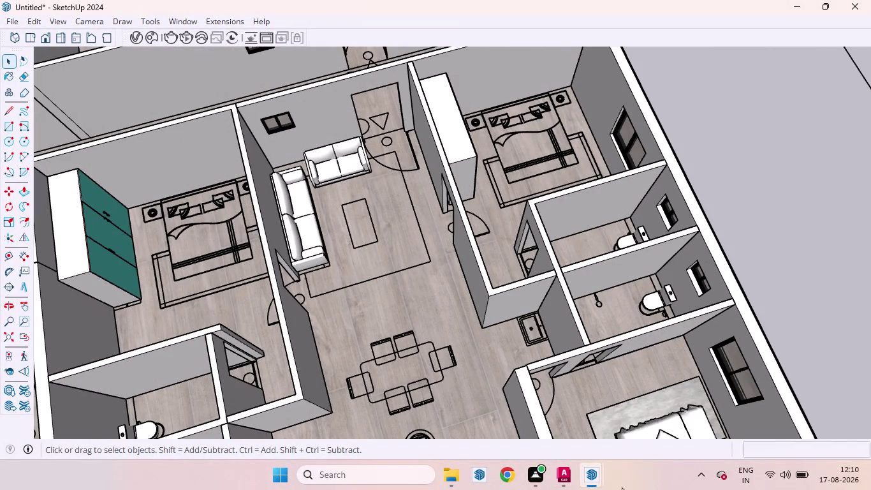
click(589, 475)
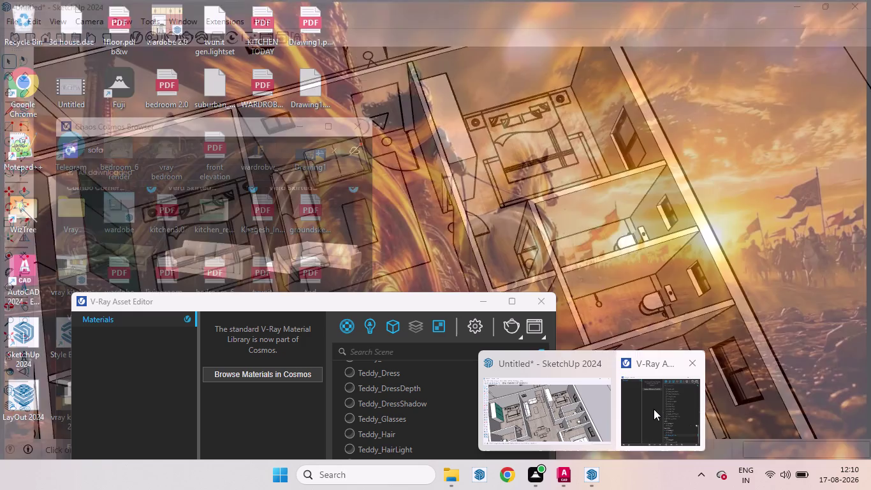
click(654, 409)
drag(338, 302, 433, 177)
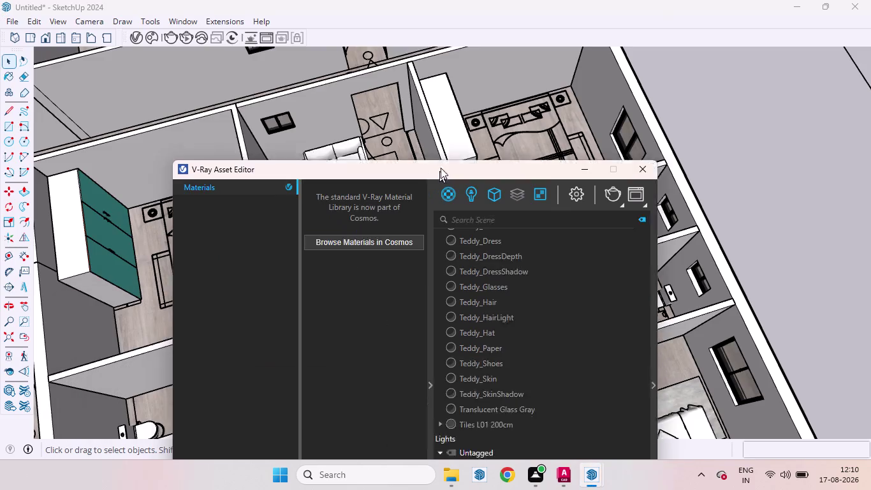
drag(434, 178, 454, 129)
drag(357, 128, 577, 229)
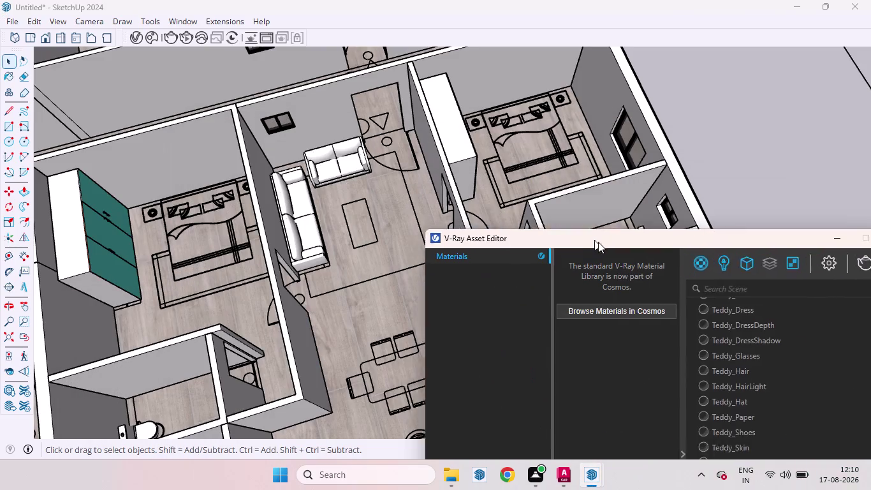
drag(578, 230, 642, 269)
scroll(up, 3)
middle_drag(363, 199, 245, 81)
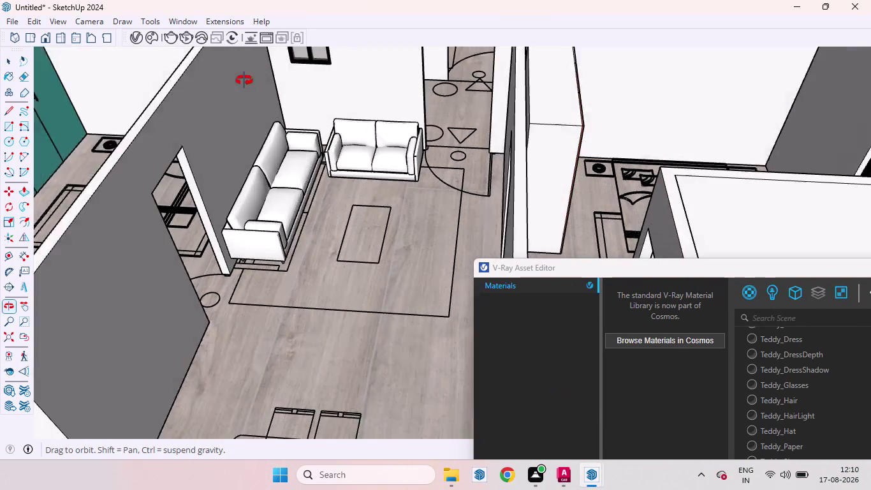
middle_drag(244, 80, 244, 82)
scroll(up, 3)
middle_drag(311, 238, 397, 179)
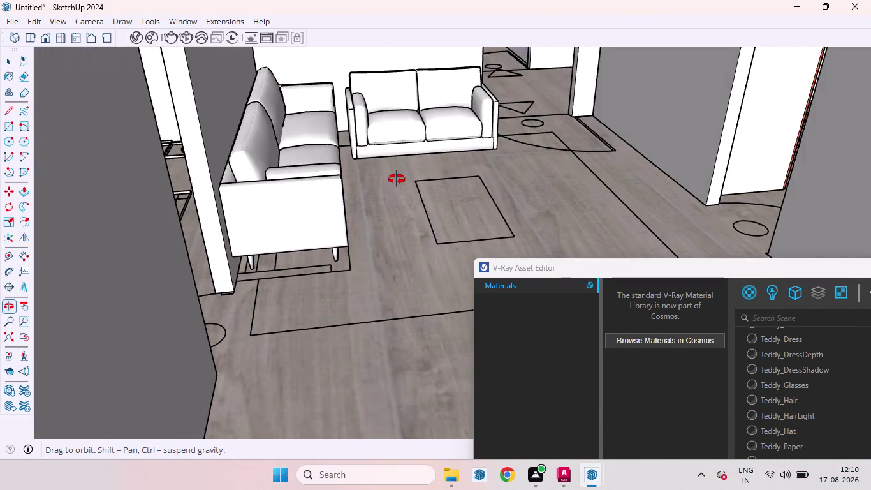
middle_drag(396, 179, 397, 167)
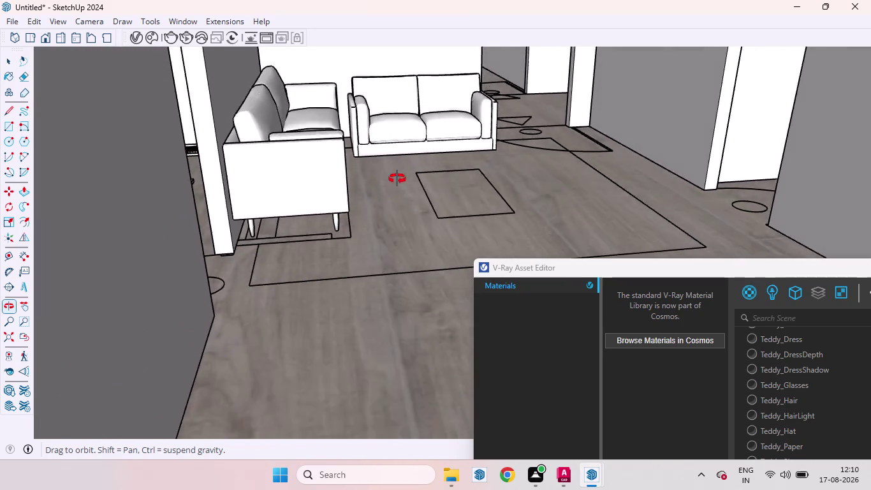
middle_drag(397, 167, 199, 341)
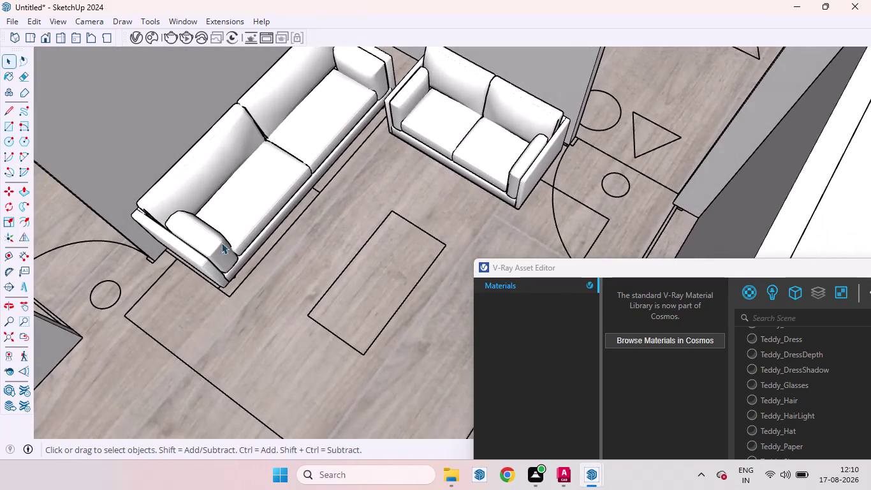
scroll(down, 3)
scroll(down, 3)
scroll(up, 3)
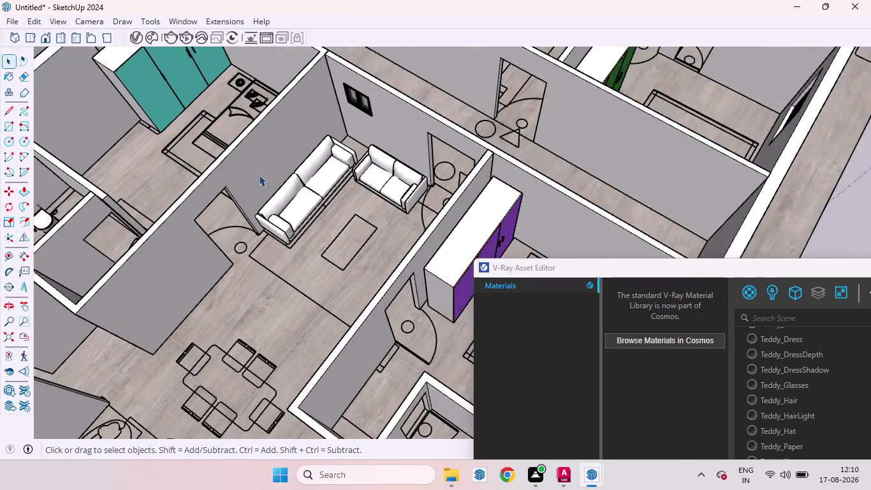
scroll(up, 3)
scroll(down, 3)
scroll(down, 3)
scroll(down, 3)
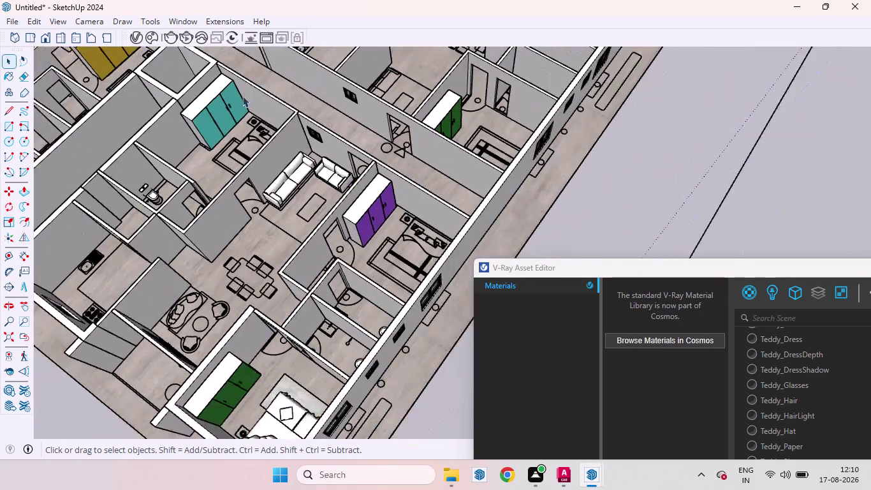
scroll(down, 3)
scroll(up, 3)
scroll(up, 3)
scroll(down, 3)
scroll(up, 3)
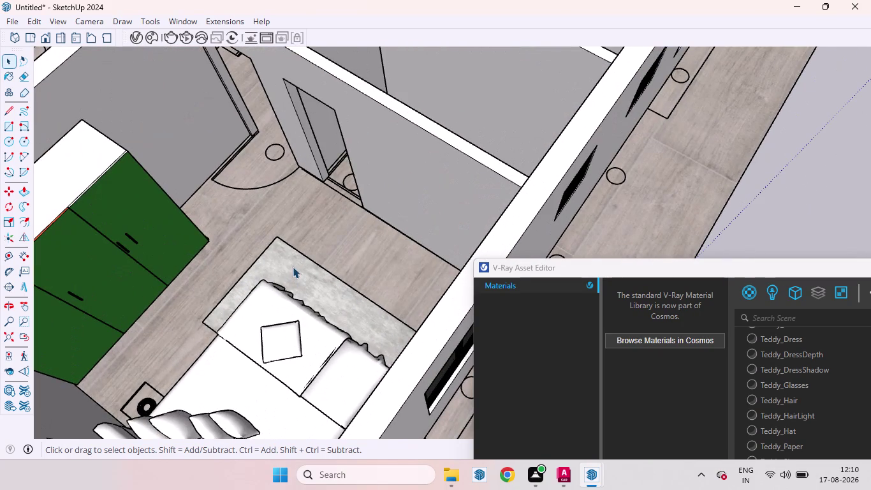
Copy the bedroom's grey rug and drop the copy in front of the sofas.
click(293, 266)
key(m)
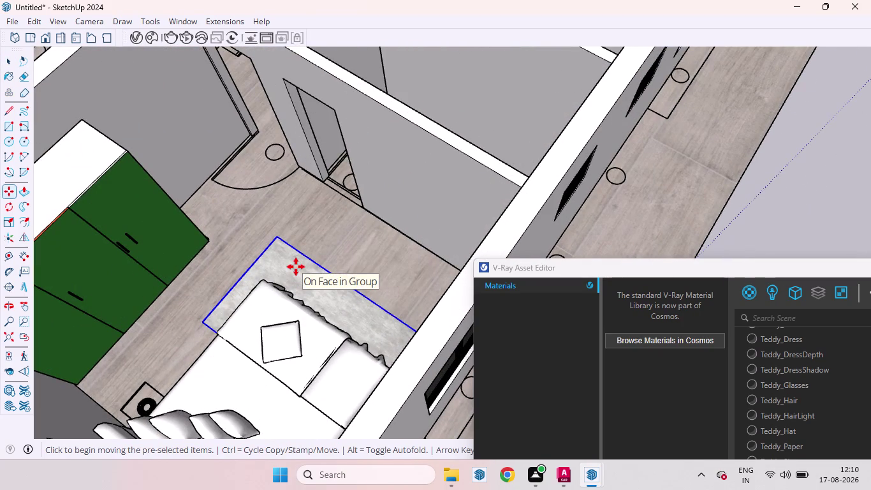
click(296, 266)
scroll(down, 3)
scroll(down, 3)
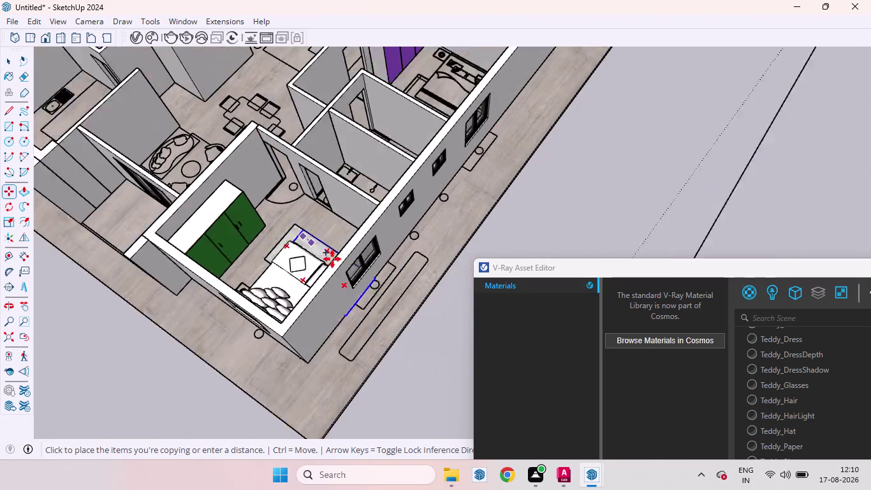
scroll(down, 3)
scroll(up, 3)
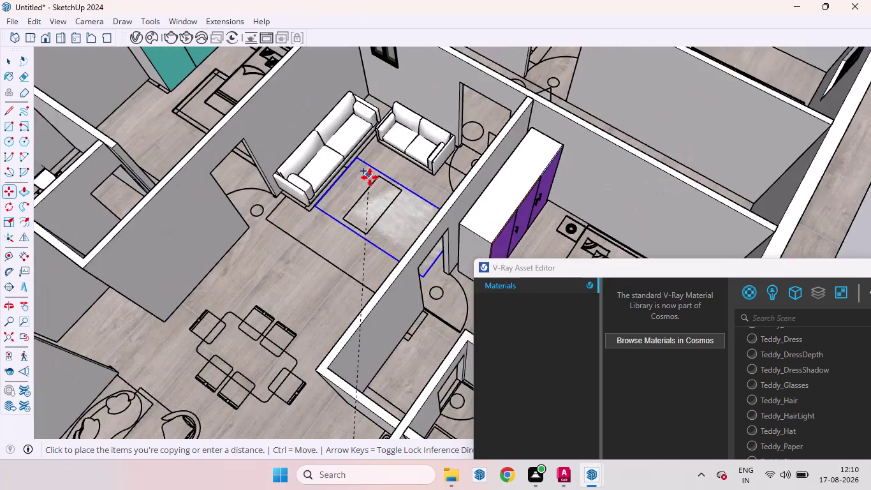
scroll(up, 3)
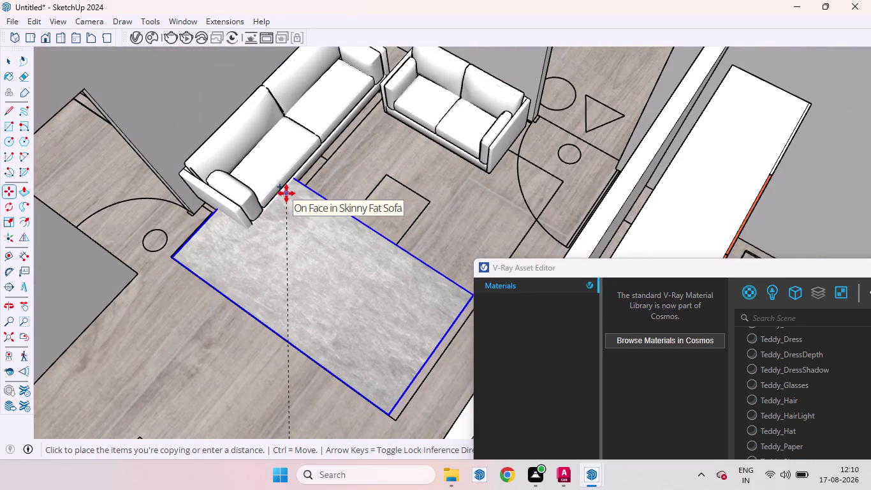
click(287, 194)
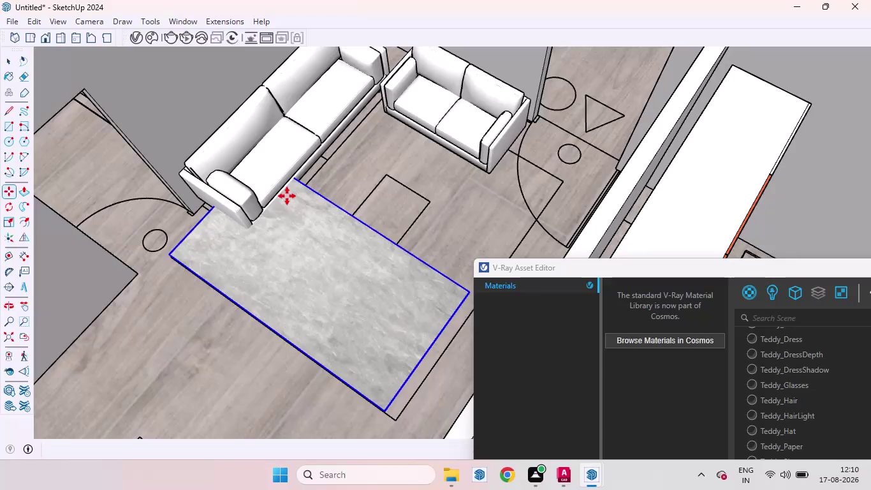
Reposition the rug copy by moving its corner onto the floor point.
scroll(up, 3)
middle_drag(126, 276, 187, 162)
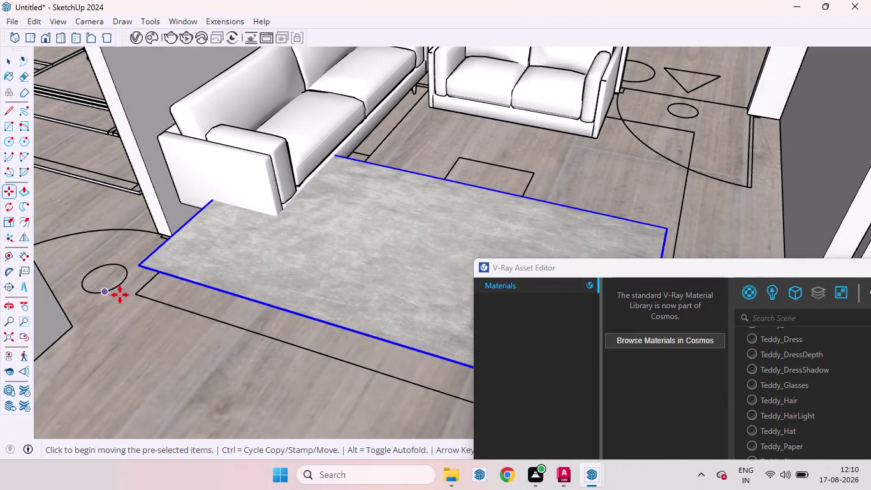
click(136, 268)
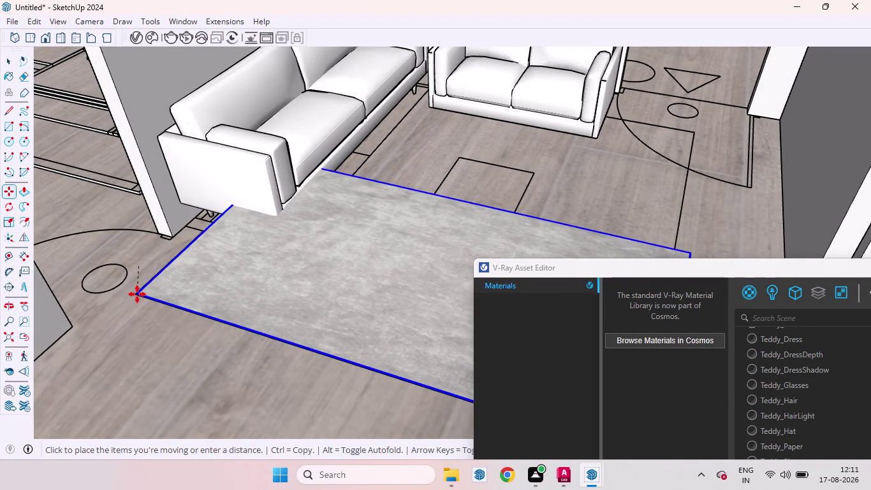
scroll(up, 3)
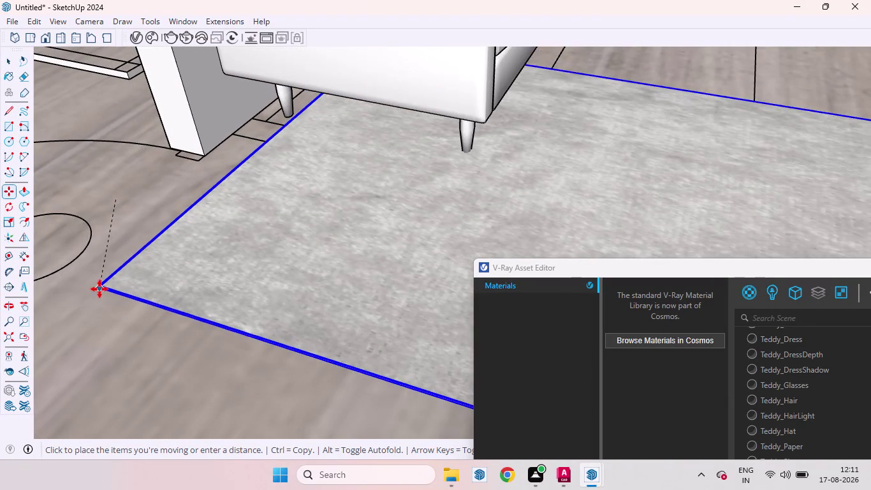
click(116, 290)
scroll(down, 3)
scroll(down, 3)
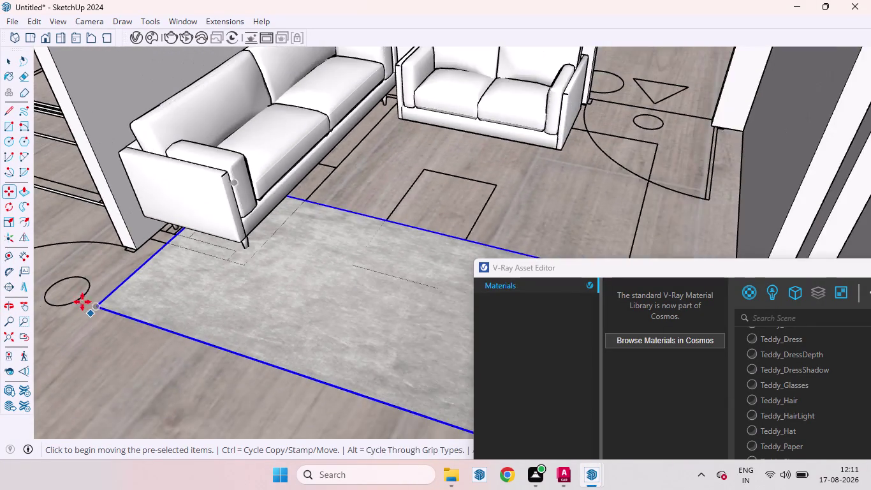
scroll(down, 3)
middle_drag(93, 273, 155, 284)
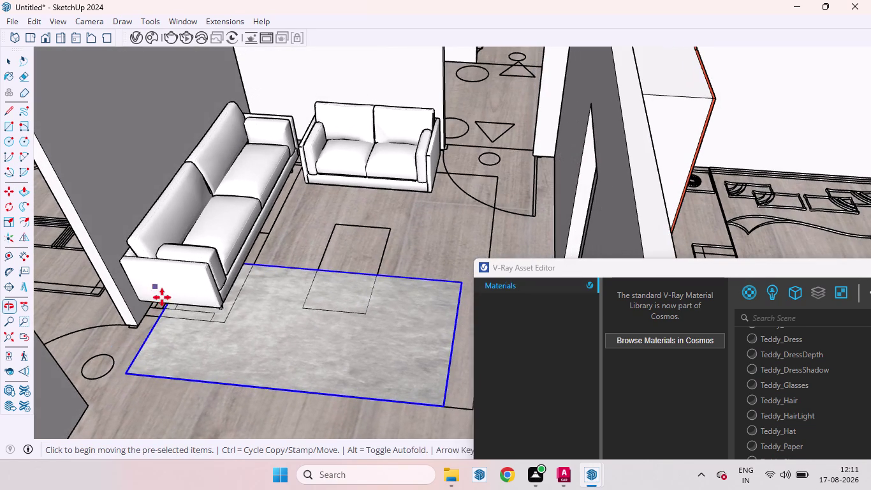
scroll(down, 3)
scroll(up, 3)
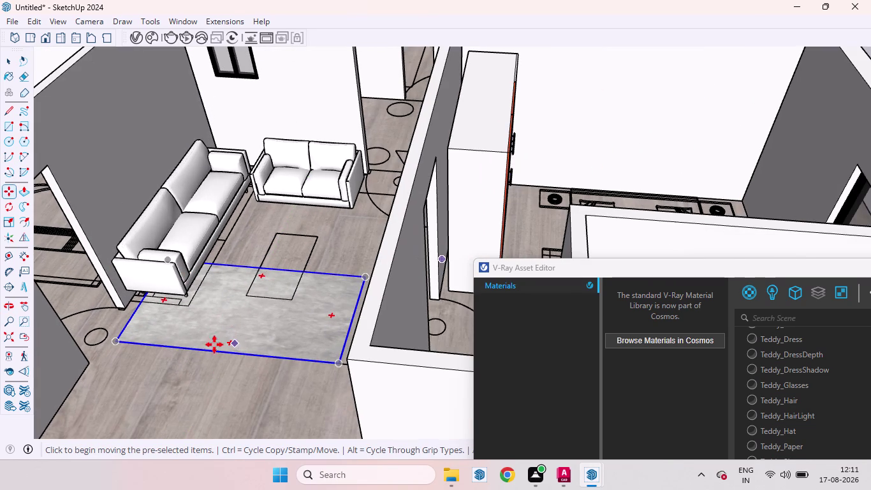
click(181, 345)
key(space)
Deselect the rug and orbit around it to inspect its front edge.
scroll(down, 3)
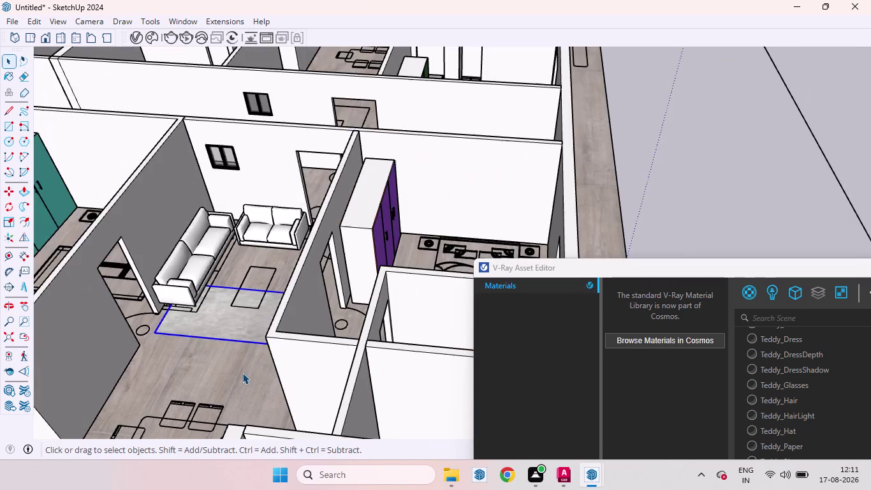
scroll(down, 3)
click(531, 207)
scroll(up, 3)
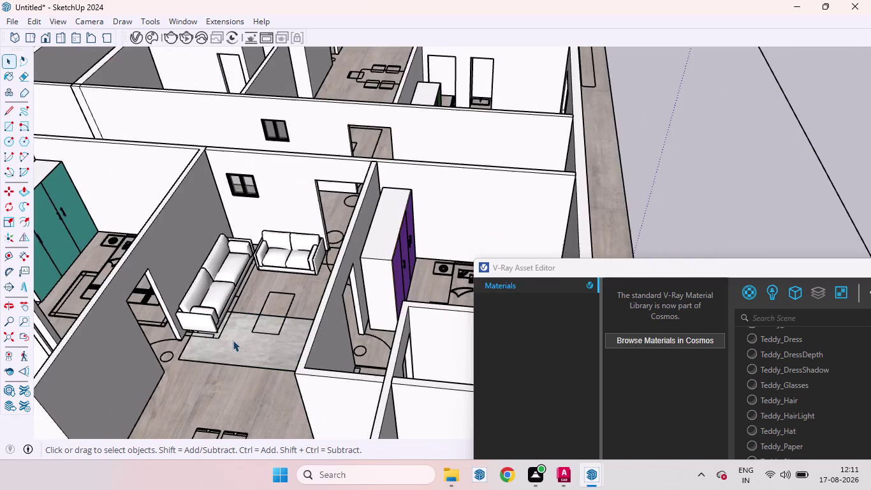
scroll(up, 3)
middle_drag(239, 350, 262, 272)
scroll(up, 3)
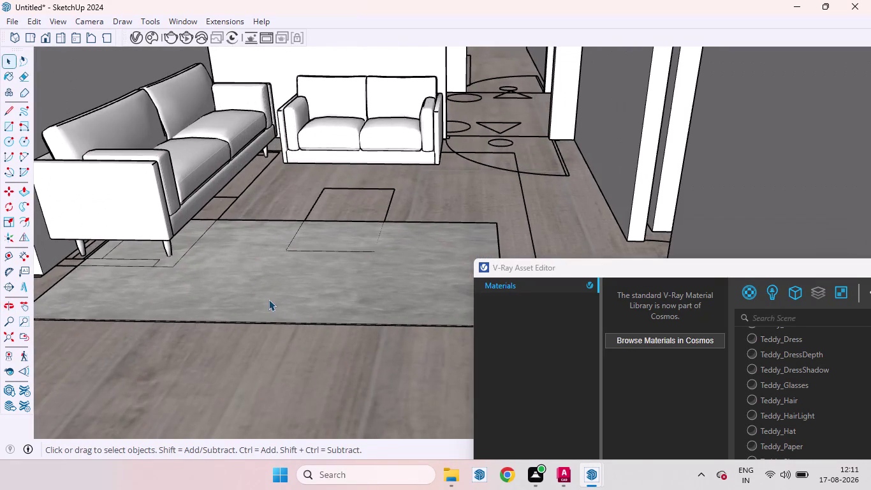
middle_drag(268, 299, 225, 272)
scroll(up, 3)
middle_drag(352, 255, 348, 265)
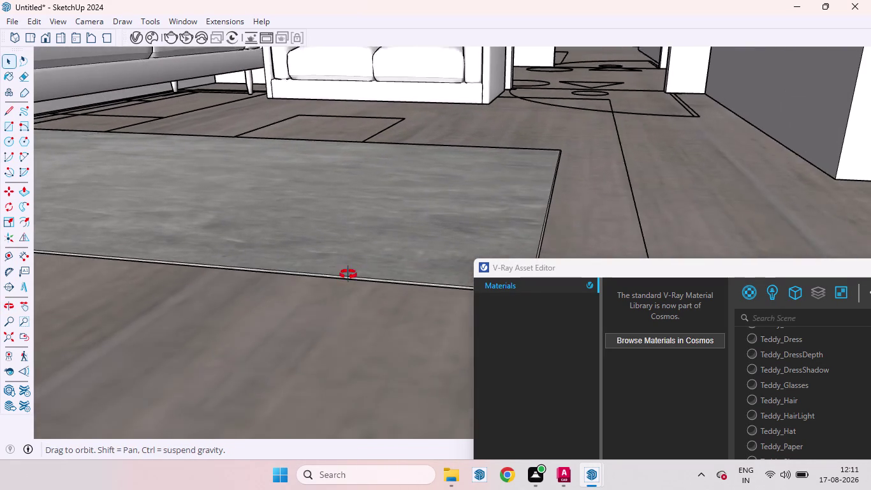
middle_drag(349, 266, 352, 342)
scroll(down, 3)
scroll(down, 3)
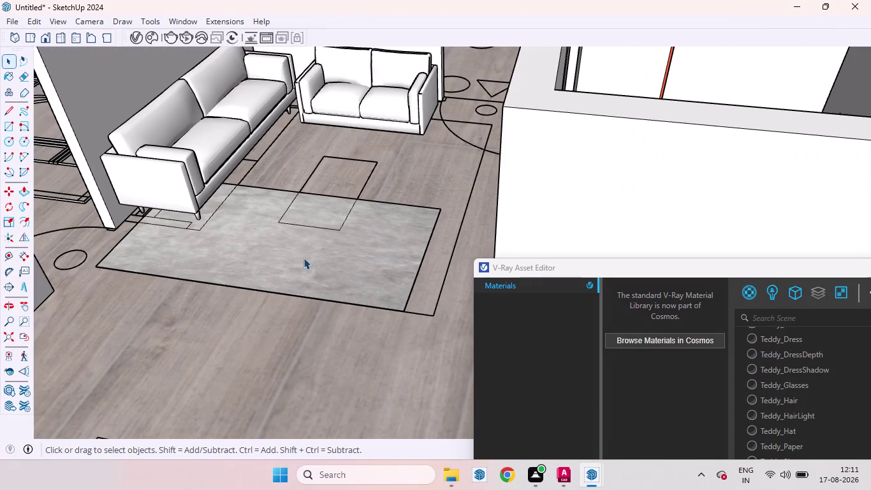
scroll(up, 3)
scroll(up, 3)
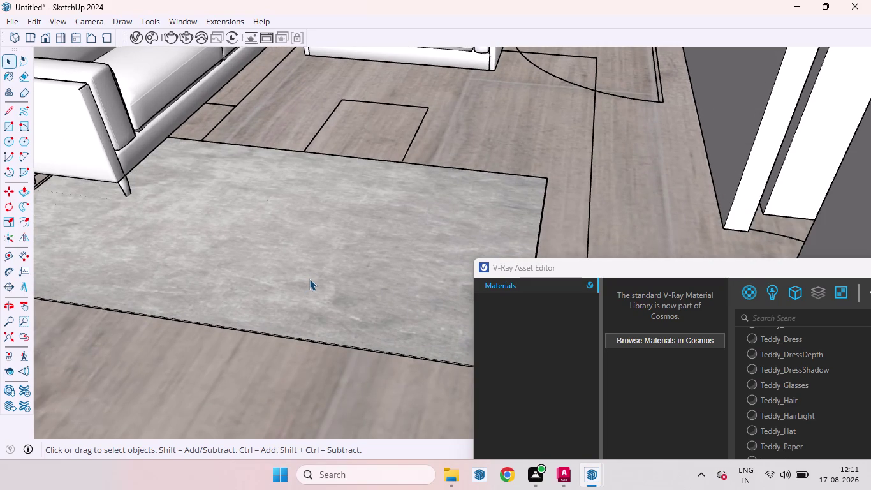
Start scaling the rug and drag a grip near its corner.
key(s)
scroll(down, 3)
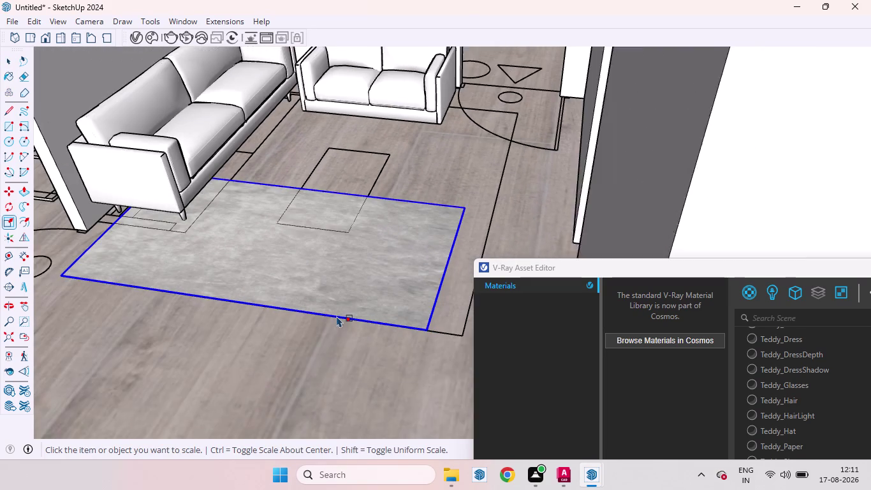
scroll(up, 3)
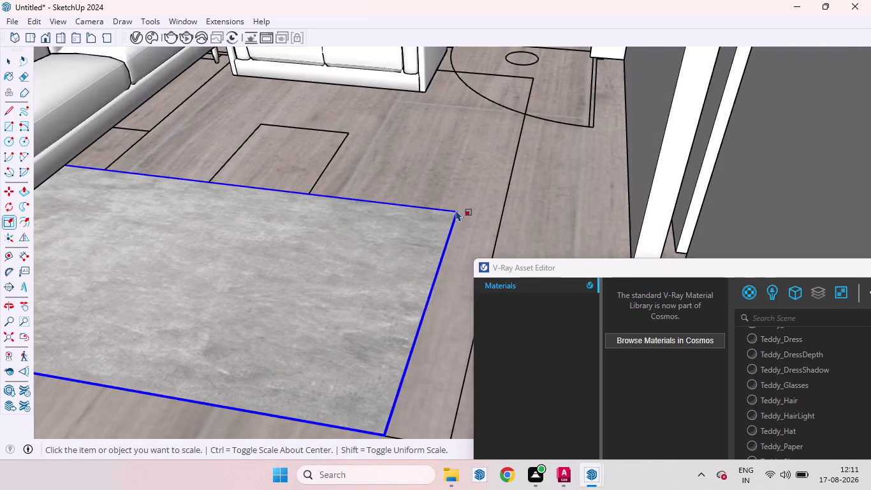
scroll(up, 3)
middle_drag(469, 219, 254, 185)
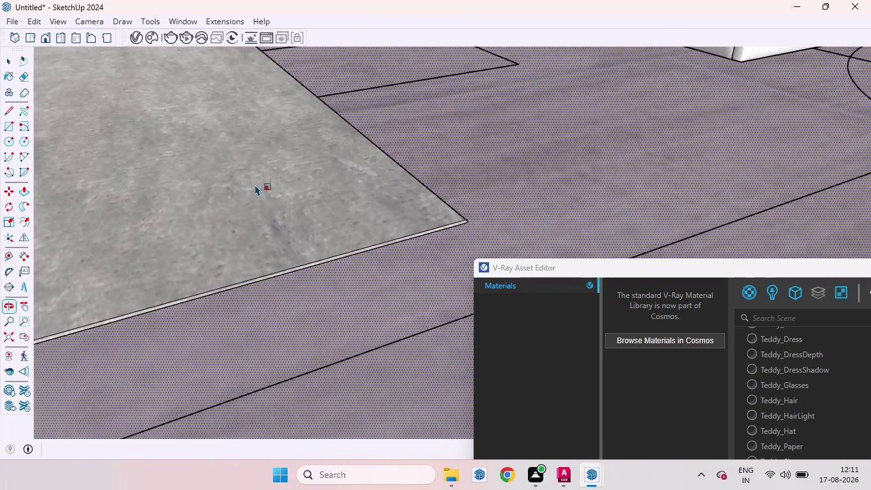
scroll(up, 3)
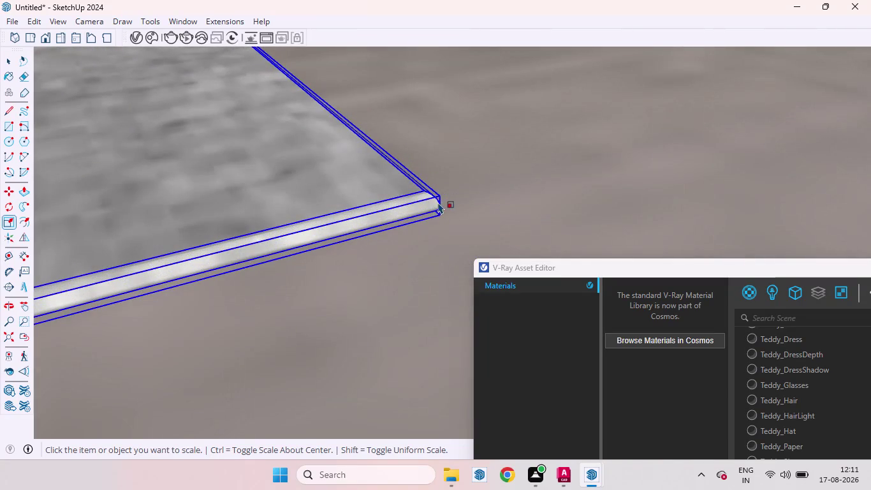
drag(406, 194, 469, 195)
scroll(down, 3)
scroll(down, 3)
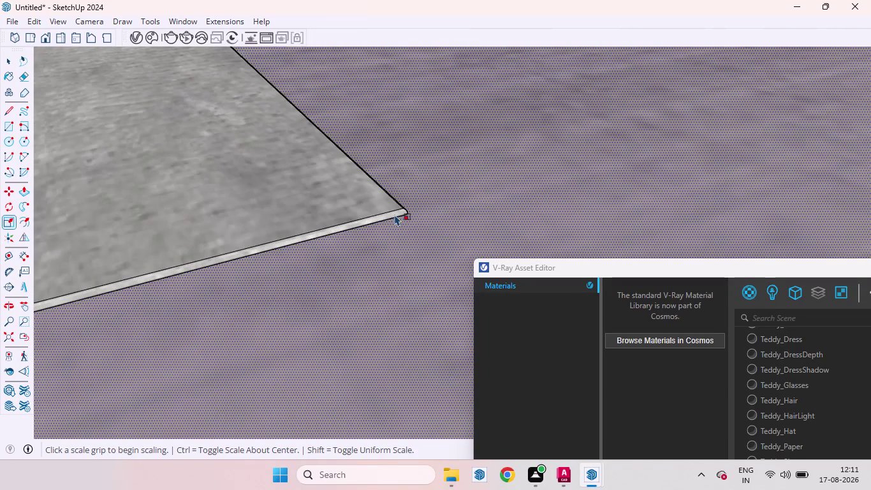
Return to Select and zoom out to view the whole apartment model.
key(space)
drag(212, 182, 227, 190)
scroll(down, 3)
scroll(down, 3)
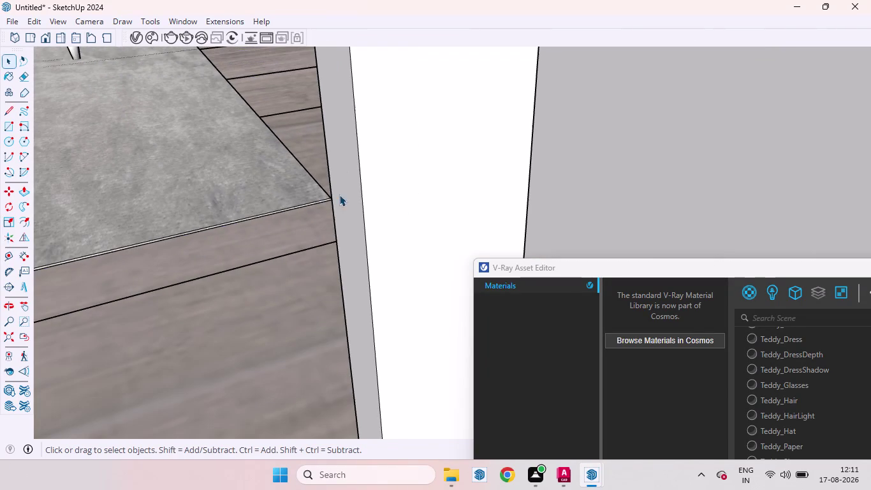
click(185, 177)
scroll(down, 3)
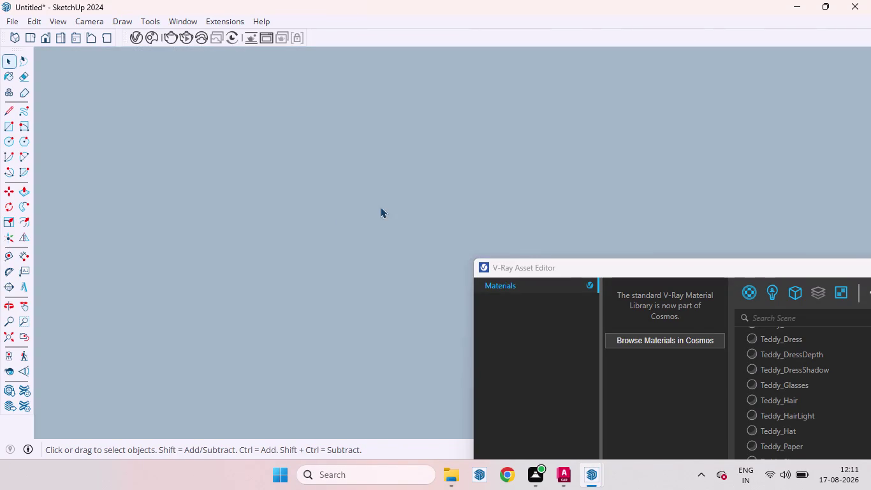
click(7, 337)
click(159, 298)
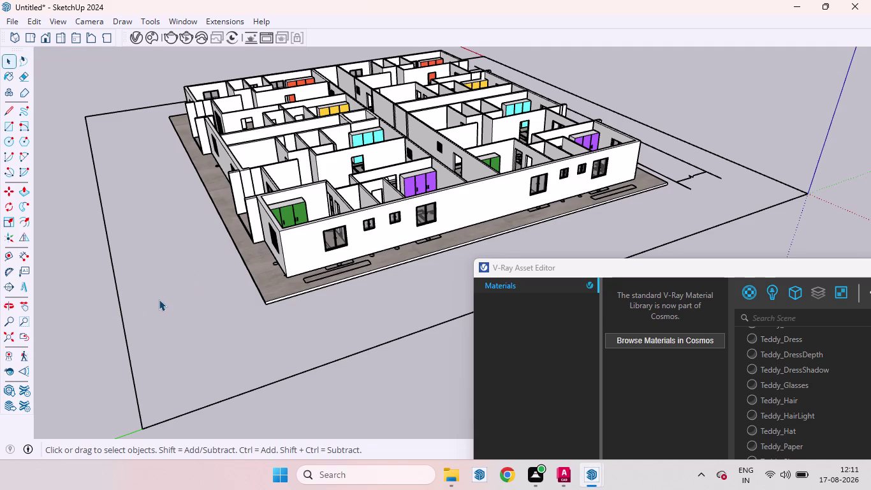
scroll(up, 3)
scroll(down, 3)
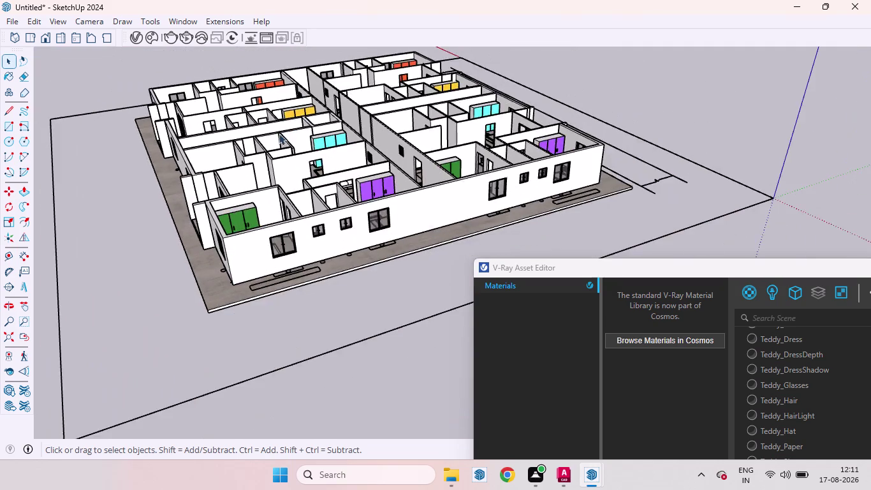
middle_drag(288, 144, 372, 248)
scroll(up, 3)
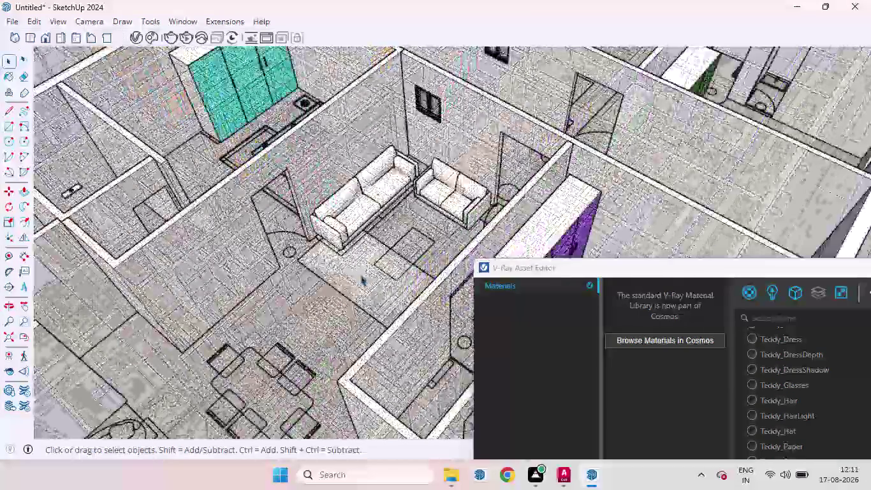
Select the living-room rug for scaling and orbit above it.
click(360, 274)
scroll(up, 3)
key(s)
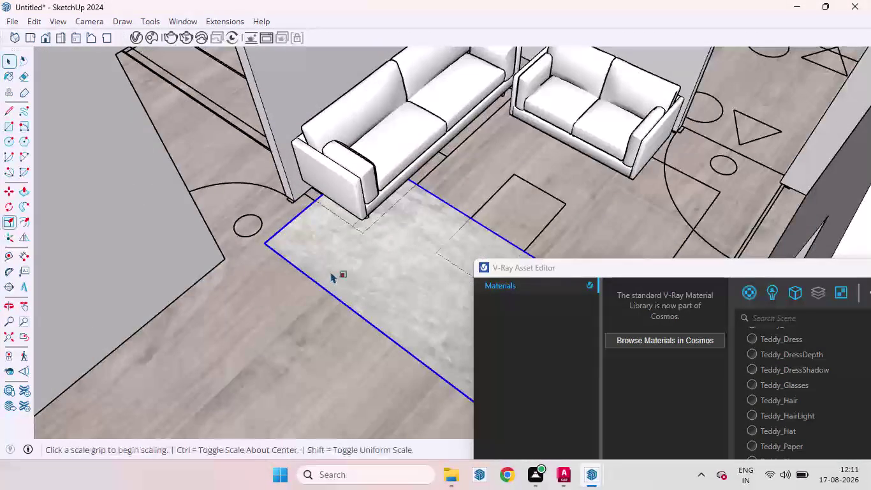
scroll(down, 3)
scroll(up, 3)
middle_drag(333, 201, 341, 299)
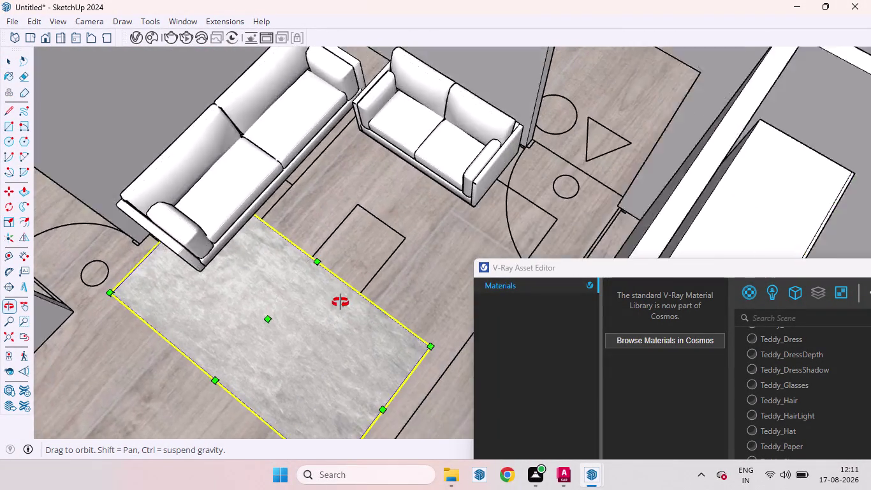
middle_drag(341, 299, 167, 298)
scroll(up, 3)
middle_drag(334, 190, 242, 179)
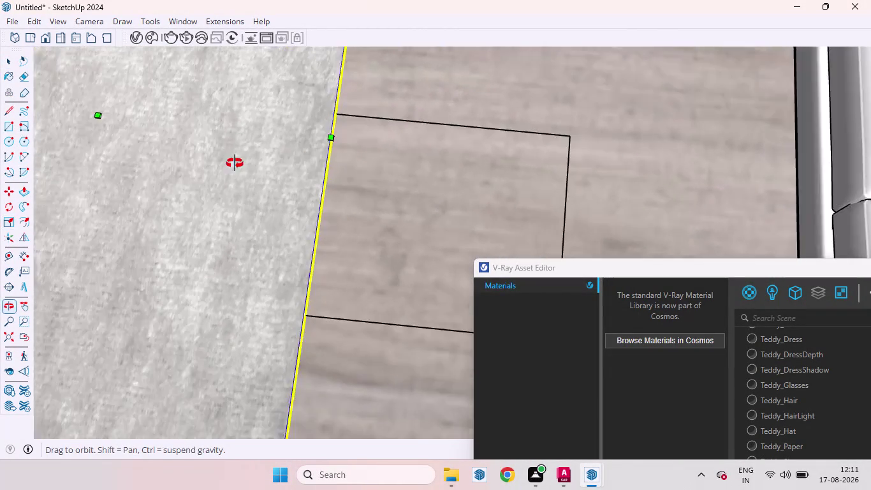
middle_drag(241, 179, 221, 136)
scroll(down, 3)
scroll(down, 3)
Line up the view on the rug's near edge beside the sofas.
middle_drag(228, 198, 246, 228)
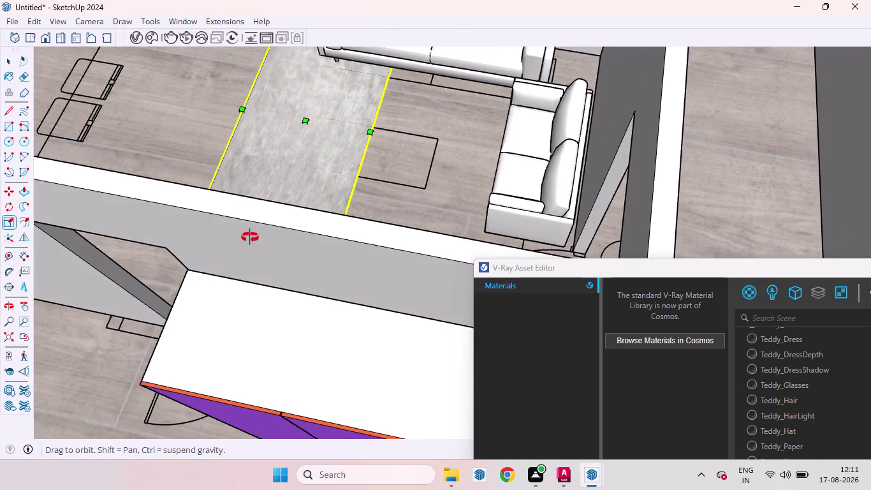
middle_drag(246, 228, 269, 258)
scroll(up, 3)
scroll(down, 3)
scroll(up, 3)
scroll(down, 3)
scroll(up, 3)
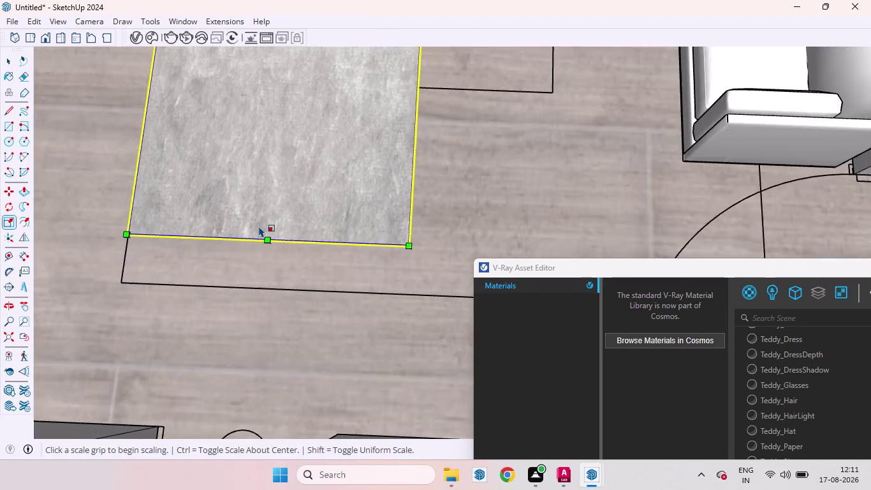
scroll(up, 3)
middle_drag(267, 242, 295, 220)
scroll(up, 3)
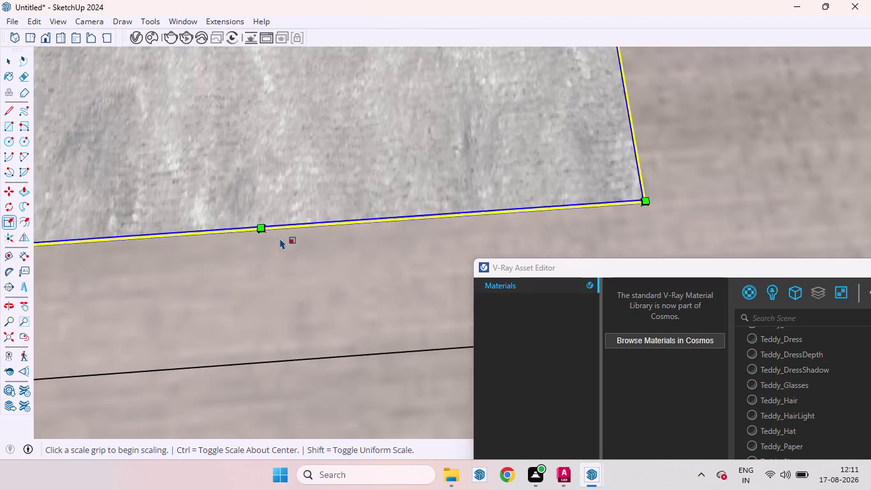
scroll(up, 3)
middle_drag(250, 232, 243, 175)
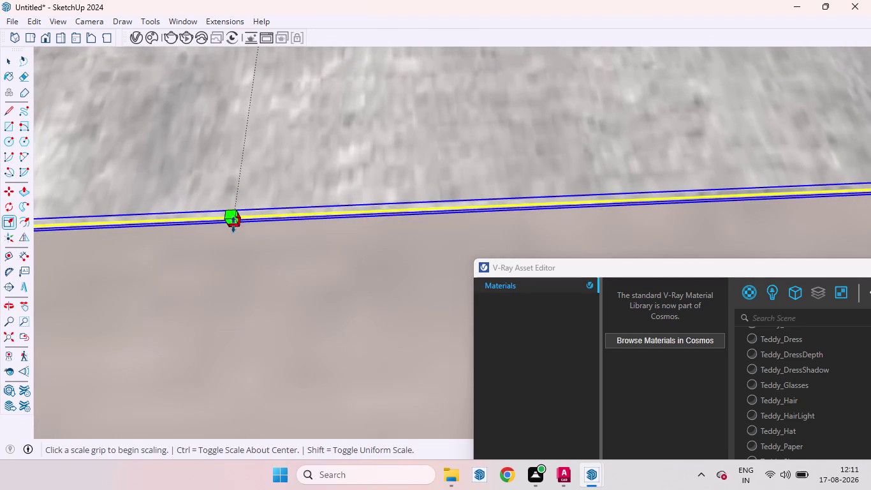
Stretch the rug's near-edge midpoint outward to set its new length.
drag(233, 224, 234, 256)
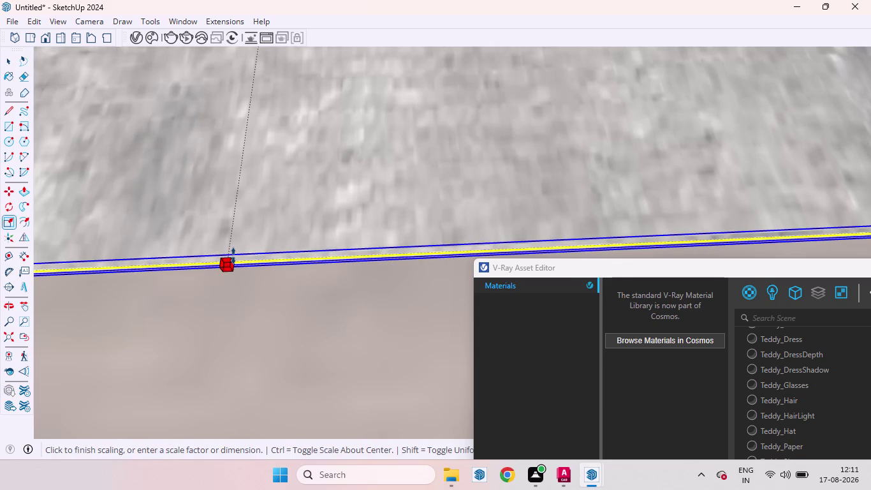
drag(233, 256, 197, 245)
scroll(down, 3)
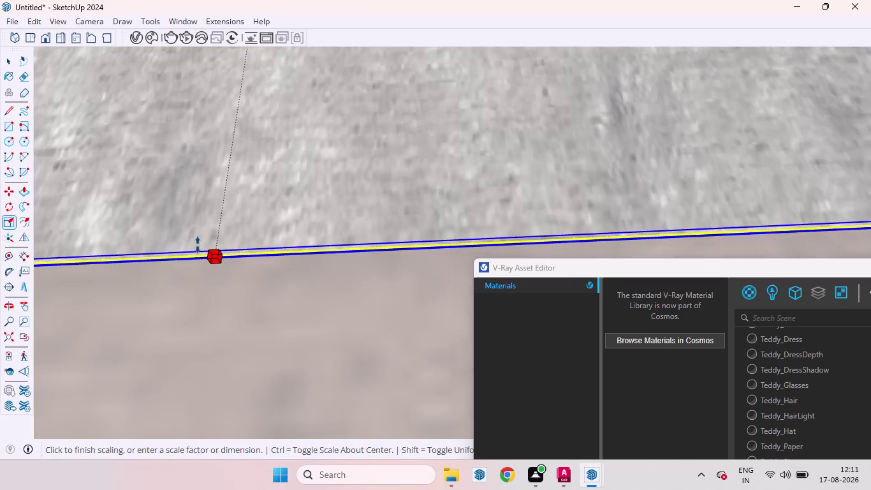
drag(198, 245, 192, 307)
scroll(down, 3)
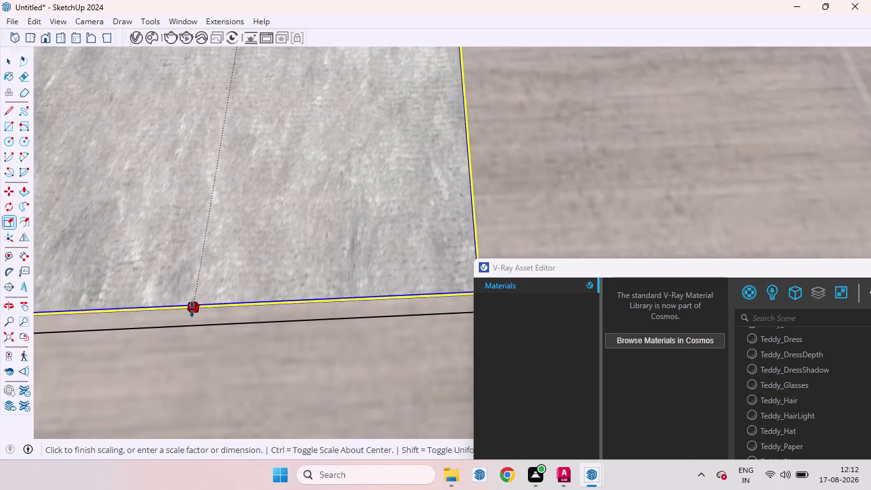
drag(193, 307, 189, 325)
scroll(down, 3)
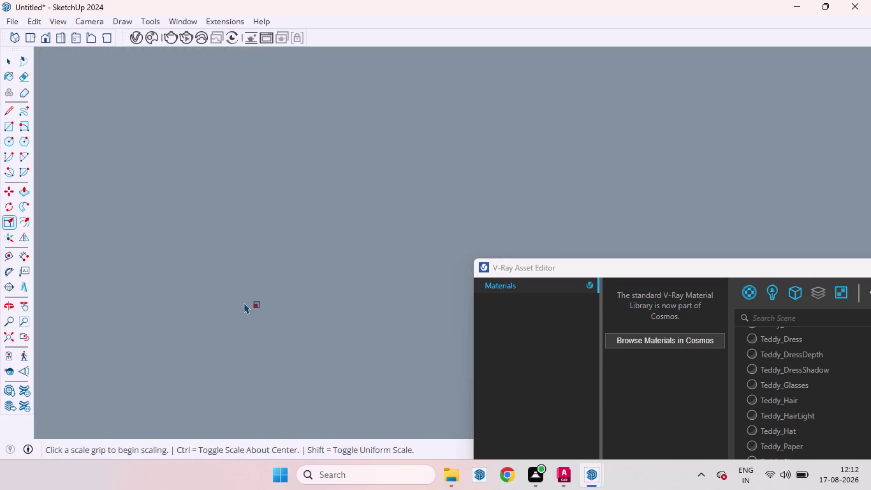
click(9, 341)
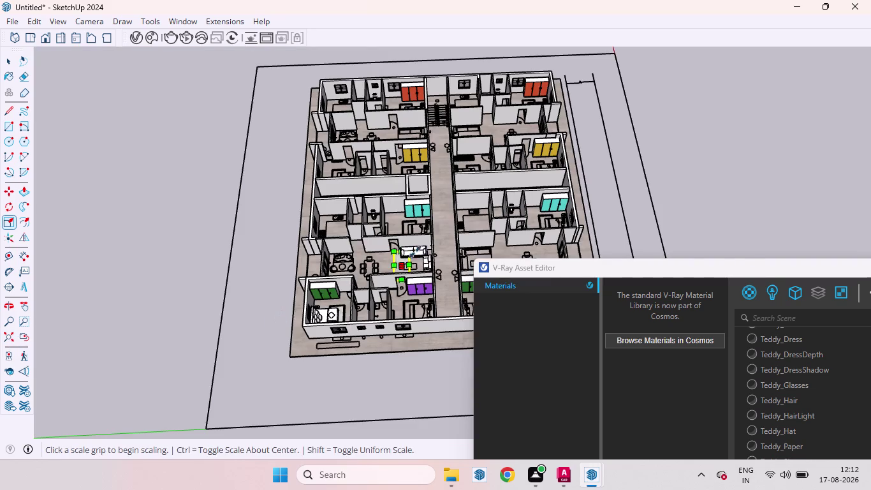
Drag the rug's side midpoint grip toward the wall to widen it.
scroll(up, 3)
scroll(up, 3)
middle_drag(415, 255, 346, 260)
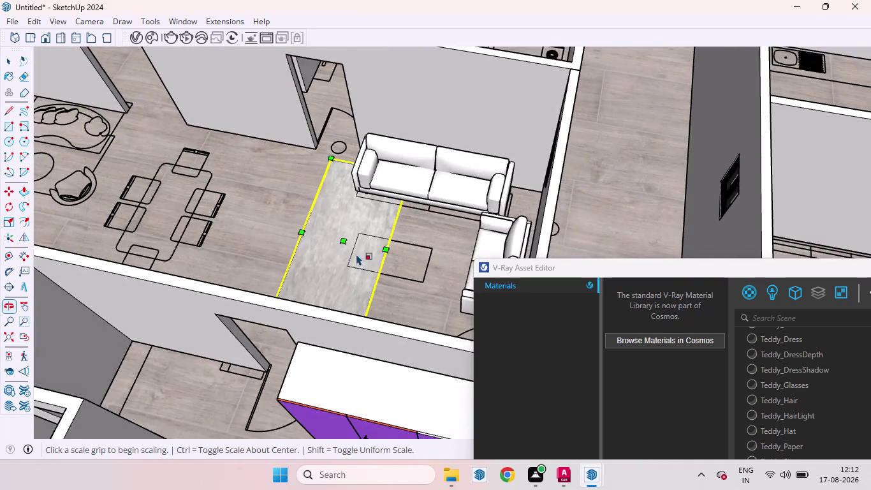
scroll(up, 3)
scroll(up, 3)
scroll(down, 3)
scroll(up, 3)
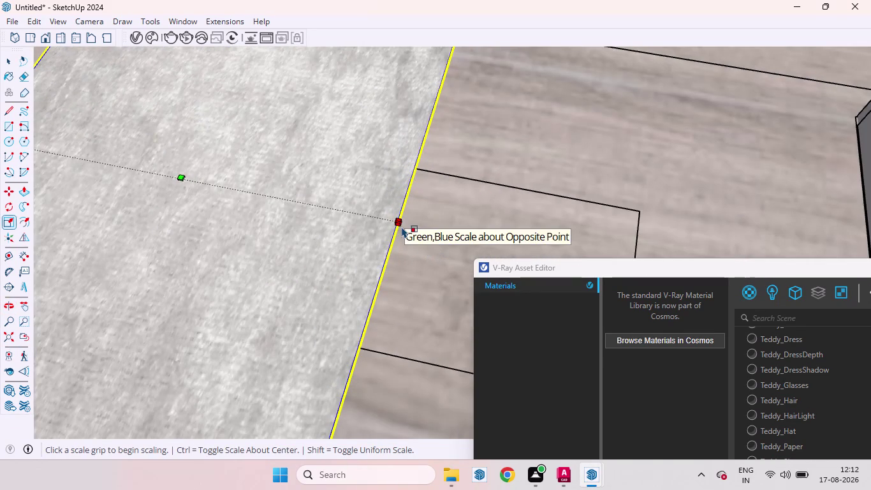
scroll(up, 3)
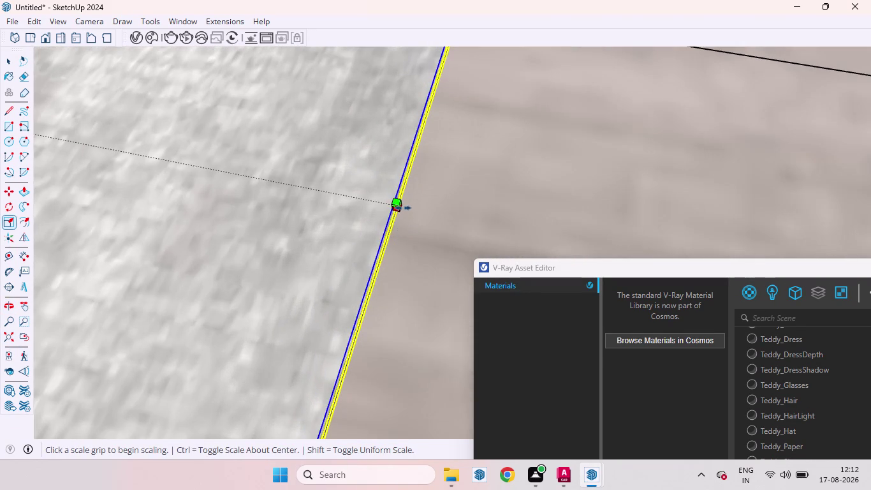
drag(403, 208, 187, 217)
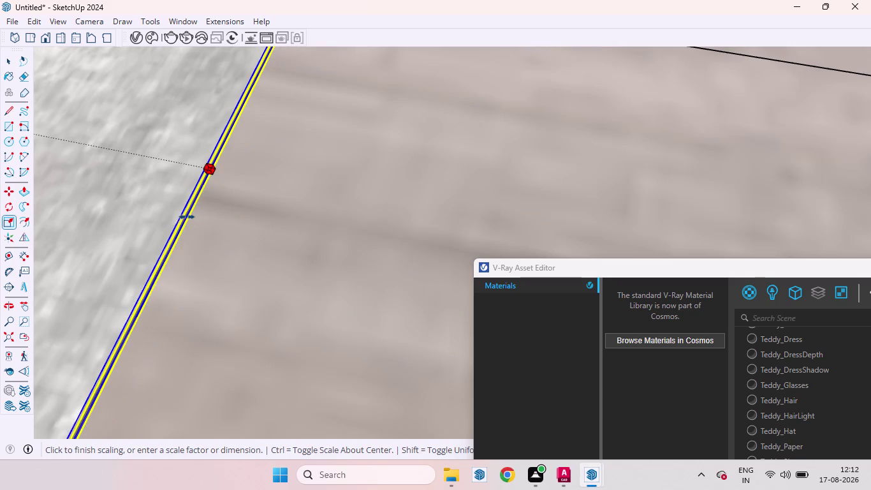
drag(187, 217, 180, 211)
Keep widening the rug until its side edge snaps to the wall.
scroll(down, 3)
scroll(down, 3)
scroll(up, 3)
scroll(down, 3)
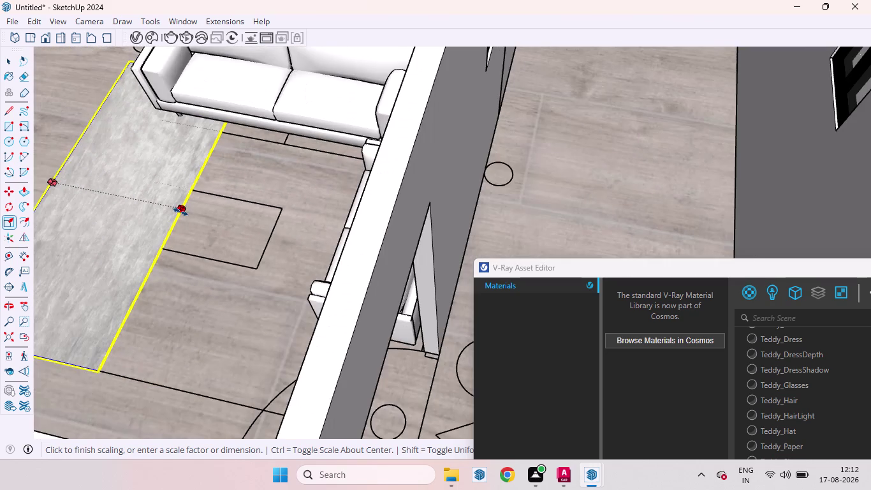
drag(180, 211, 184, 223)
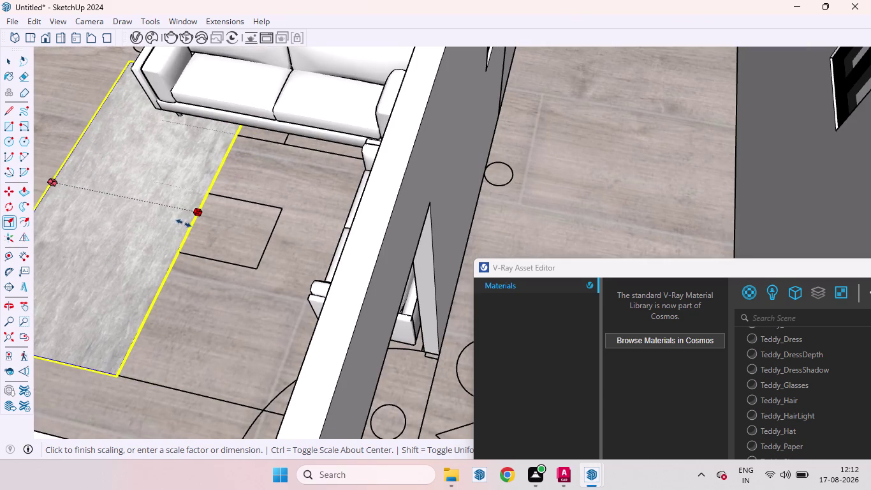
drag(183, 224, 338, 263)
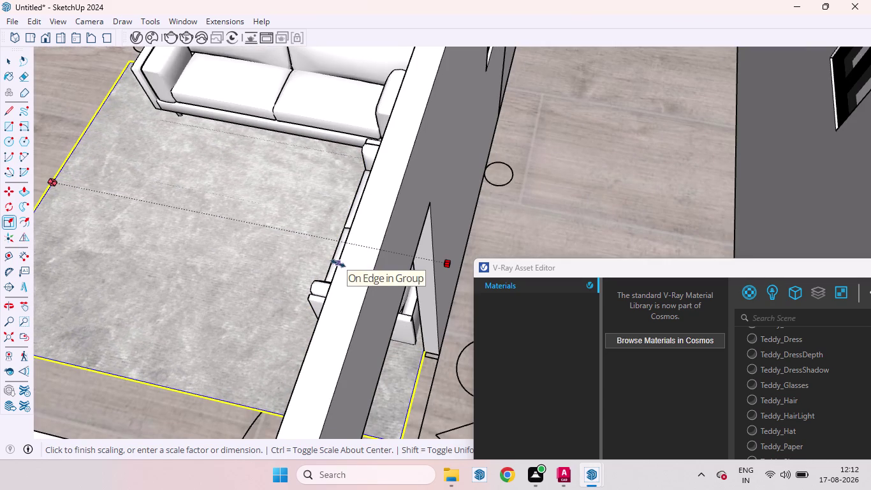
drag(339, 263, 333, 267)
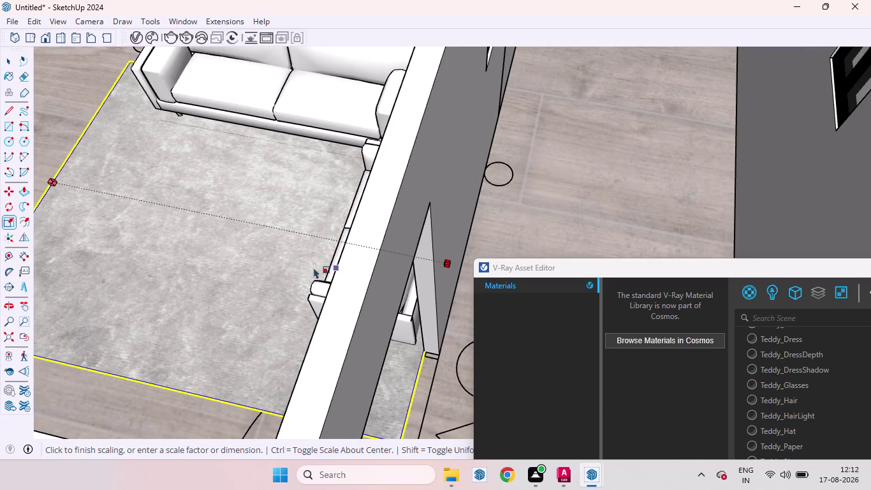
scroll(down, 3)
Orbit around the living room to check both sofas now sit on the enlarged rug.
middle_drag(222, 270, 369, 296)
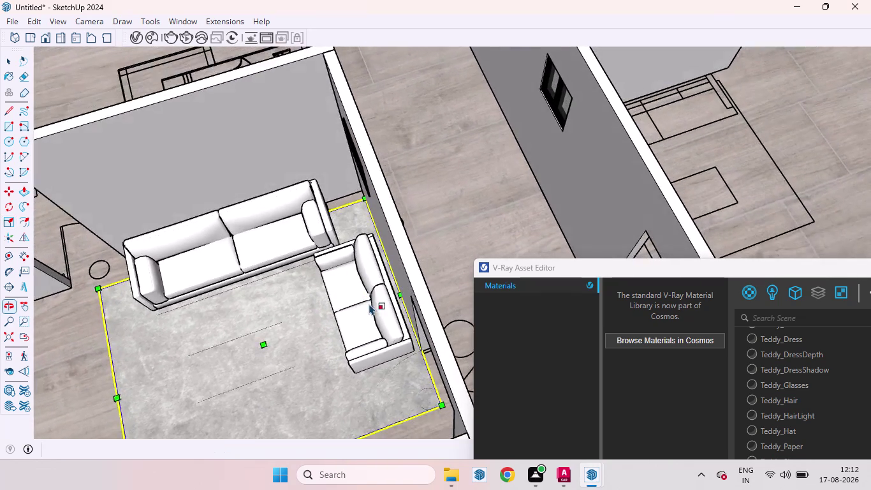
scroll(down, 3)
scroll(up, 3)
scroll(down, 3)
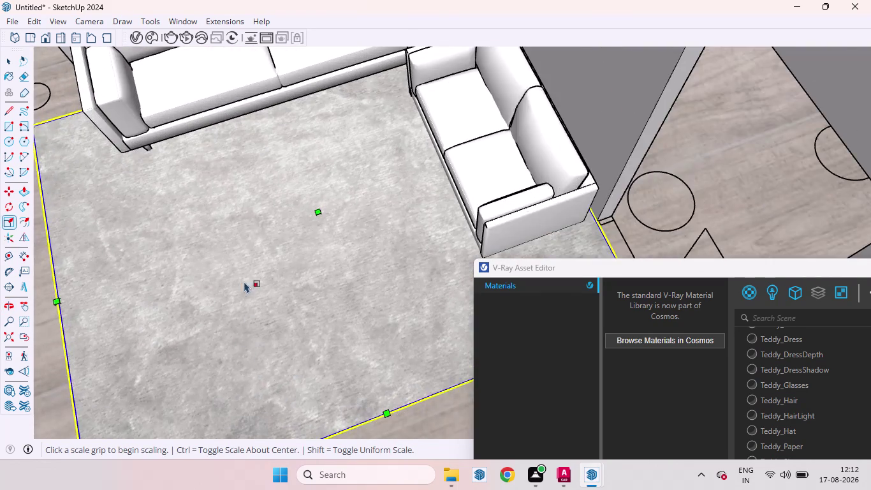
scroll(down, 3)
middle_drag(262, 336, 501, 231)
scroll(up, 3)
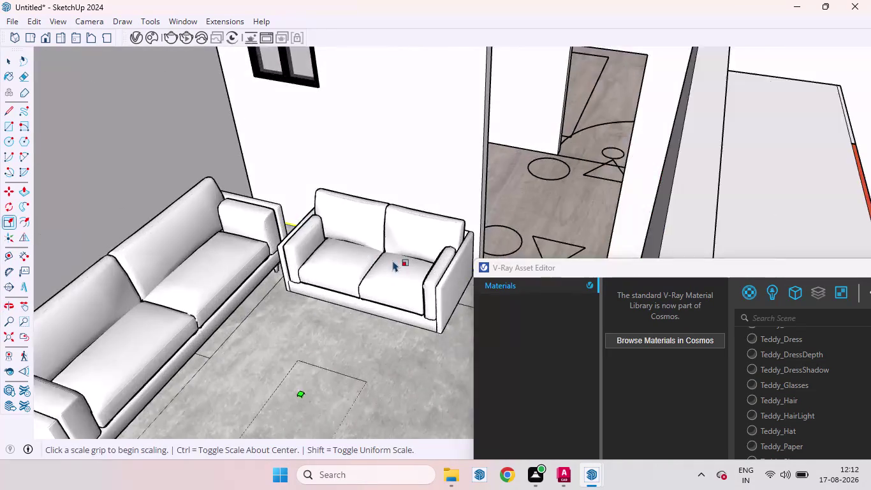
scroll(down, 3)
scroll(down, 3)
scroll(up, 3)
middle_drag(263, 237, 266, 243)
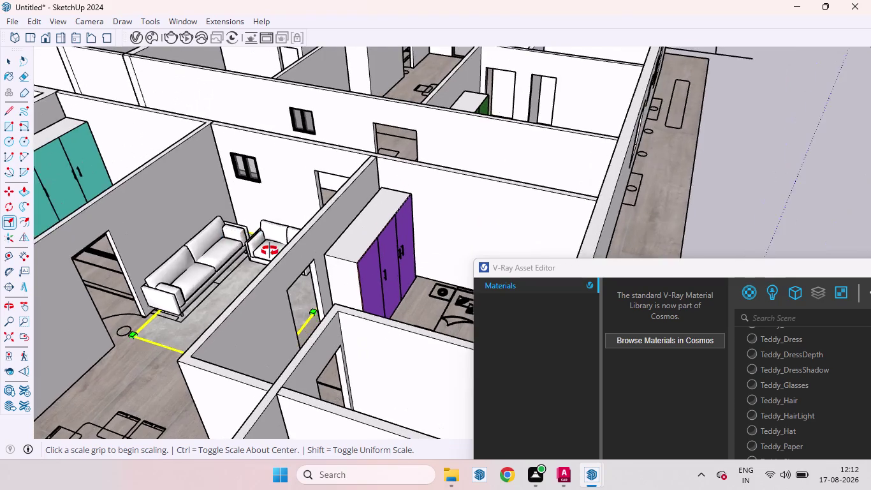
middle_drag(266, 243, 251, 375)
Stretch the rug's back edge outward under the long sofa.
scroll(up, 3)
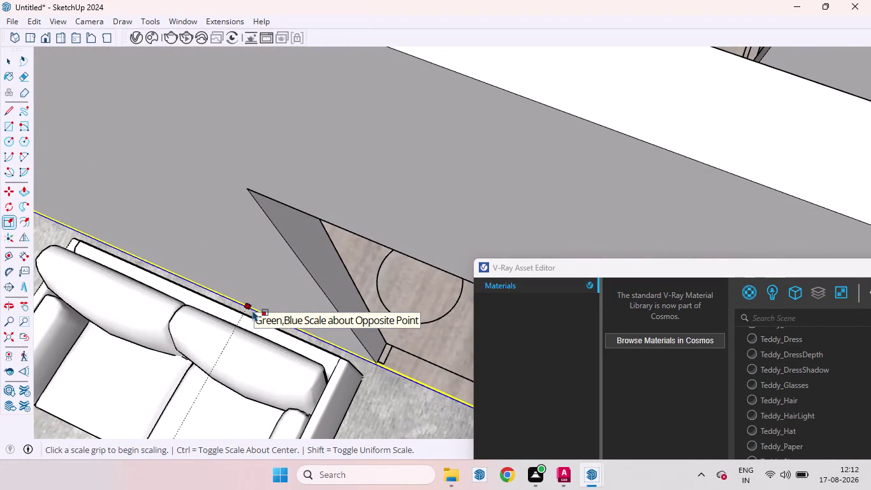
scroll(up, 3)
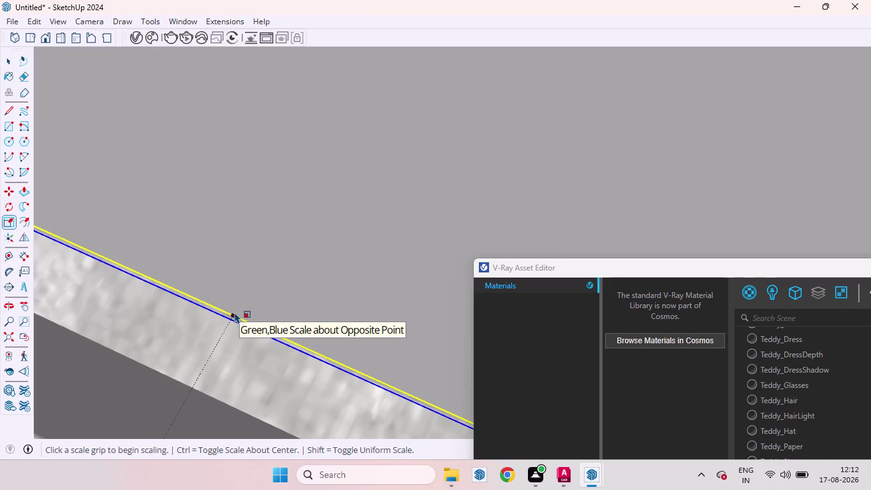
scroll(up, 3)
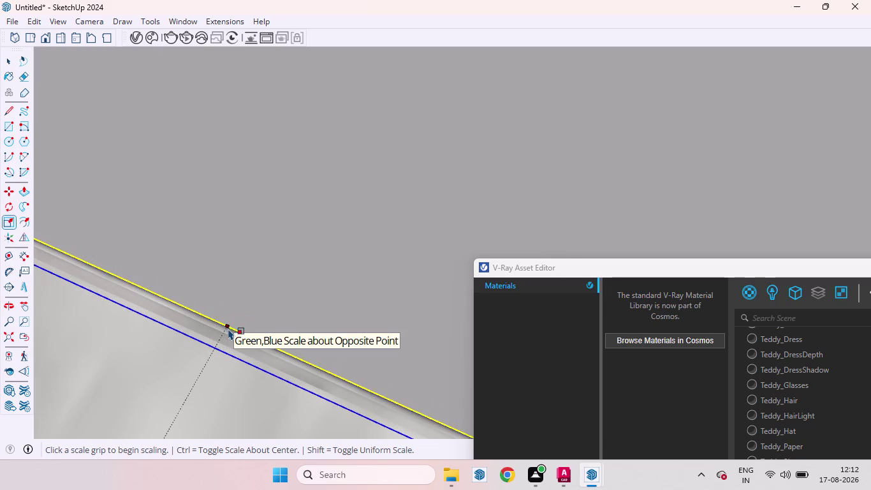
scroll(up, 3)
scroll(down, 3)
scroll(up, 3)
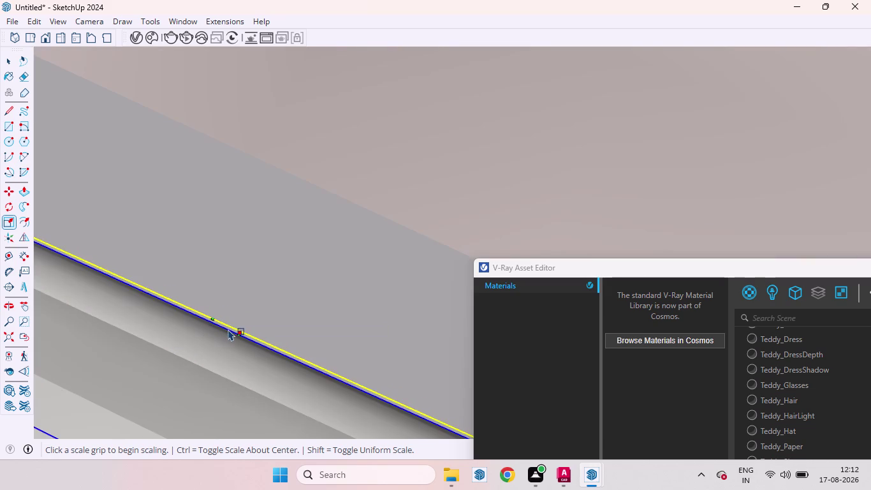
drag(238, 334, 148, 400)
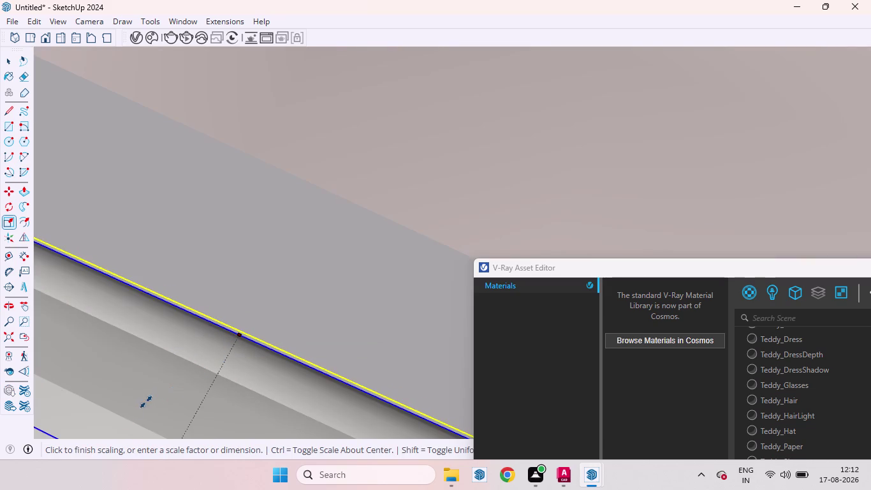
drag(148, 401, 127, 423)
Fix the rug's back edge at its final position under the sofa.
scroll(down, 3)
scroll(down, 3)
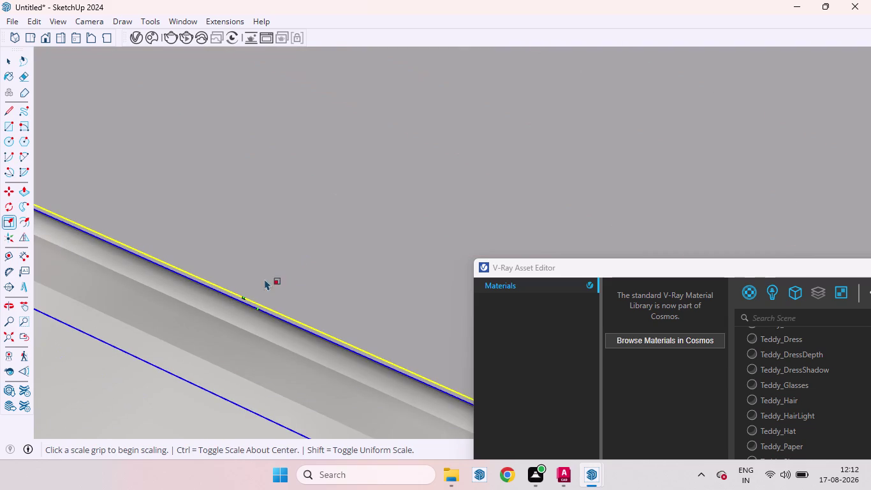
drag(262, 309, 160, 414)
scroll(down, 3)
scroll(down, 3)
scroll(up, 3)
scroll(down, 3)
scroll(down, 3)
scroll(down, 3)
scroll(down, 3)
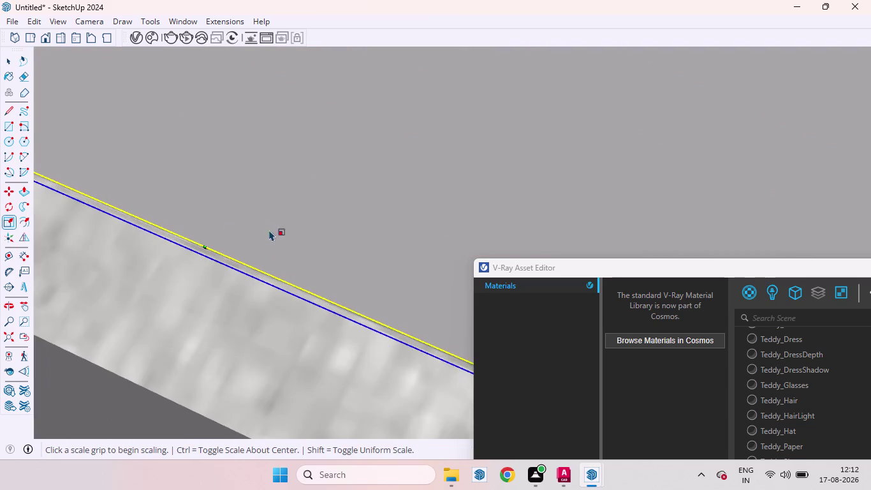
scroll(down, 3)
Return to the Select tool and deselect the rug.
key(space)
scroll(down, 3)
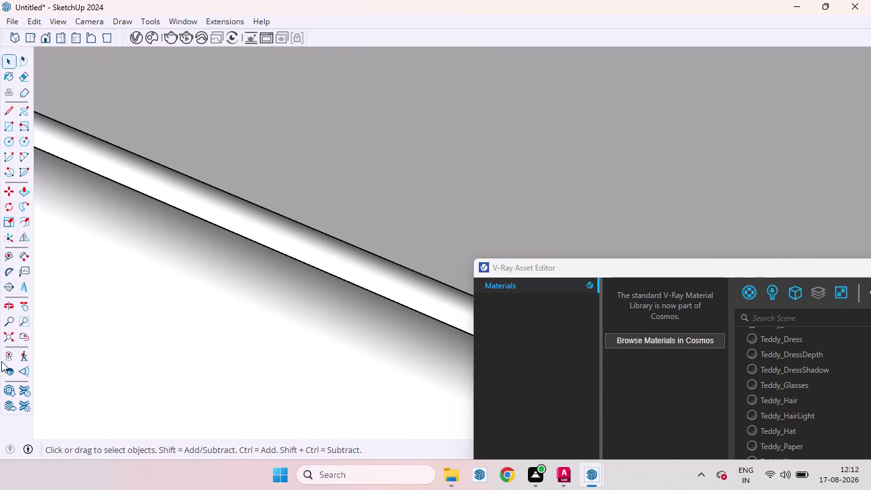
click(0, 337)
Deselect the rug and orbit in close to the living-room rug's corner.
click(7, 336)
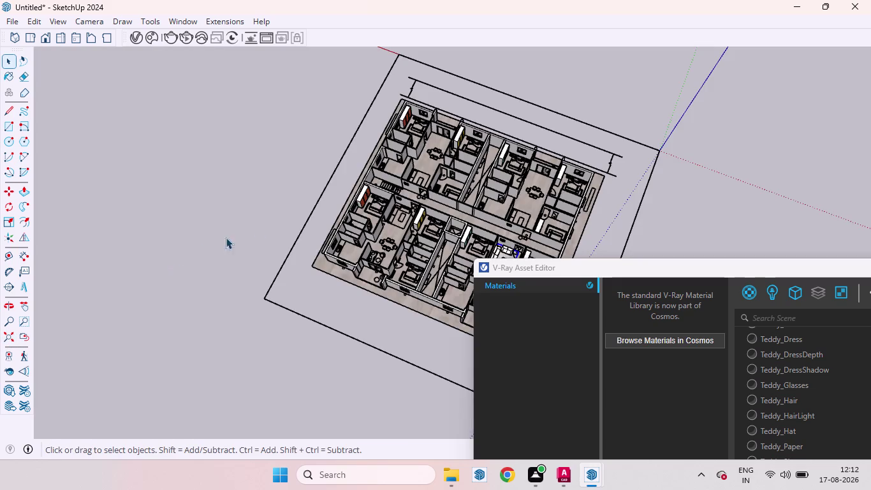
scroll(up, 3)
scroll(down, 3)
scroll(up, 3)
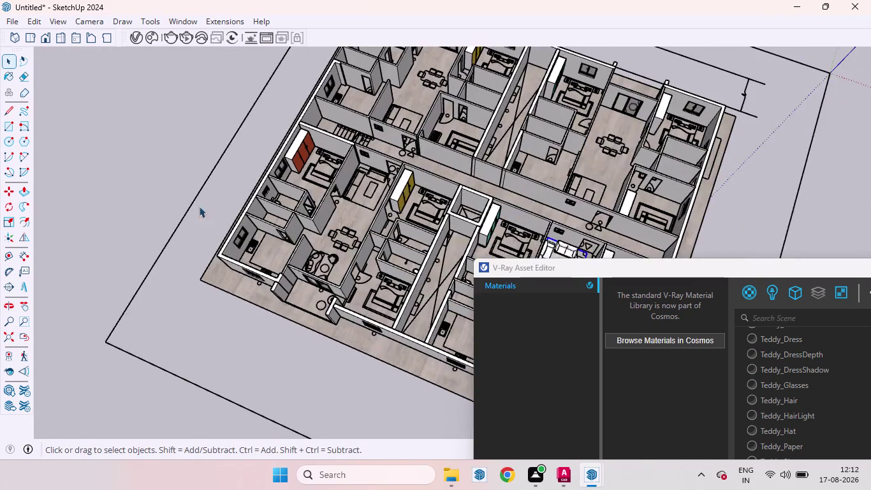
scroll(down, 3)
scroll(up, 3)
scroll(down, 3)
scroll(up, 3)
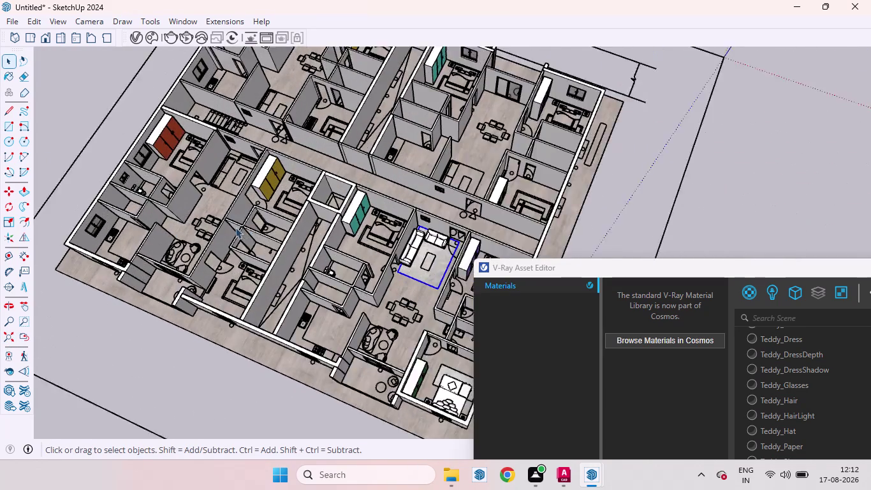
scroll(down, 3)
scroll(up, 3)
scroll(down, 3)
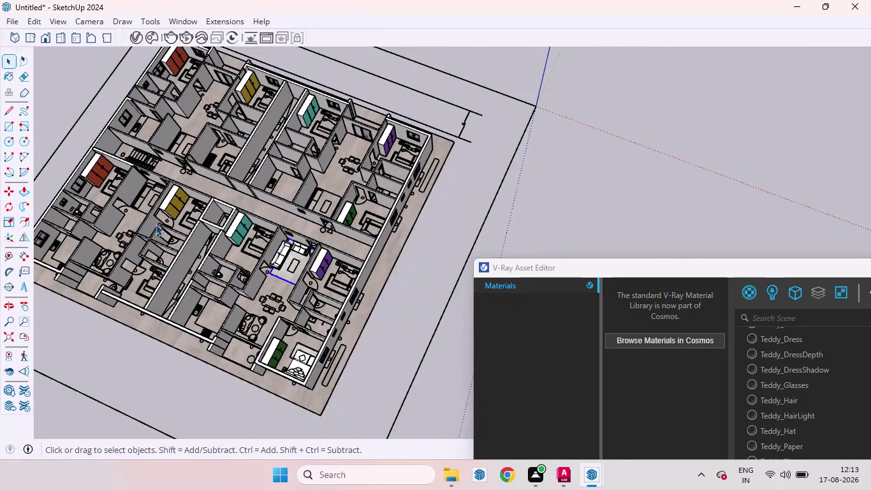
scroll(up, 3)
scroll(up, 3)
middle_drag(274, 253, 283, 288)
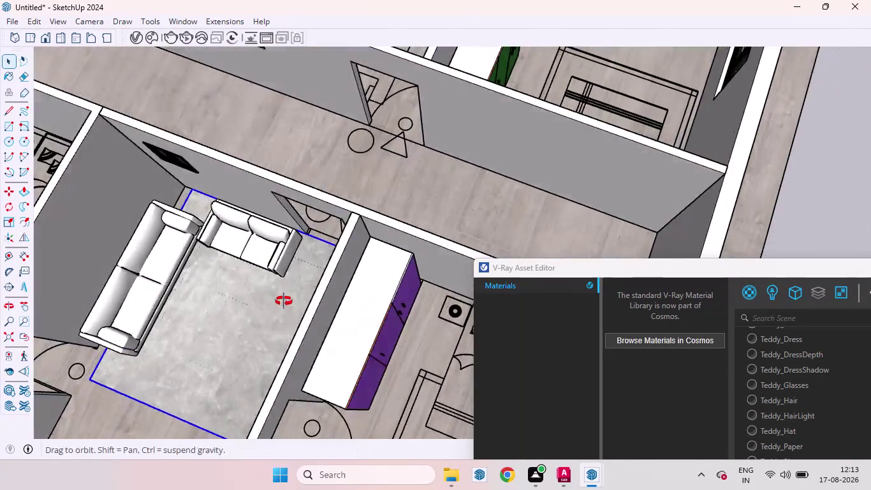
middle_drag(283, 289, 276, 312)
scroll(up, 3)
middle_drag(338, 270, 292, 194)
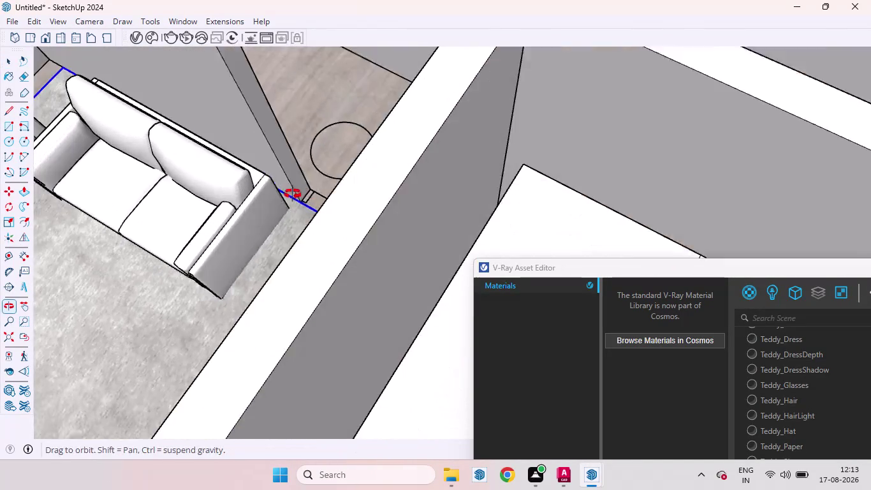
middle_drag(293, 194, 292, 194)
scroll(up, 3)
middle_drag(225, 184, 256, 246)
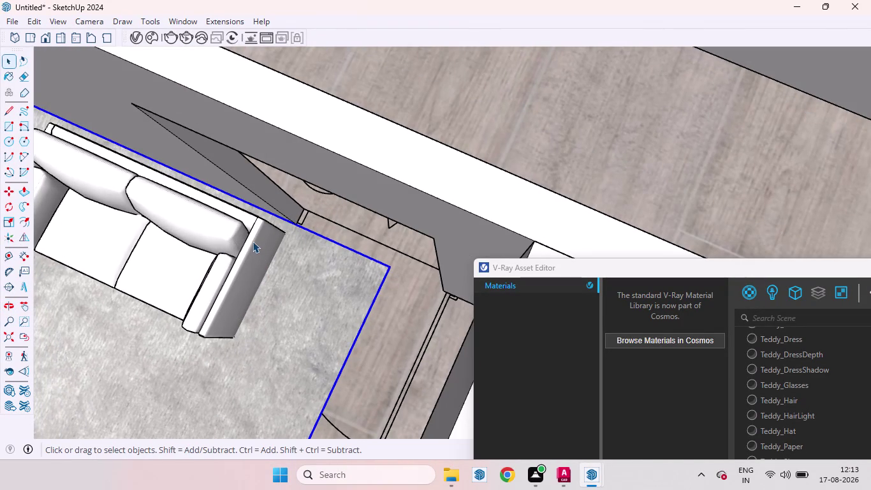
Try a Scale grip drag on the rug, then undo it.
key(s)
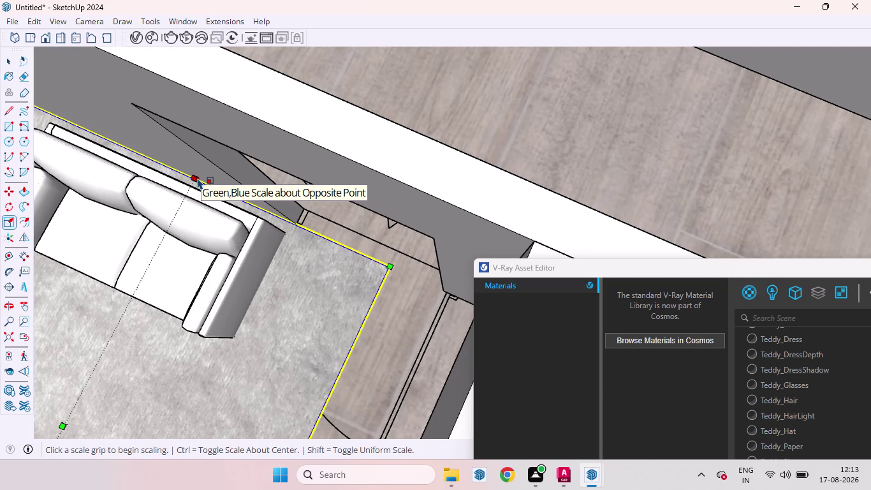
drag(197, 178, 192, 190)
key(ctrl+z)
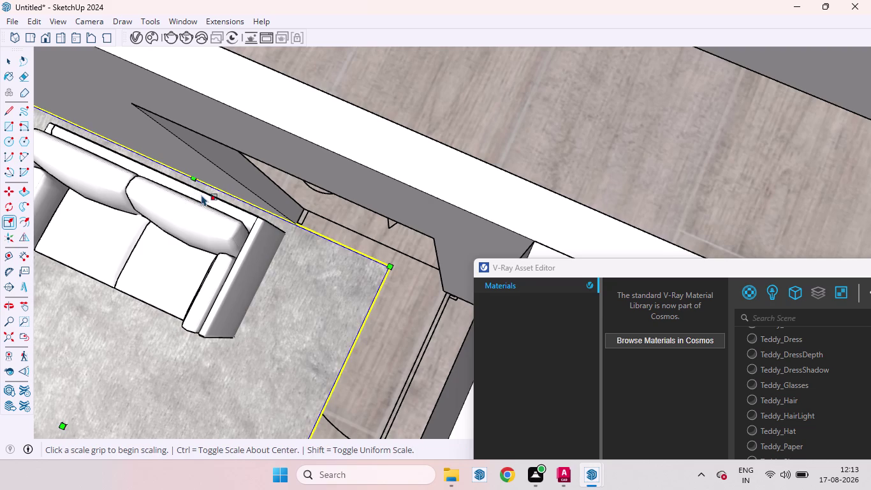
Move the rug group to a new spot near the wall corner.
key(m)
click(306, 303)
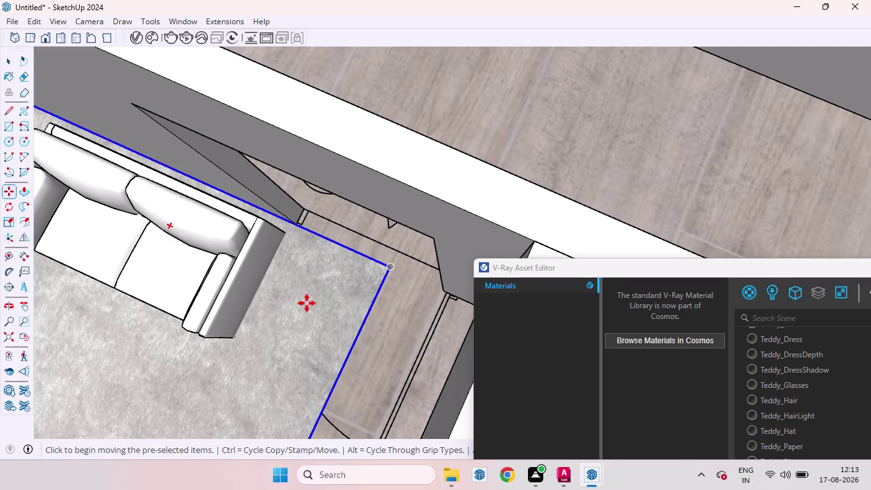
key(Up)
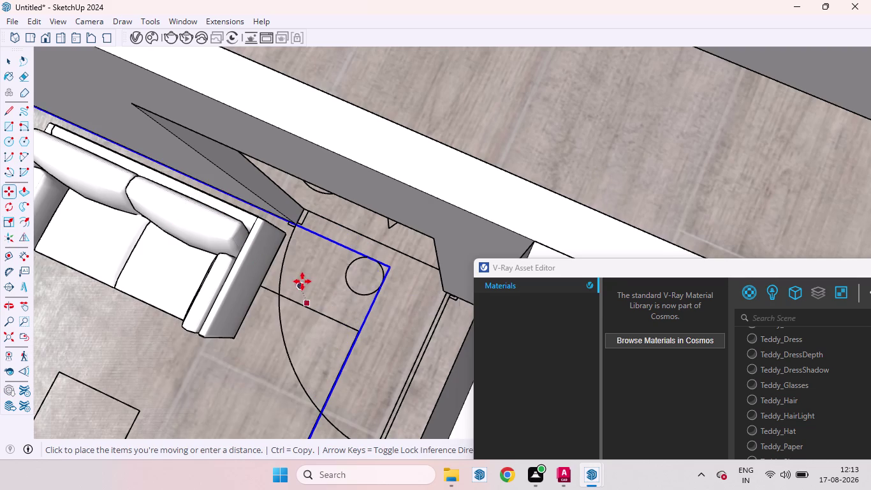
key(Up)
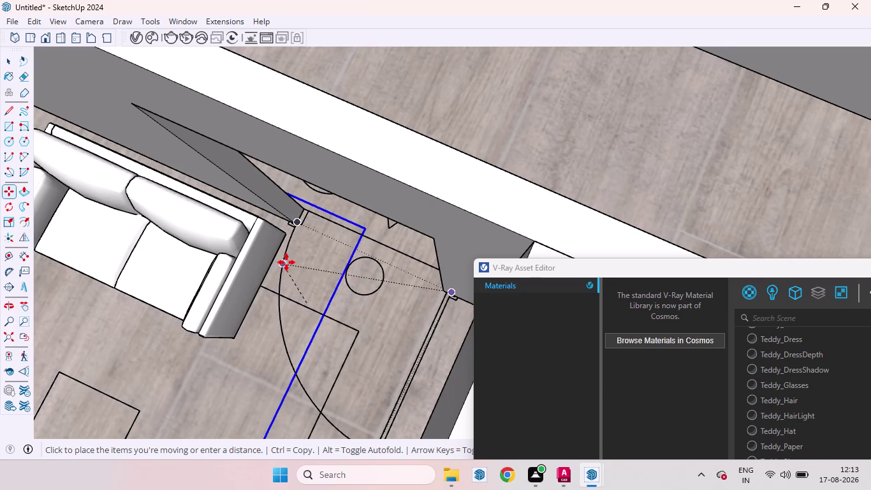
key(ctrl+z)
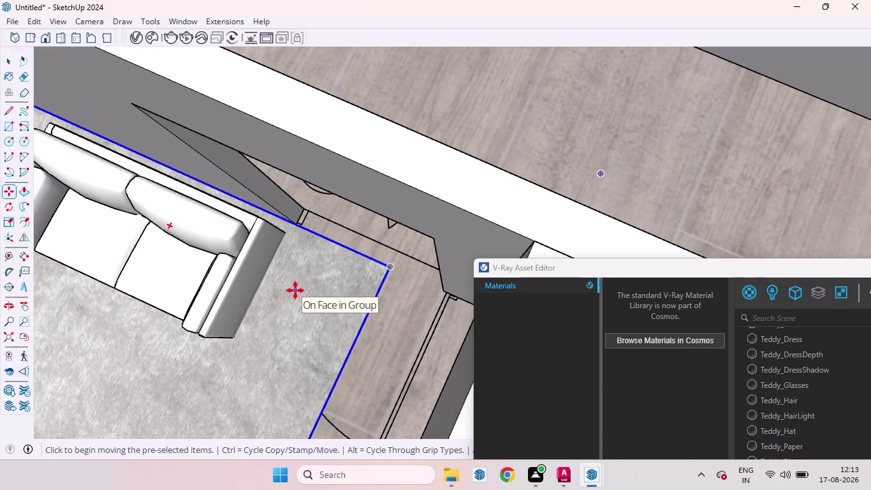
key(Up)
click(295, 290)
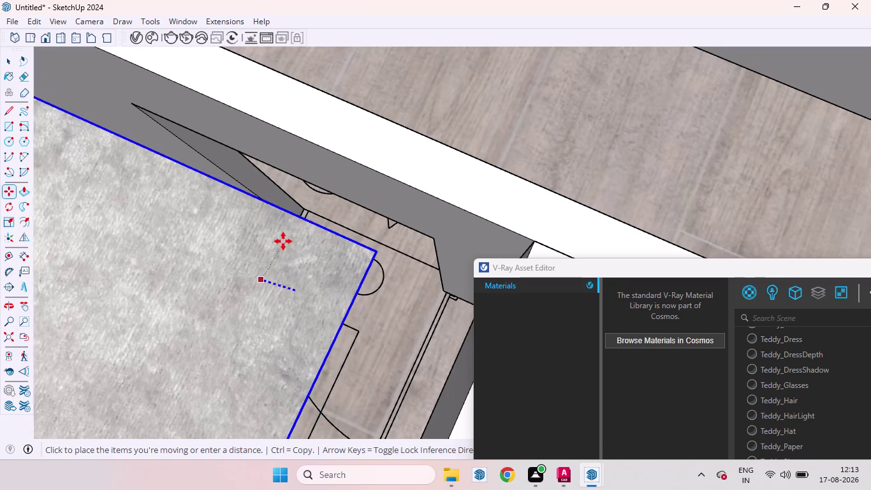
click(281, 239)
key(s)
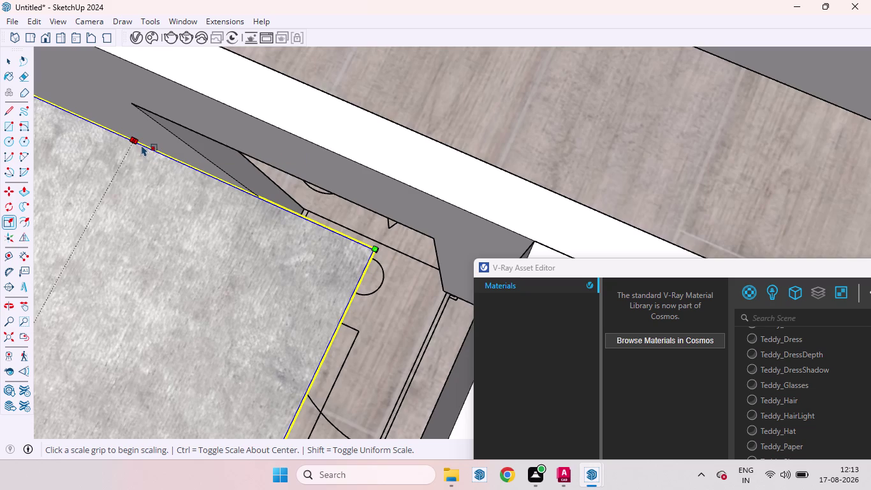
Drag the rug's side grip up to the adjoining wall, then zoom to extents.
scroll(up, 3)
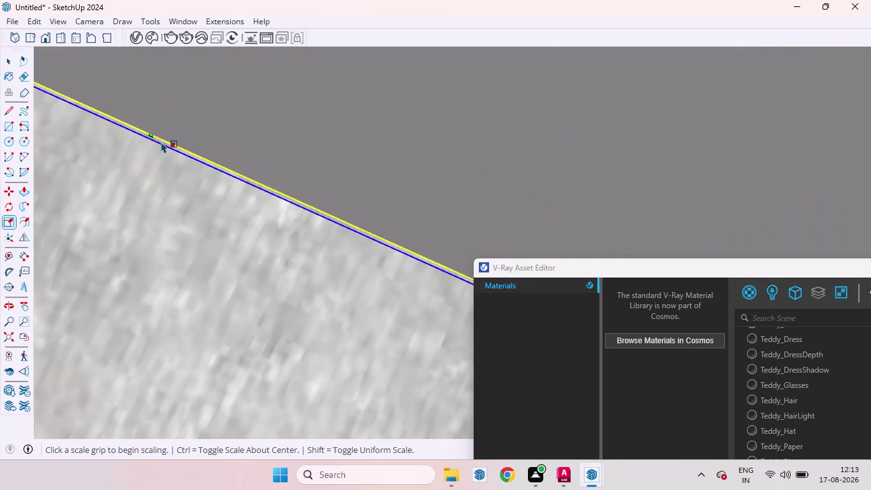
scroll(up, 3)
scroll(down, 3)
scroll(up, 3)
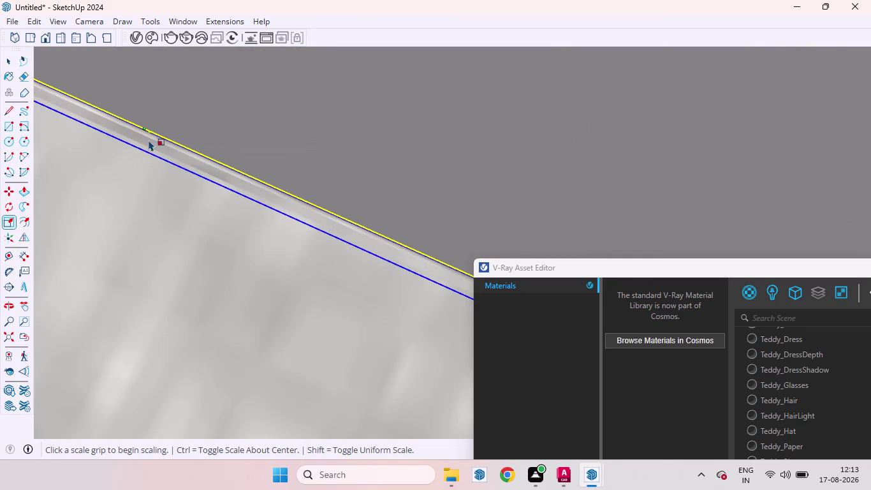
drag(150, 138, 132, 172)
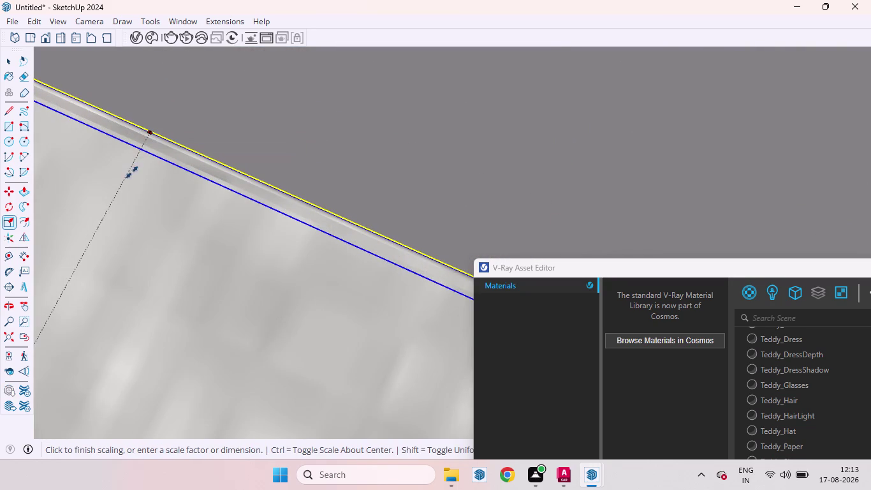
drag(132, 171, 65, 286)
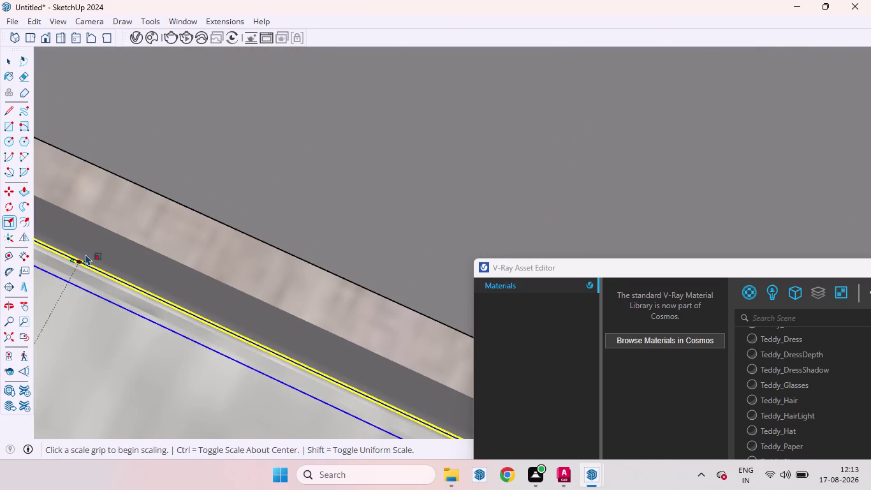
scroll(down, 3)
scroll(down, 3)
click(8, 336)
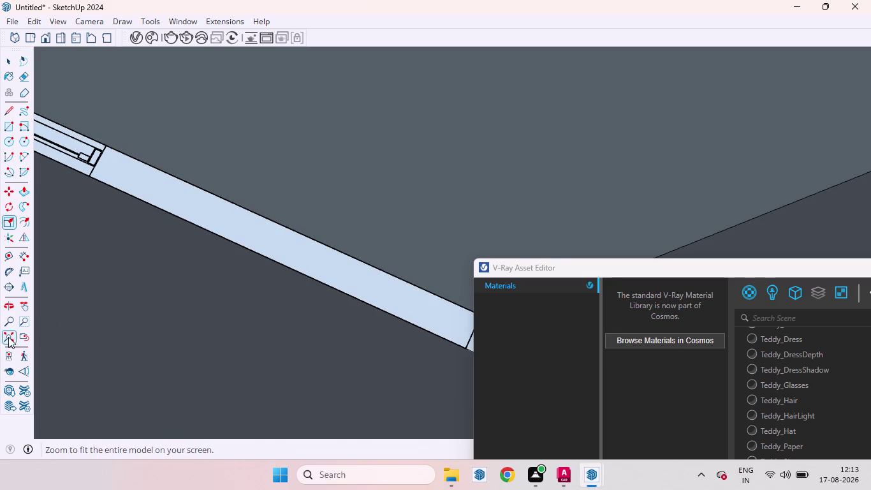
Stretch another rug edge further until it meets the wall.
scroll(down, 3)
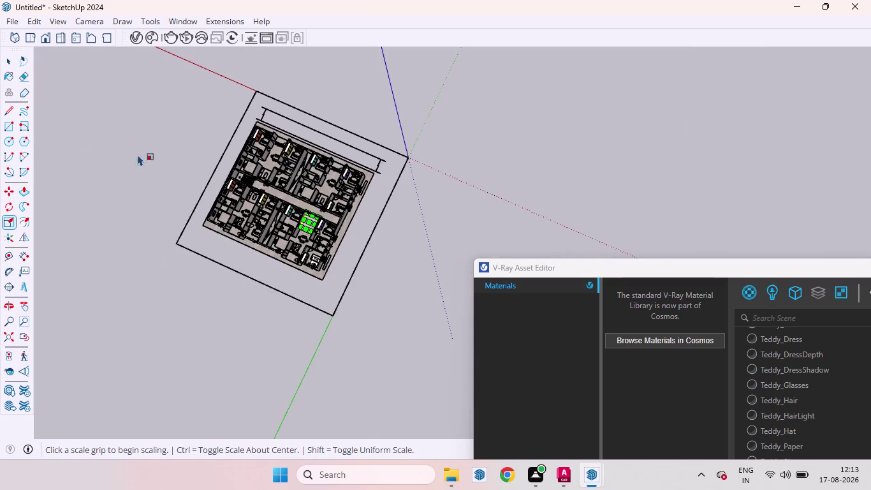
scroll(up, 3)
scroll(up, 3)
scroll(up, 3)
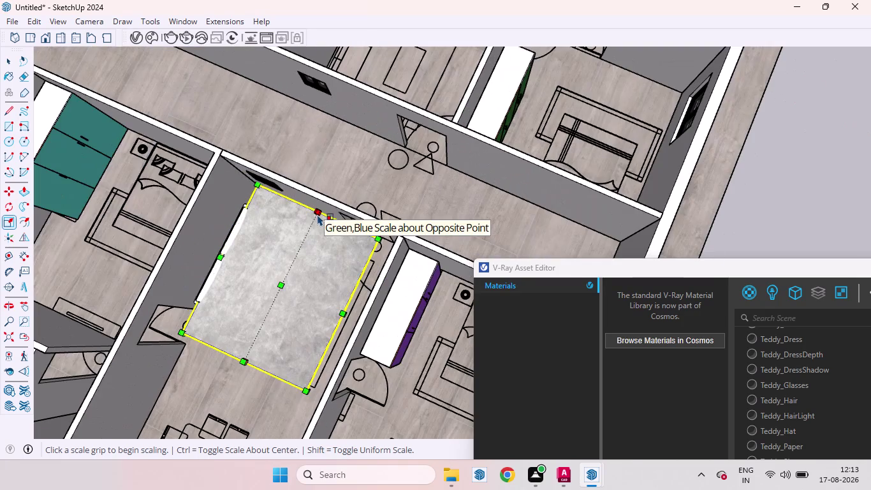
scroll(up, 3)
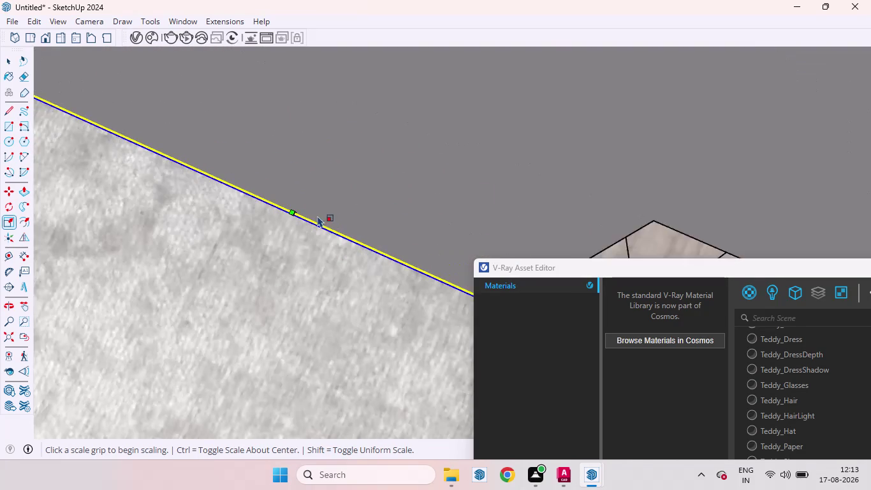
scroll(up, 3)
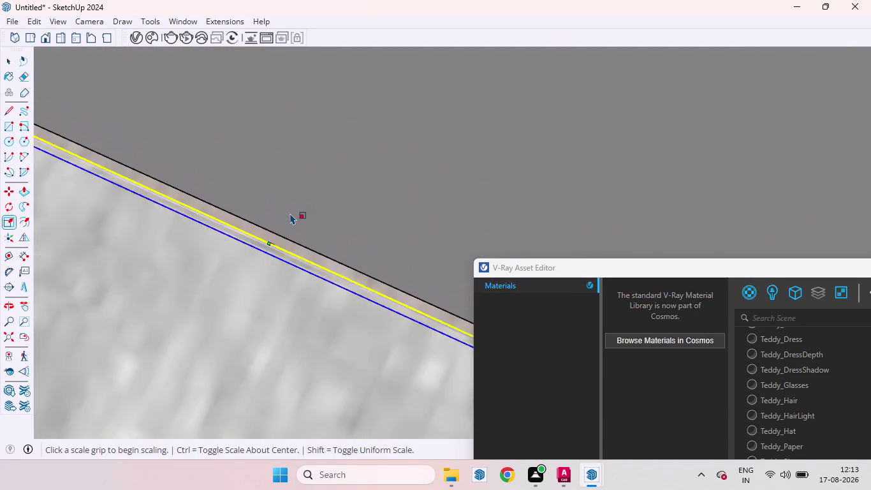
scroll(up, 3)
drag(202, 348, 202, 356)
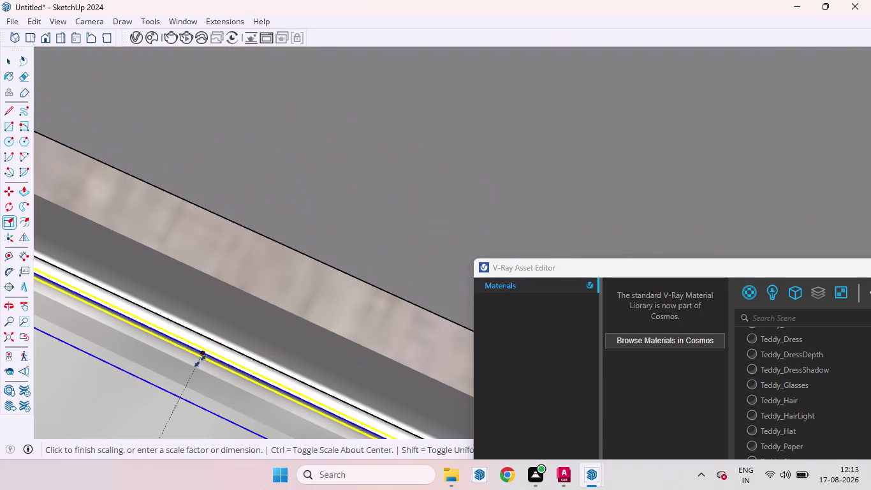
drag(202, 357, 157, 431)
Zoom out to fit the whole apartment model in view.
scroll(down, 3)
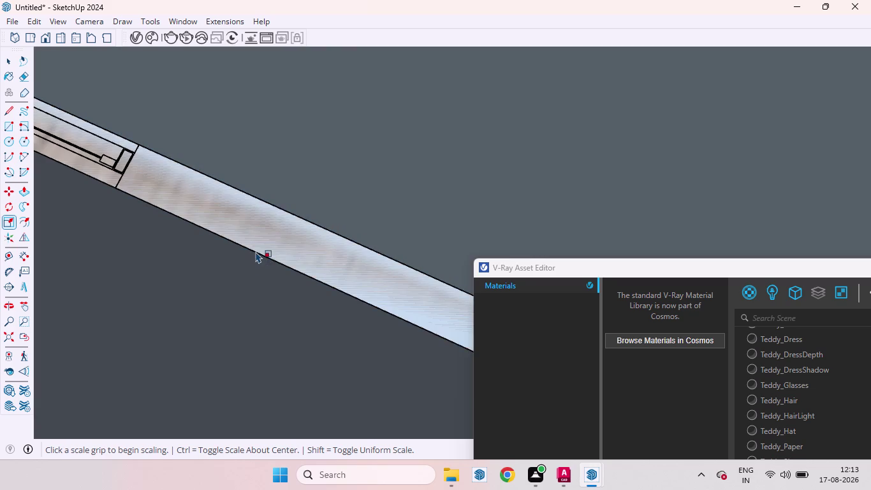
scroll(up, 3)
scroll(down, 3)
scroll(up, 3)
scroll(down, 3)
scroll(down, 3)
scroll(down, 3)
scroll(down, 3)
scroll(up, 3)
scroll(down, 3)
click(5, 336)
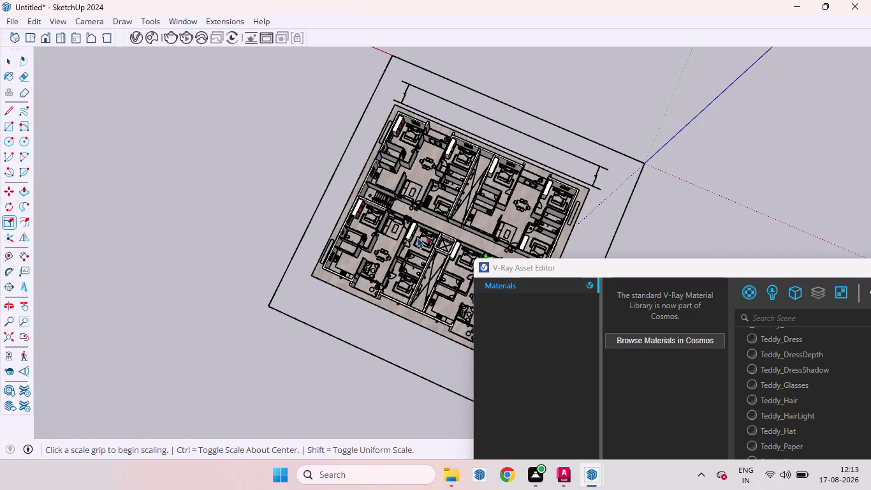
Zoom and orbit the view in along the rug's edge beside the wall.
scroll(up, 3)
scroll(down, 3)
scroll(up, 3)
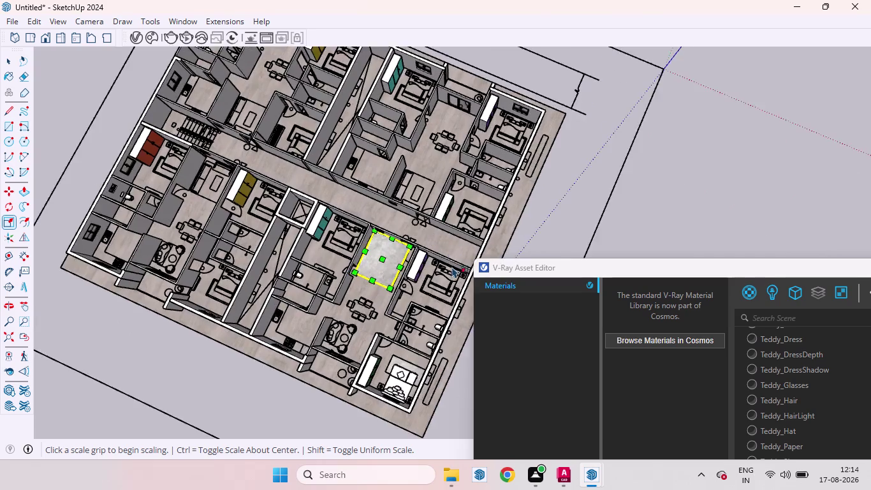
scroll(up, 3)
middle_drag(442, 280, 279, 296)
scroll(down, 3)
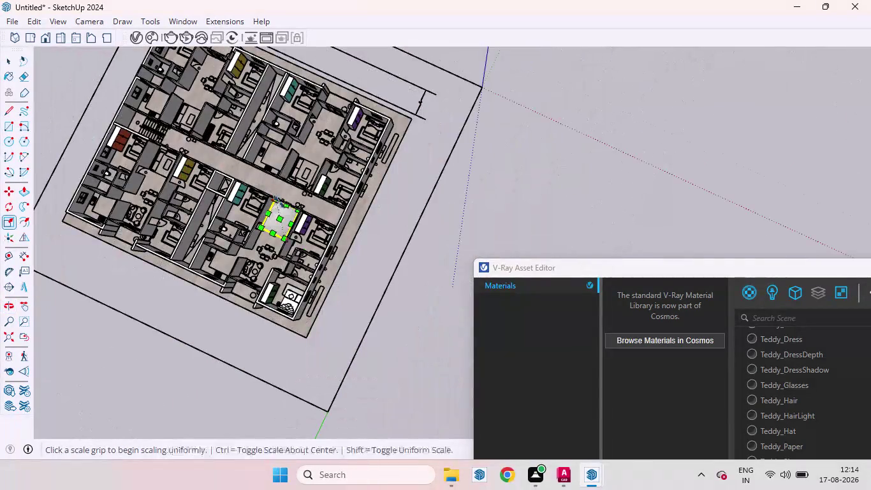
scroll(up, 3)
scroll(up, 3)
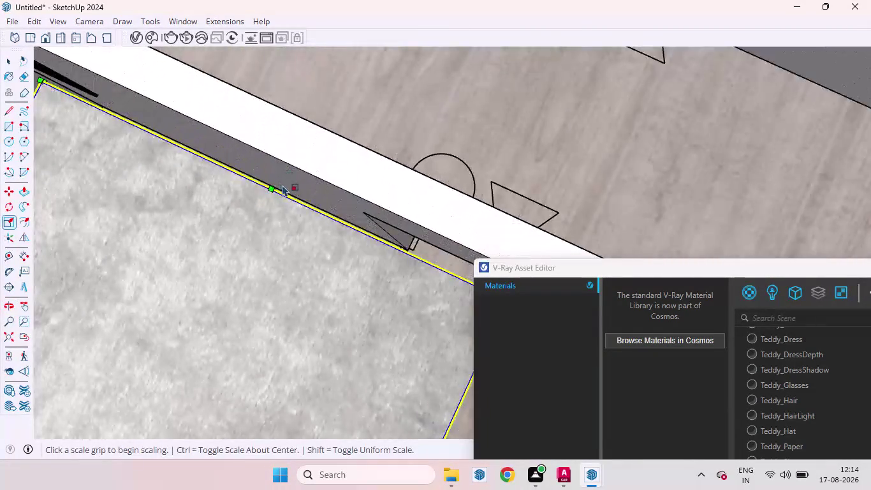
scroll(up, 3)
middle_drag(285, 183, 277, 186)
scroll(up, 3)
scroll(down, 3)
scroll(up, 3)
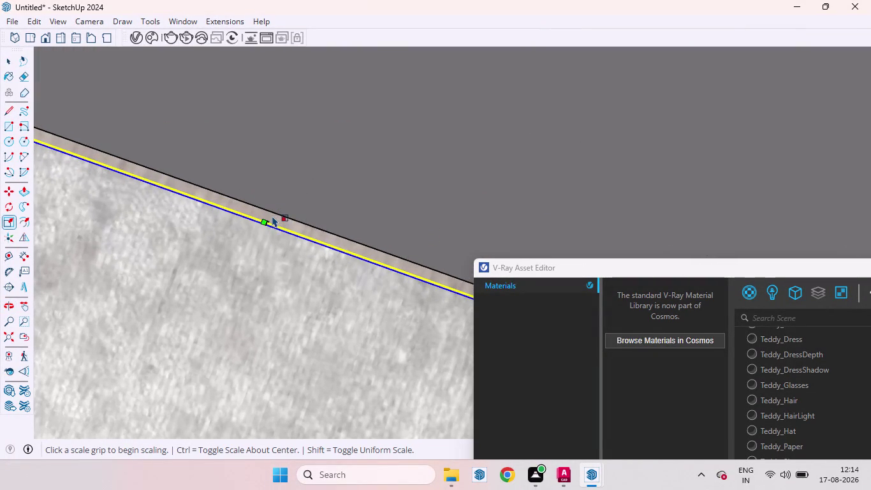
scroll(up, 3)
scroll(down, 3)
scroll(down, 3)
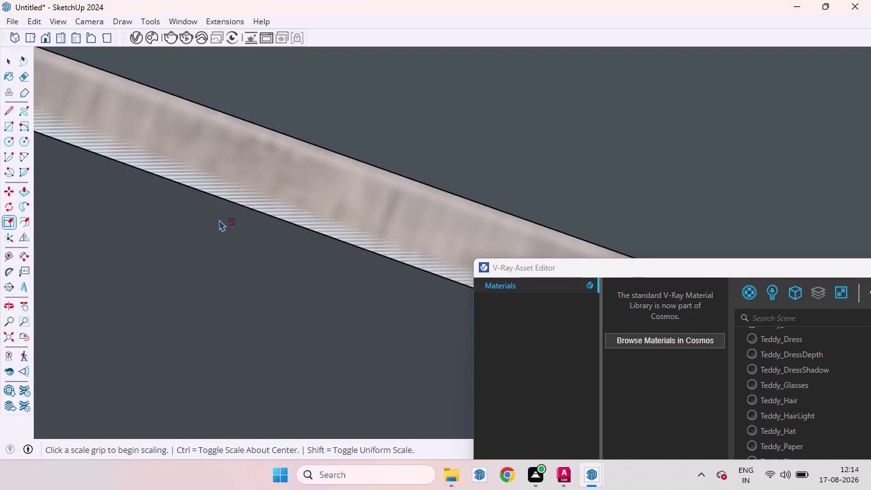
scroll(down, 3)
scroll(down, 3)
scroll(up, 3)
scroll(down, 3)
scroll(down, 3)
scroll(up, 3)
scroll(down, 3)
scroll(up, 3)
scroll(down, 3)
scroll(up, 3)
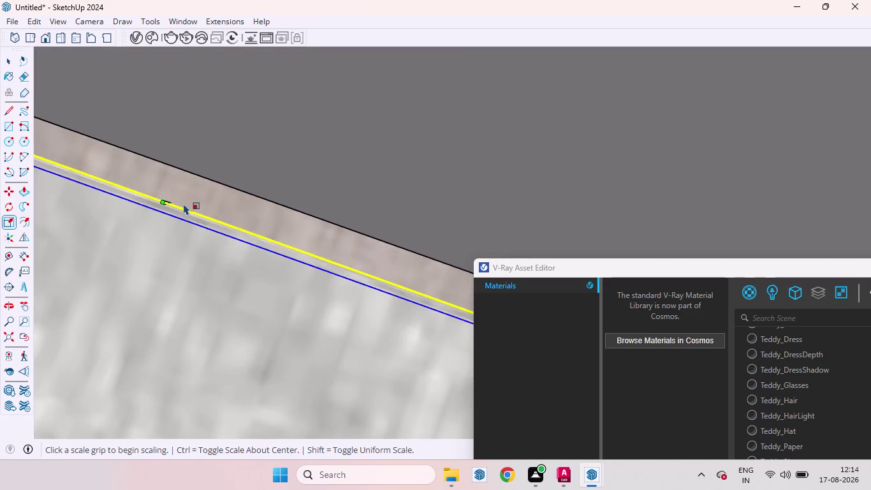
scroll(up, 3)
scroll(down, 3)
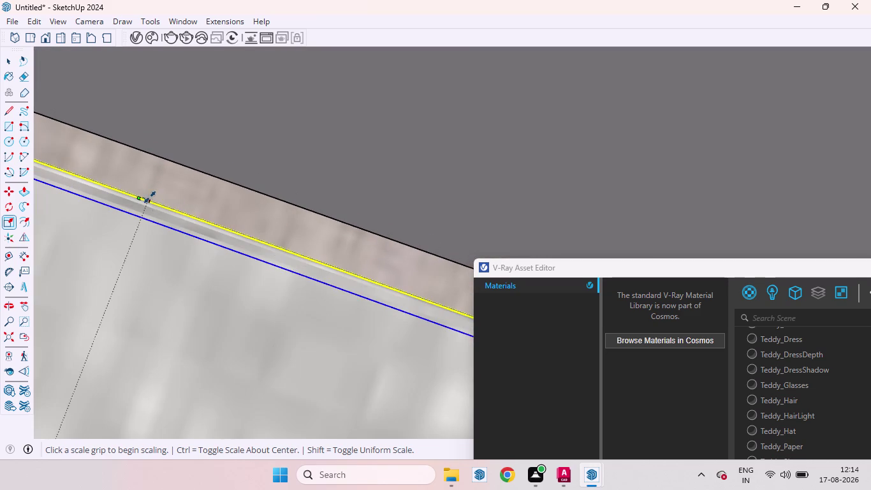
Stretch the rug edge toward the wall and reselect the rug for scaling.
drag(150, 197, 41, 360)
scroll(down, 3)
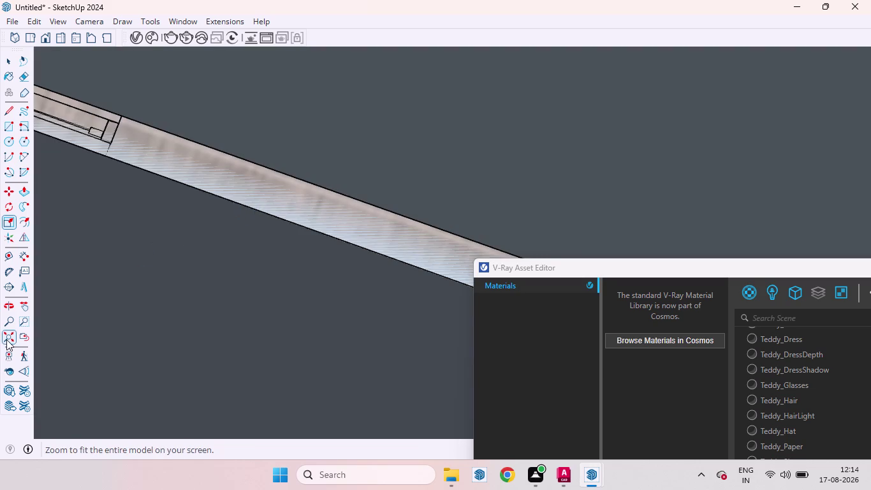
click(6, 339)
Close in on the rug's wall-side edge and center it in view.
scroll(down, 3)
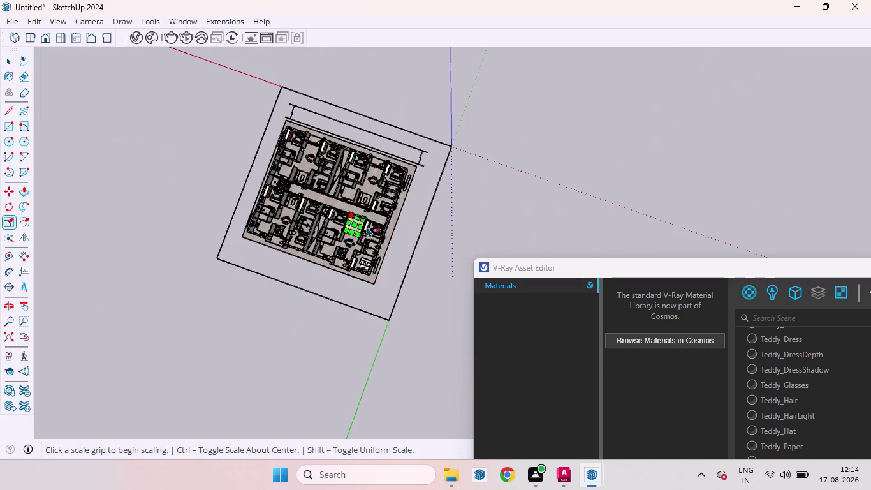
scroll(up, 3)
scroll(up, 3)
scroll(up, 3)
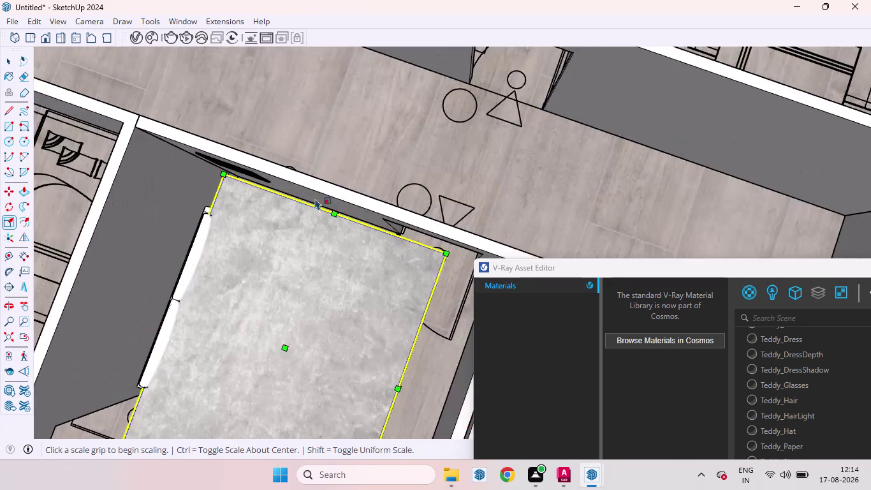
scroll(up, 3)
middle_drag(342, 215, 341, 232)
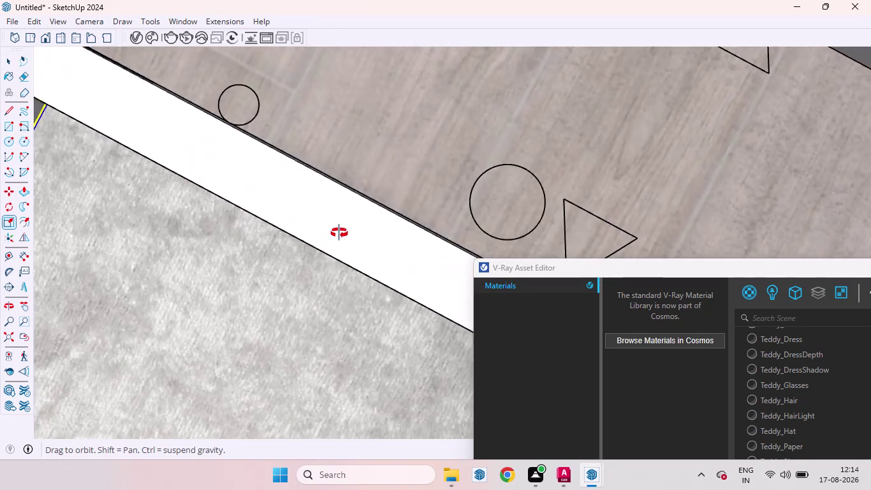
middle_drag(341, 232, 336, 226)
scroll(up, 3)
middle_drag(325, 248, 327, 229)
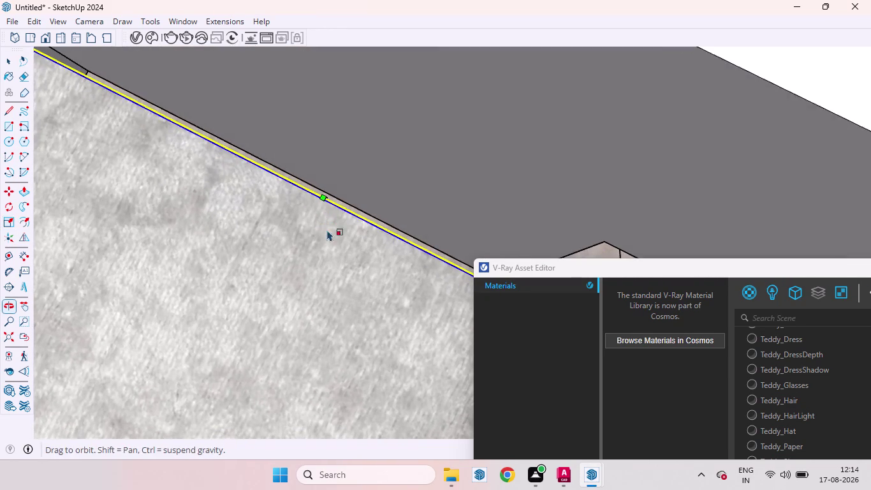
scroll(up, 3)
scroll(down, 3)
scroll(up, 3)
middle_drag(330, 206, 324, 220)
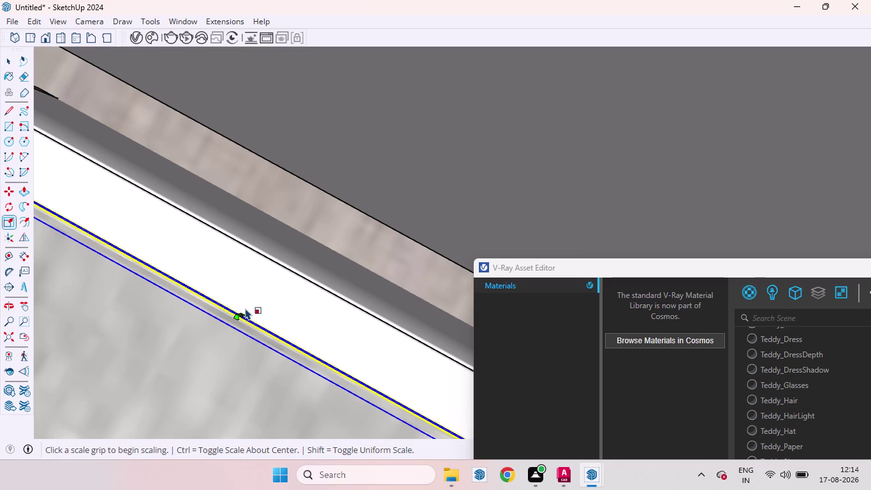
Stretch the rug's edge outward toward the wall, zooming to check the result.
drag(245, 315, 169, 440)
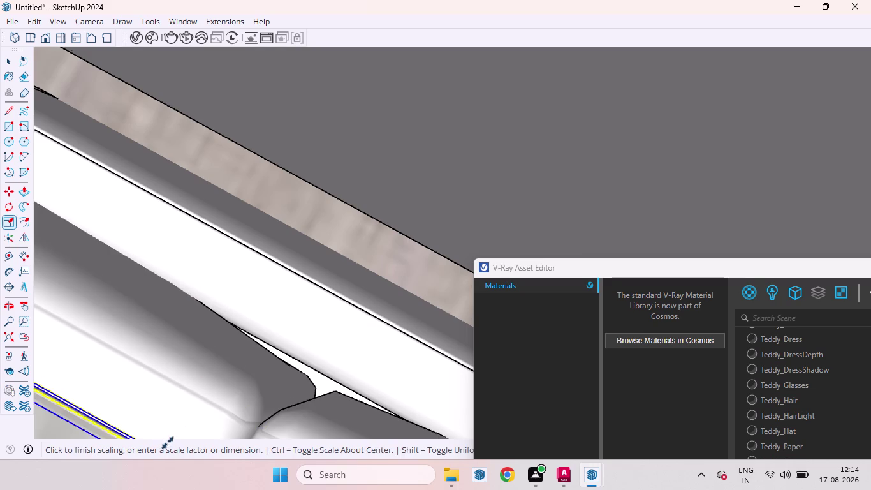
drag(169, 441, 72, 436)
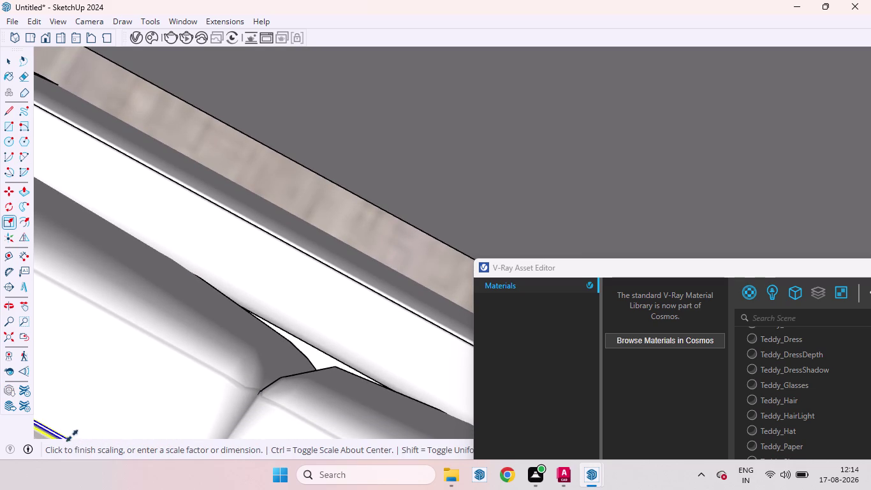
drag(72, 435, 68, 385)
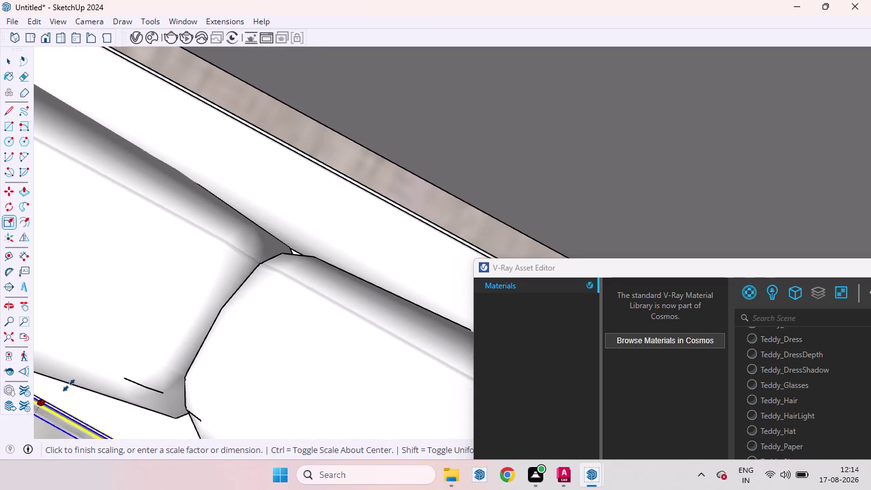
drag(68, 385, 52, 420)
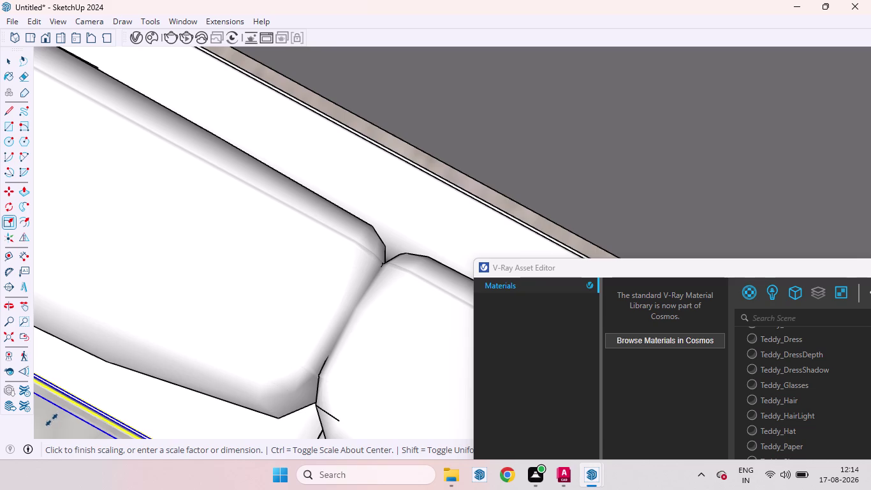
drag(51, 419, 63, 409)
scroll(down, 3)
scroll(up, 3)
scroll(down, 3)
scroll(down, 3)
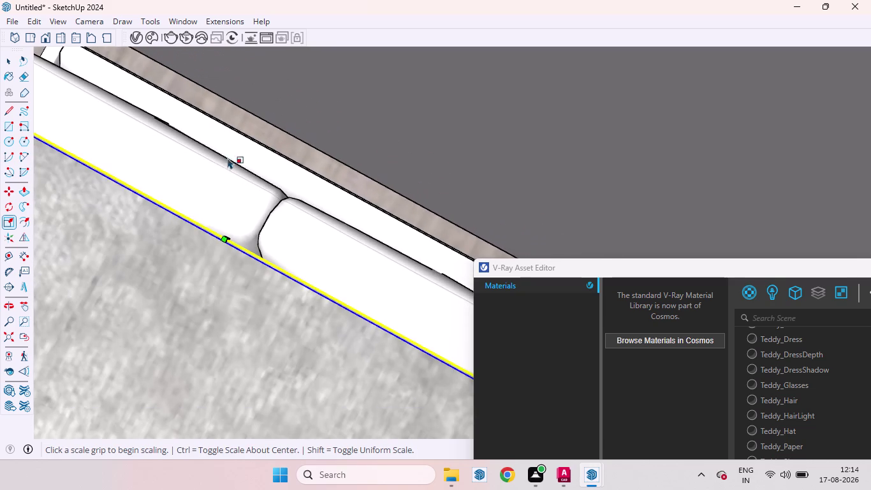
scroll(up, 3)
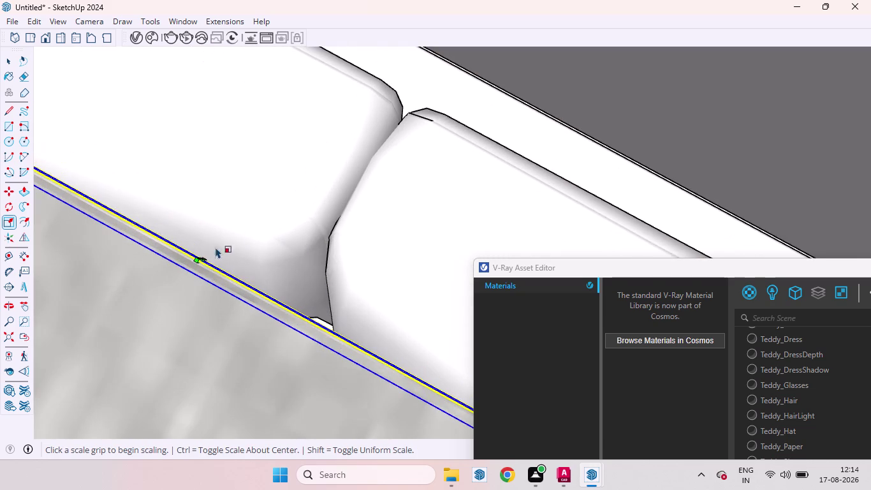
Stretch the rug edge a second time, closer to the wall, then zoom out to review.
drag(206, 260, 82, 387)
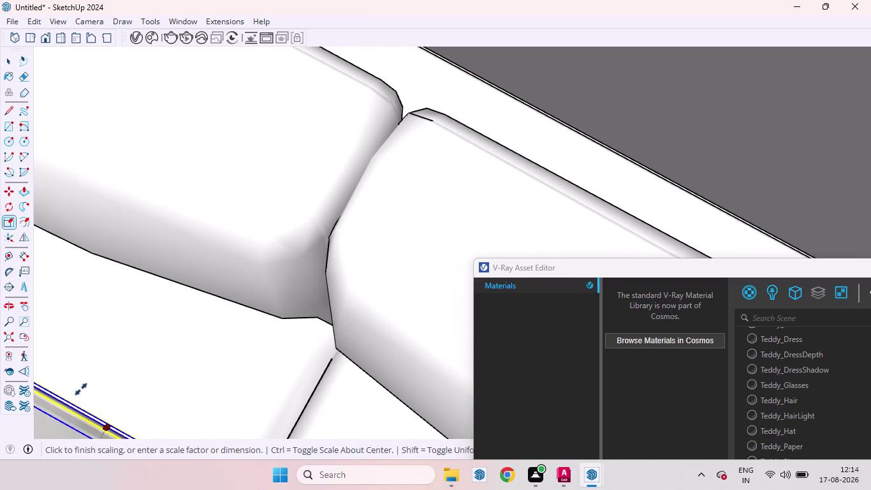
drag(83, 387, 40, 440)
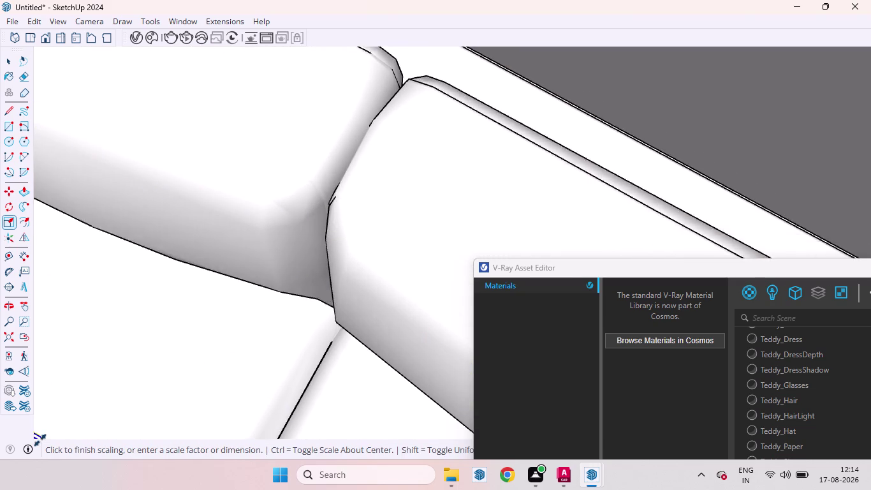
drag(40, 440, 55, 426)
scroll(down, 3)
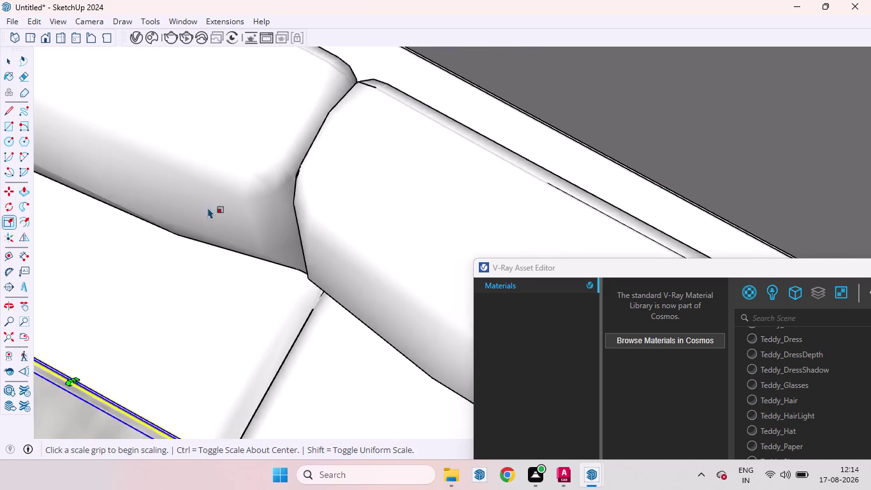
scroll(down, 3)
scroll(down, 3)
scroll(down, 3)
scroll(down, 3)
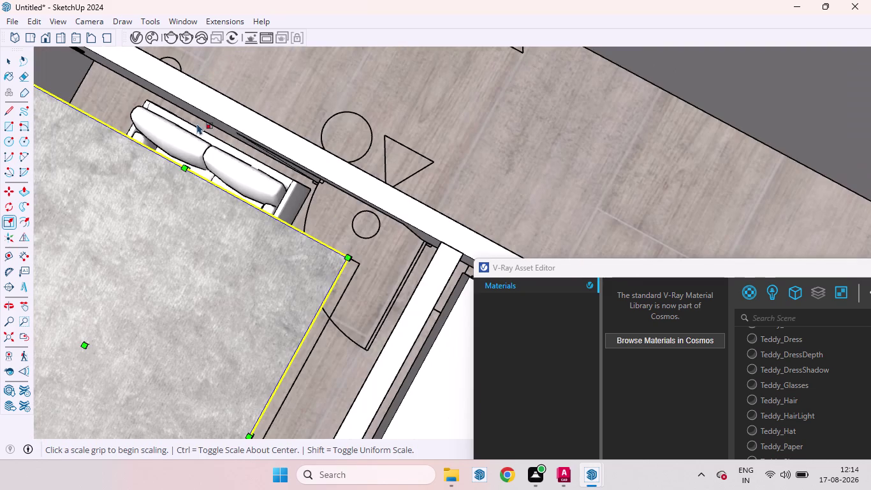
scroll(up, 3)
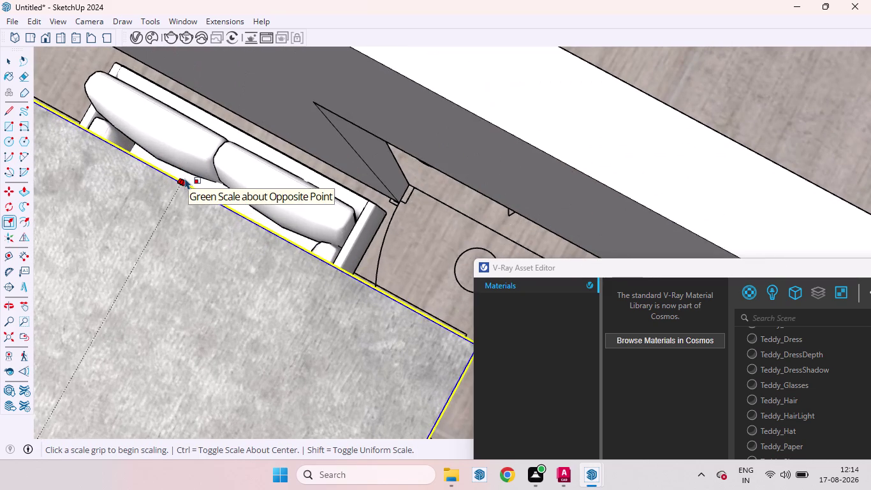
scroll(down, 3)
scroll(down, 3)
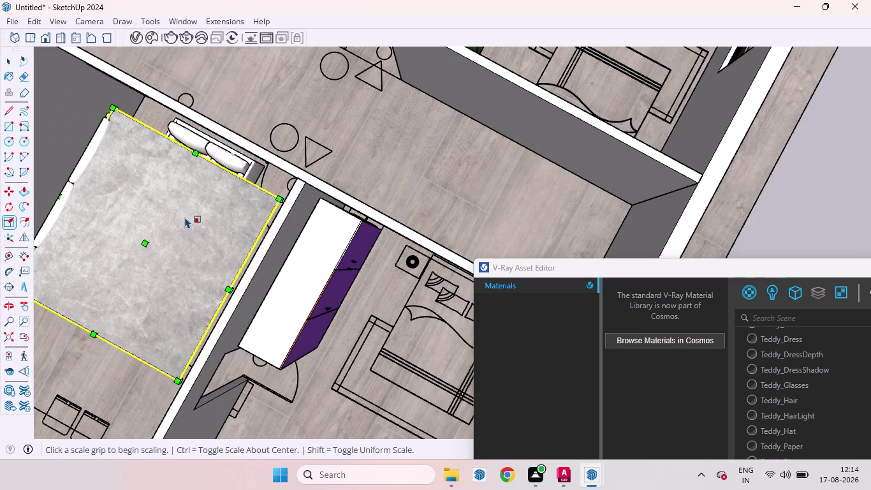
Start moving the rug with the Move tool (M) and orbit into a 3D living-room view.
key(m)
key(Up)
click(183, 212)
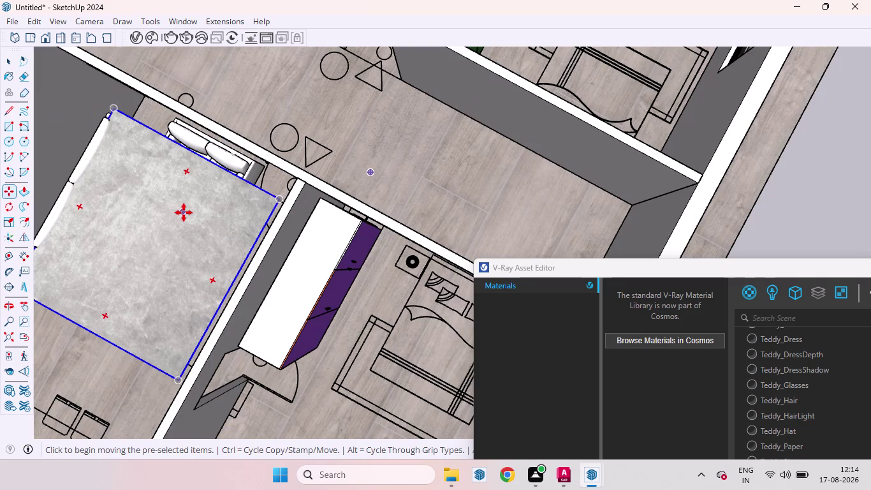
click(198, 244)
scroll(down, 3)
scroll(up, 3)
middle_drag(132, 262, 208, 127)
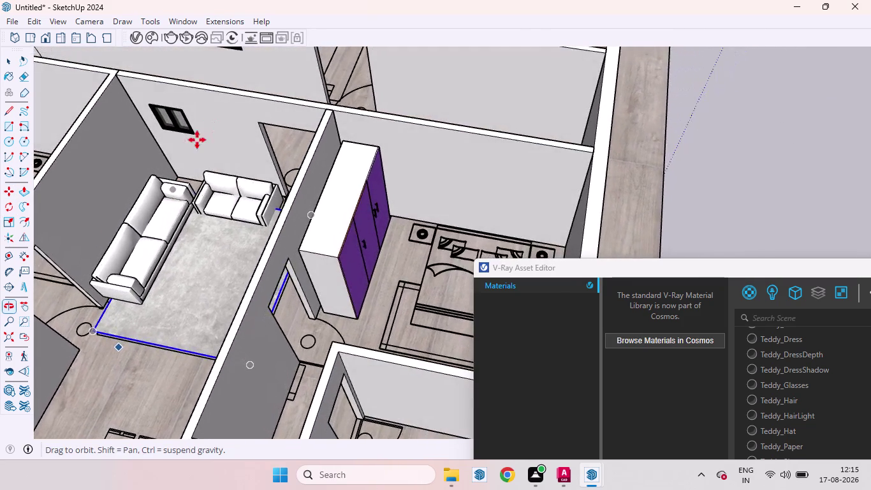
scroll(up, 3)
middle_drag(125, 343, 190, 221)
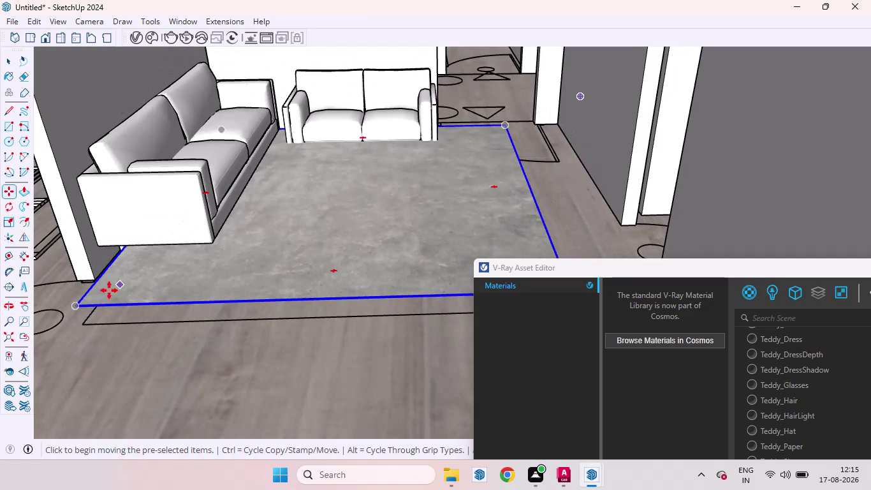
Move the rug by its corner into place in front of the sofas, then return to Select.
key(Up)
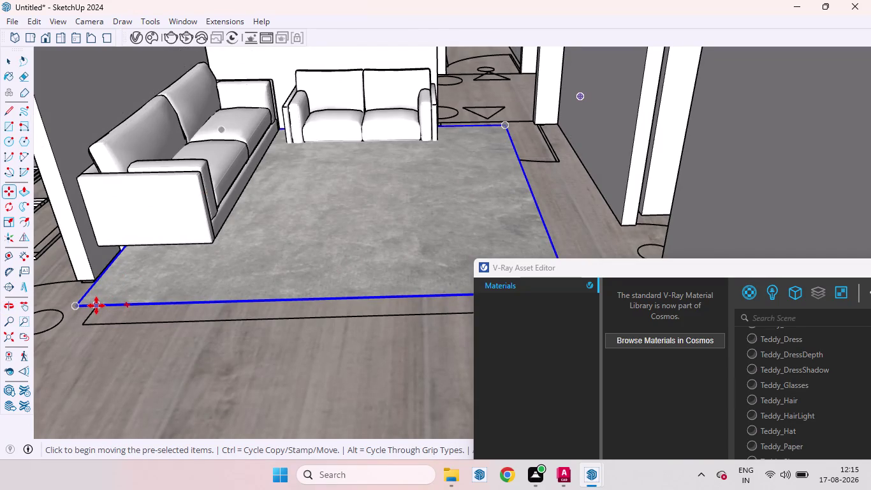
click(97, 306)
click(96, 317)
scroll(down, 3)
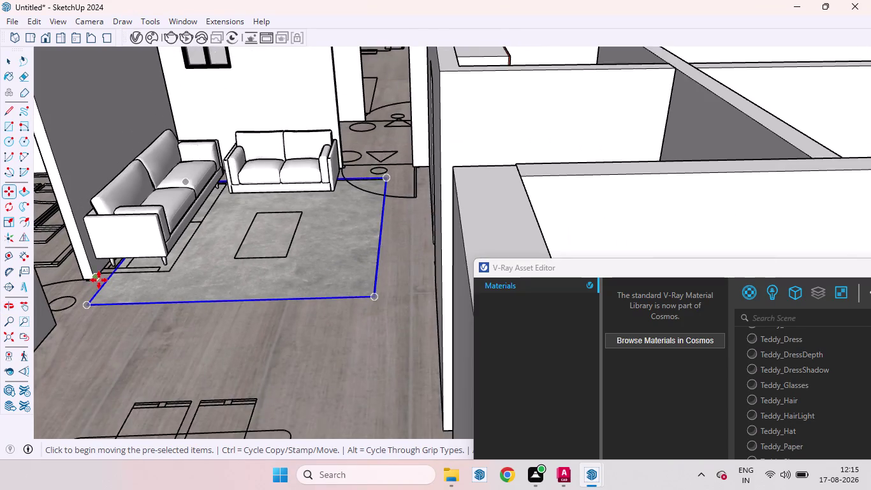
scroll(down, 3)
key(space)
click(667, 182)
Orbit down to floor level to view the rug corner up close.
scroll(down, 3)
scroll(up, 3)
middle_drag(110, 311, 207, 252)
scroll(up, 3)
middle_drag(180, 265, 182, 245)
scroll(up, 3)
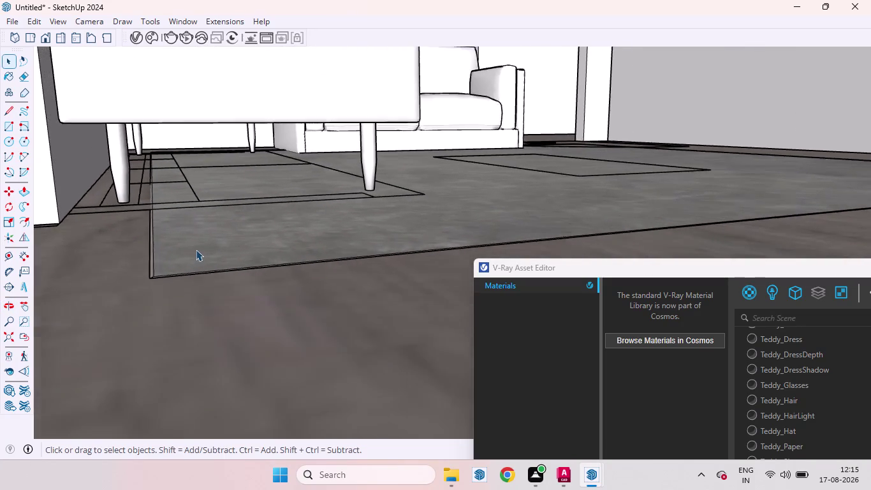
Move the rug along the green axis to a new spot beside the sofa legs.
scroll(up, 3)
middle_drag(172, 266, 176, 244)
click(169, 276)
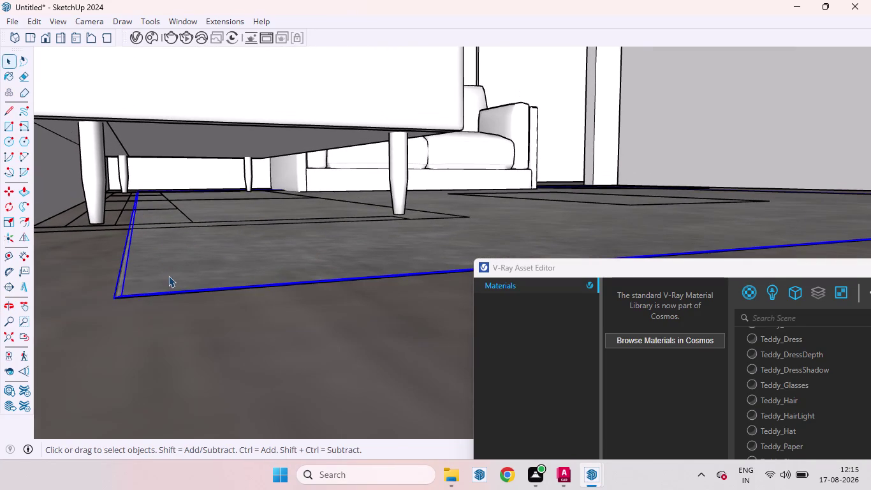
key(m)
click(168, 276)
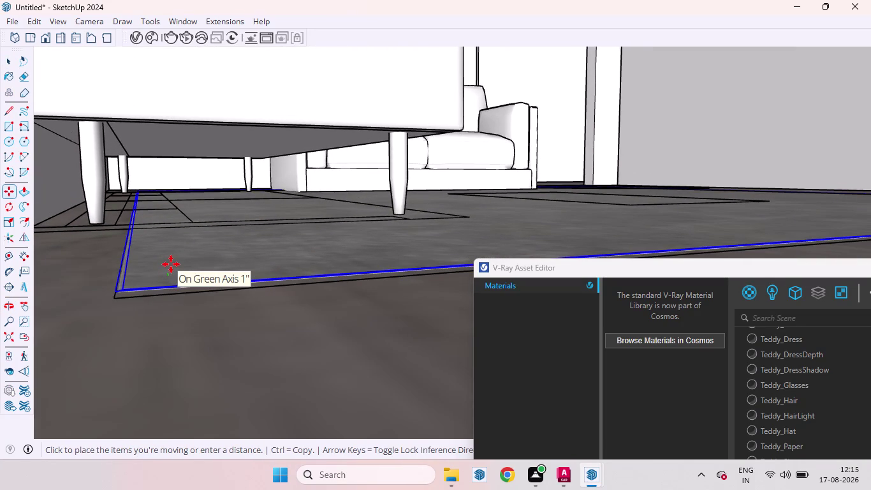
key(Up)
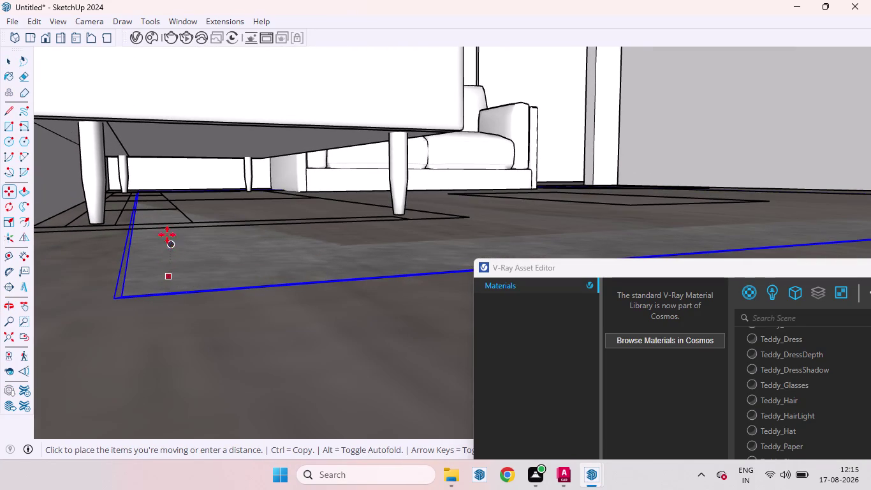
key(space)
click(156, 268)
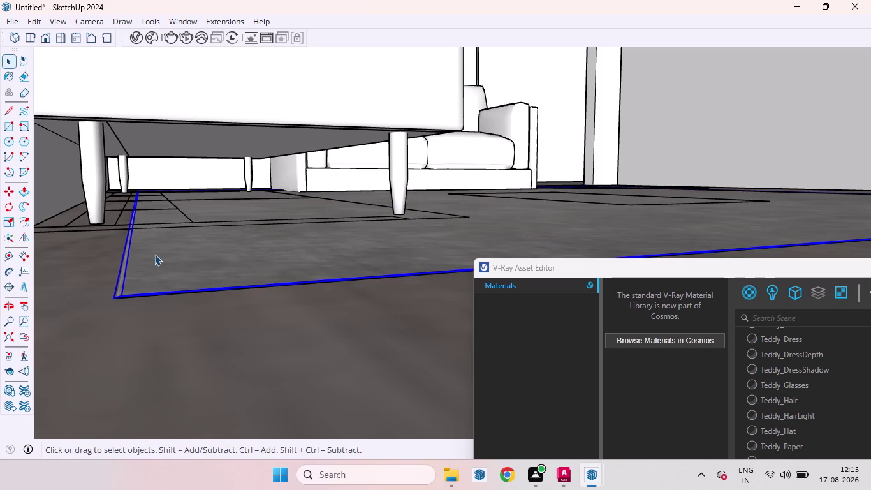
key(Up)
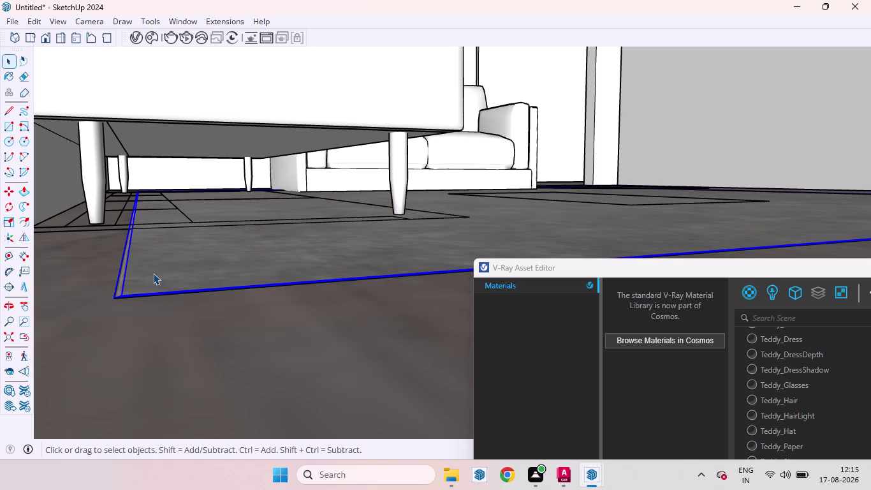
Nudge the rug again and orbit above to inspect its corner.
key(m)
key(Up)
click(153, 272)
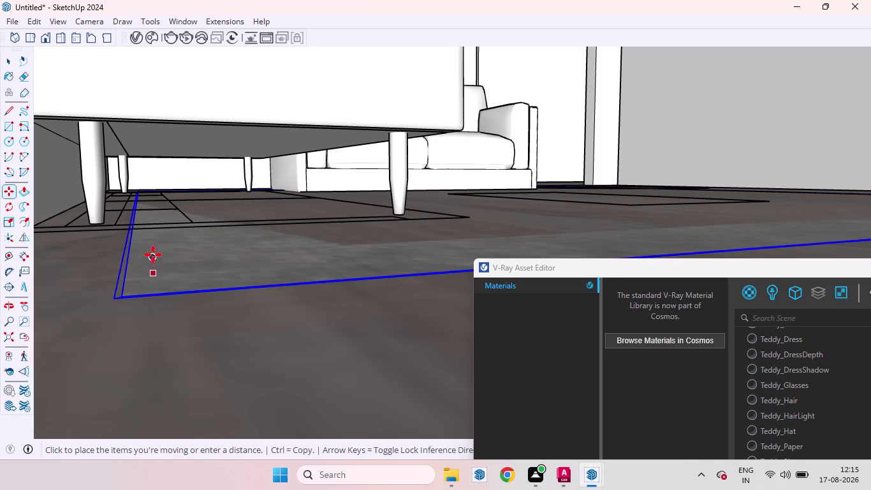
key(space)
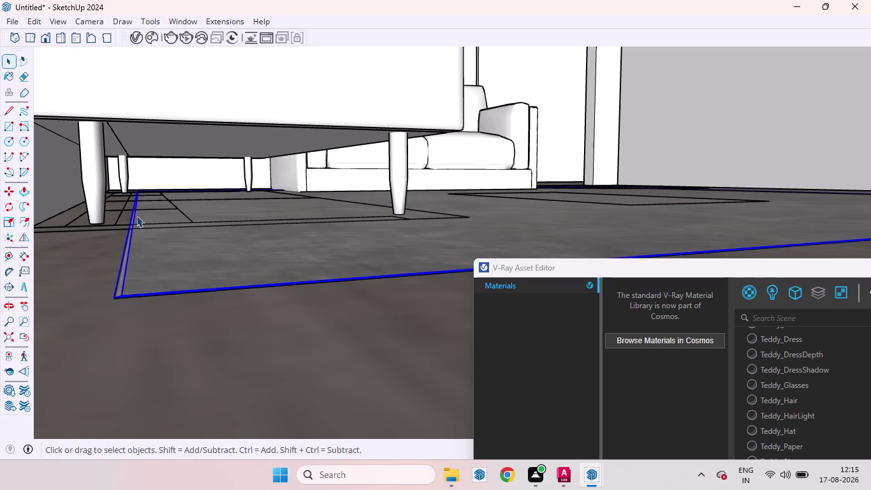
scroll(down, 3)
middle_drag(165, 232, 155, 364)
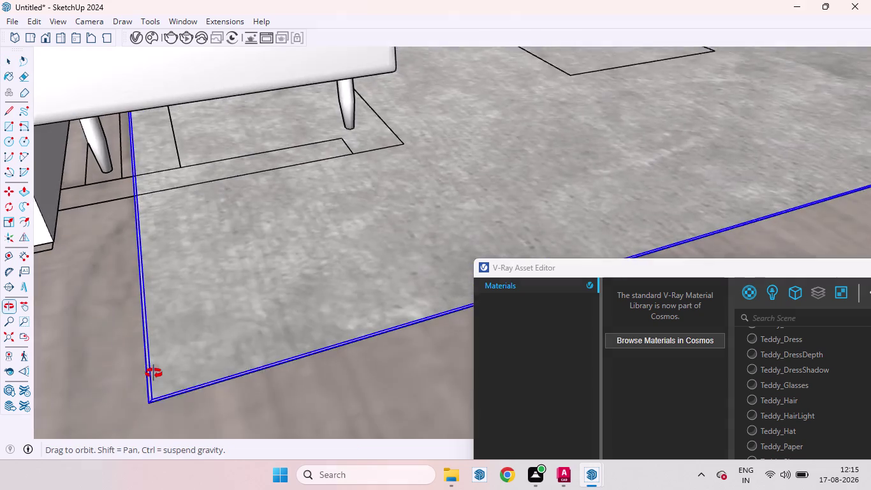
middle_drag(155, 364, 154, 374)
scroll(up, 3)
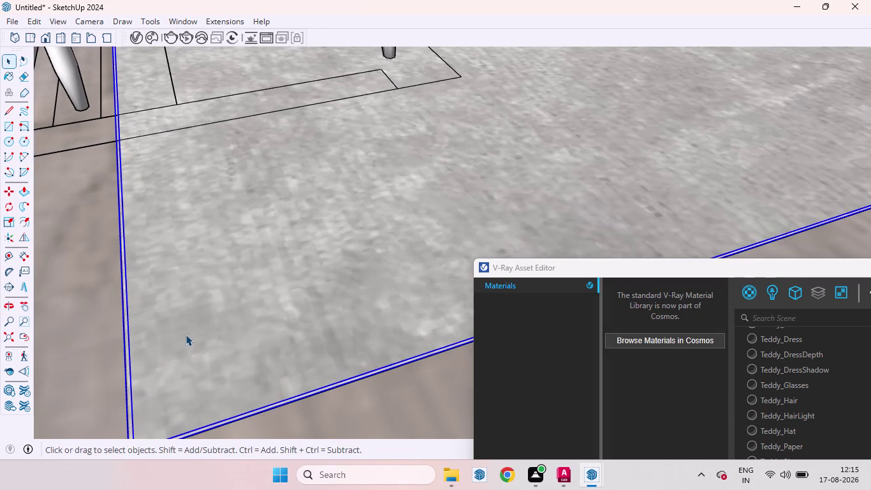
Reposition the rug once more toward its corner, then switch back to Select.
key(m)
click(186, 334)
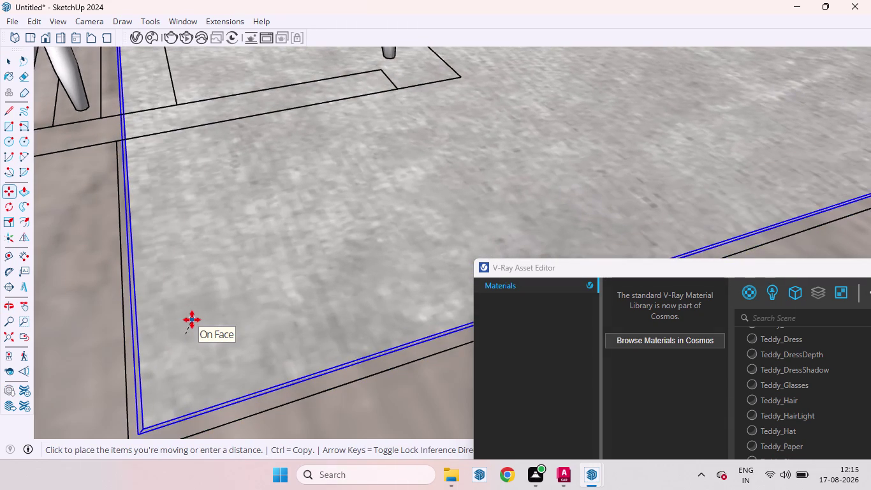
key(Up)
scroll(down, 3)
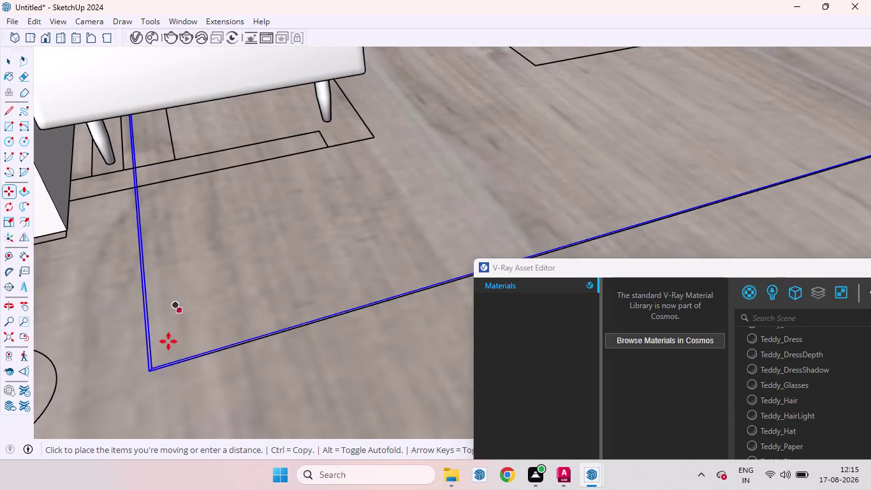
scroll(up, 3)
middle_drag(162, 372, 144, 227)
scroll(up, 3)
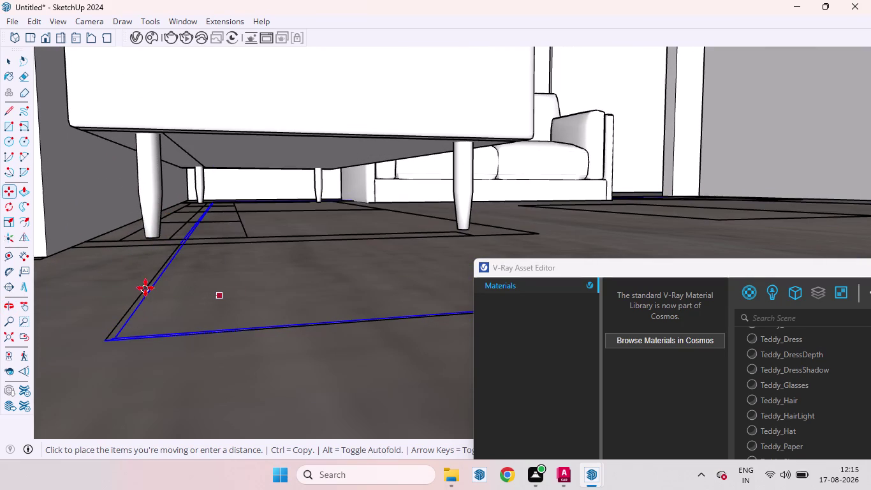
key(space)
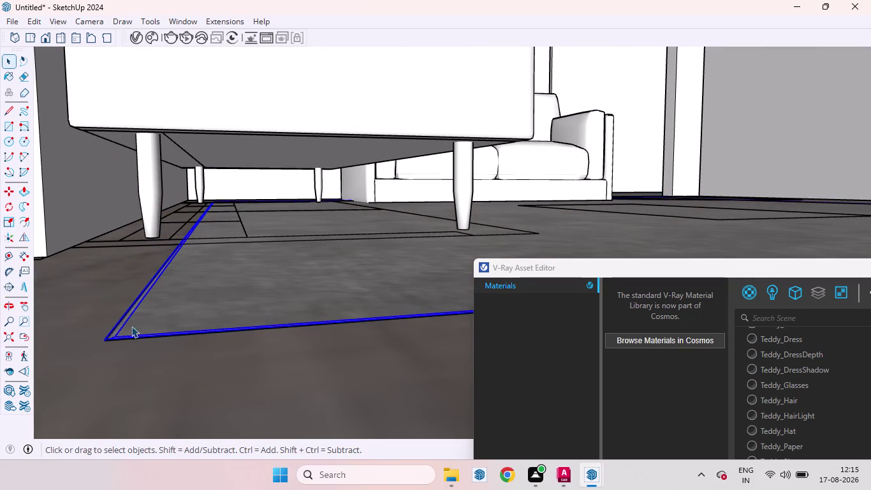
Orbit low and zoom to see the rug under the armchair.
scroll(up, 3)
middle_drag(102, 352, 114, 294)
scroll(up, 3)
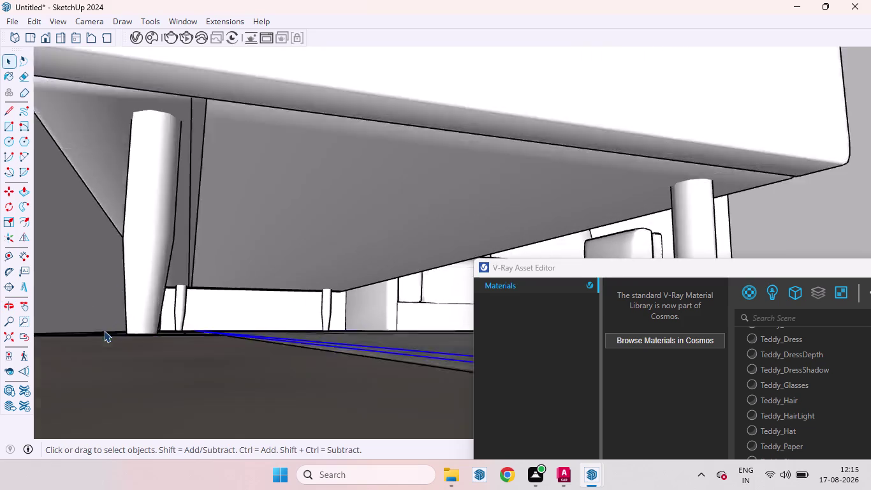
scroll(up, 3)
scroll(down, 3)
scroll(down, 3)
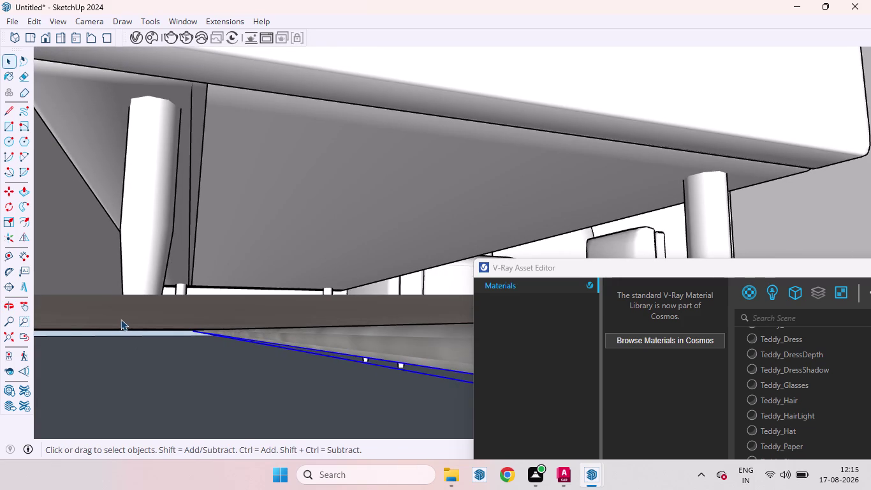
scroll(down, 3)
Orbit along floor level around the rug's corner to inspect its thin edge.
middle_drag(202, 275, 201, 306)
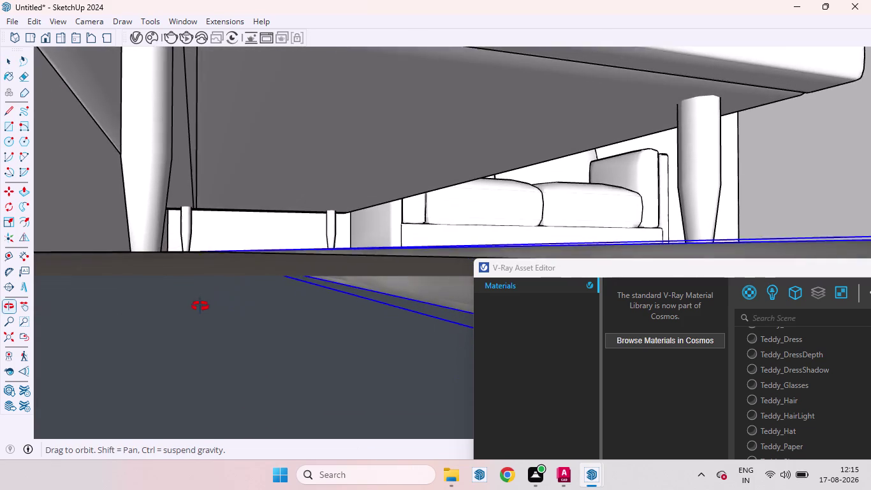
middle_drag(200, 306, 189, 331)
scroll(down, 3)
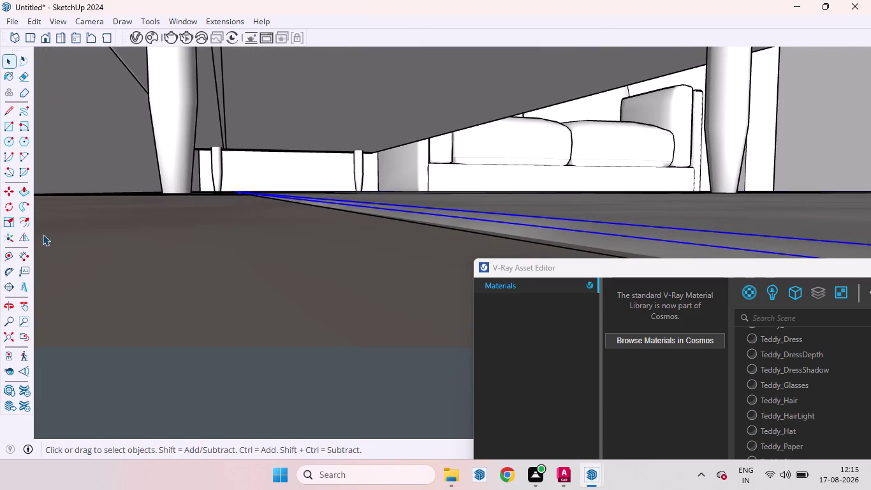
scroll(down, 3)
scroll(down, 3)
scroll(down, 3)
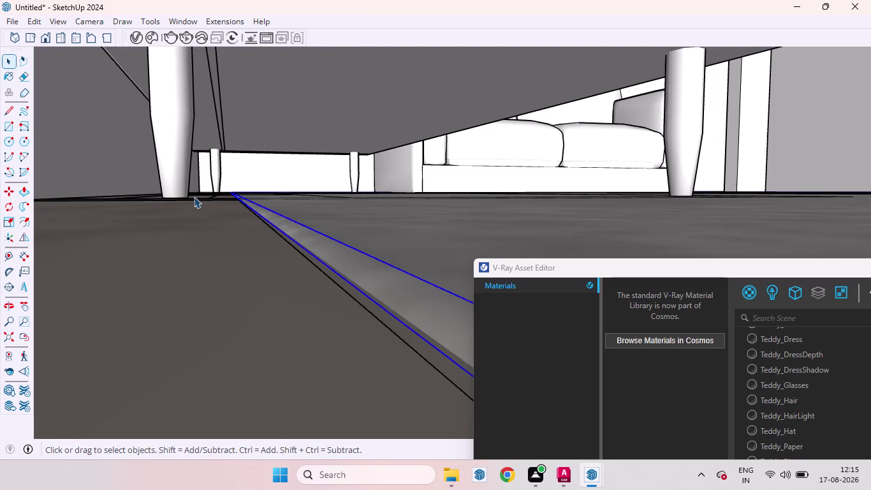
scroll(down, 3)
scroll(up, 3)
middle_drag(222, 230, 232, 253)
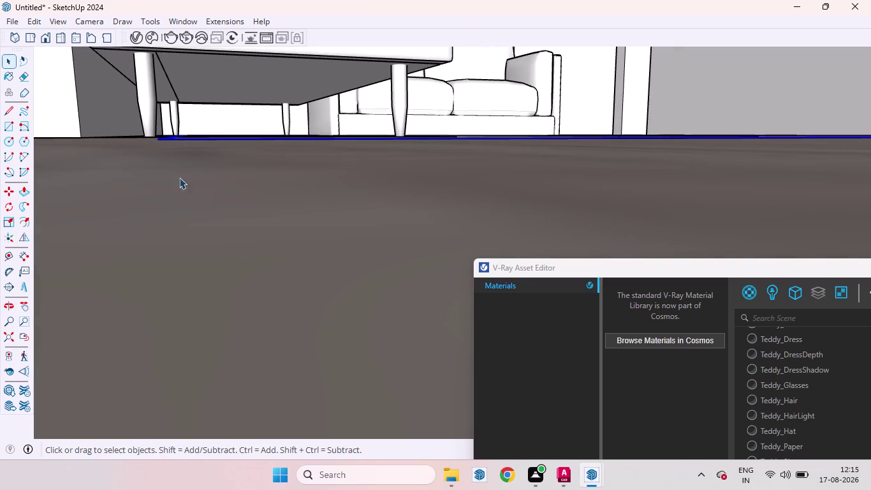
scroll(up, 3)
scroll(up, 3)
scroll(down, 3)
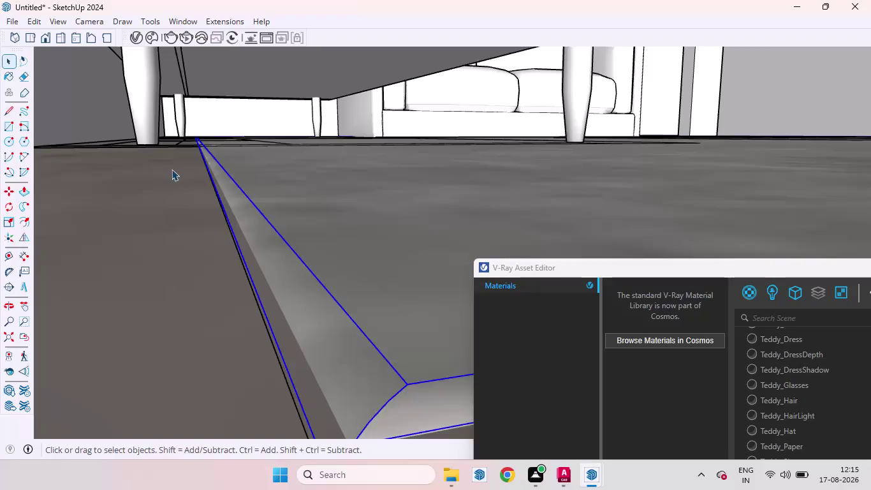
scroll(down, 3)
scroll(up, 3)
Nudge the grey rug once with the Move tool, grabbing it by its corner.
key(m)
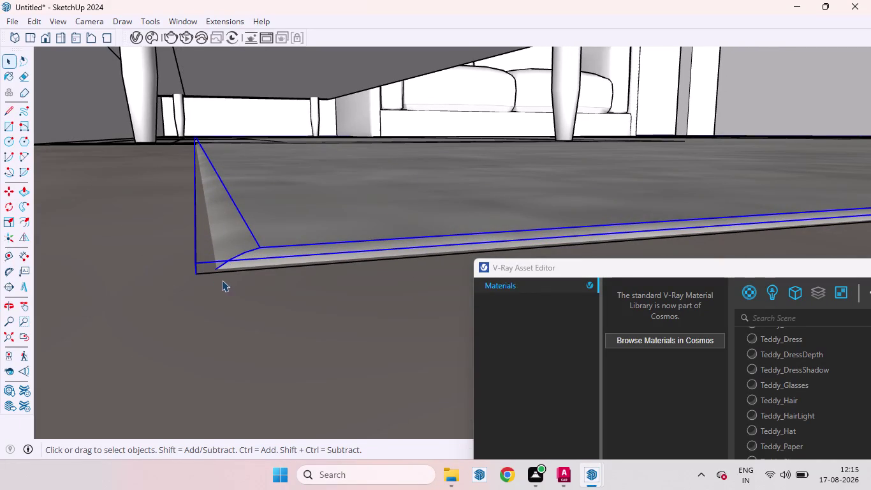
key(Up)
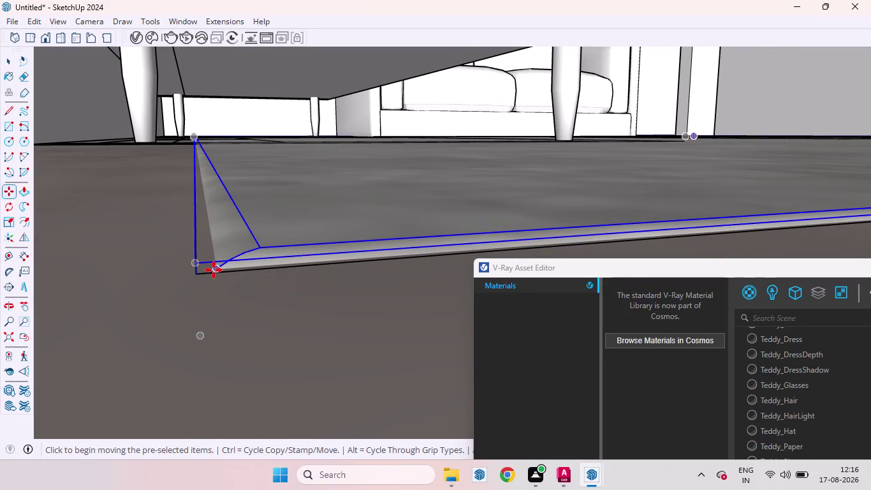
click(214, 269)
click(218, 251)
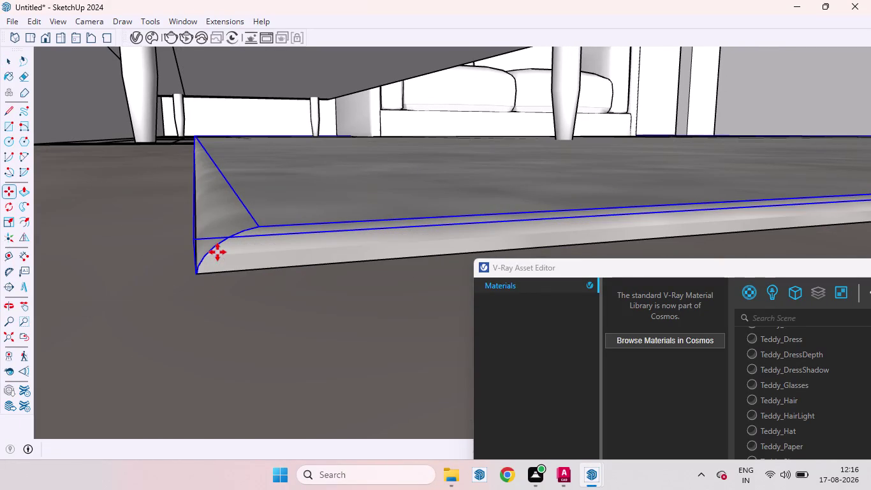
scroll(down, 3)
scroll(down, 3)
scroll(down, 3)
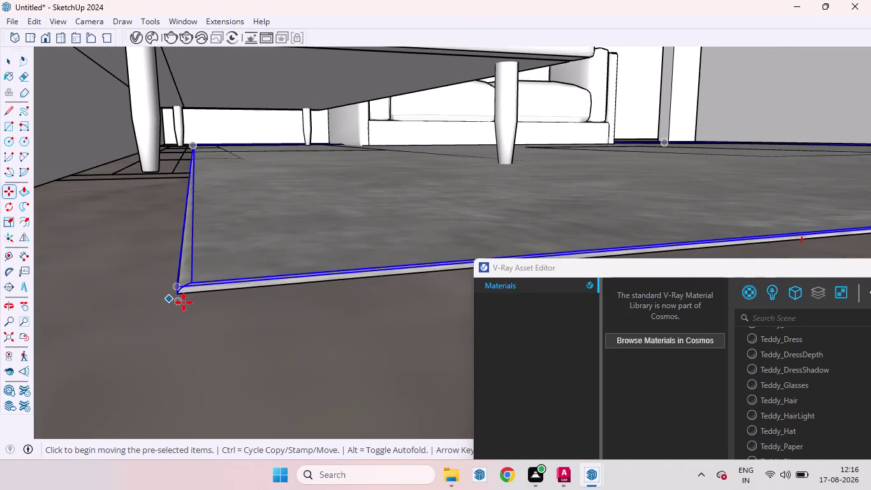
scroll(up, 3)
scroll(up, 3)
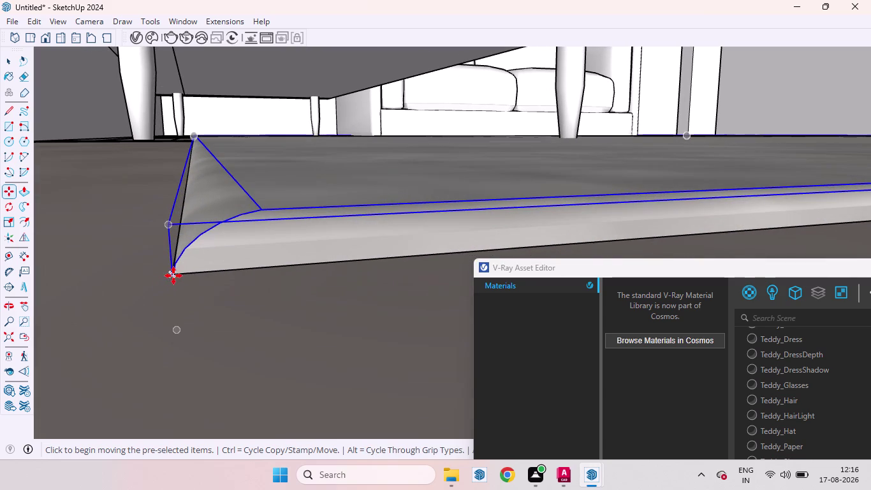
Raise the rug straight up along the blue axis so it sits on the floor.
click(174, 275)
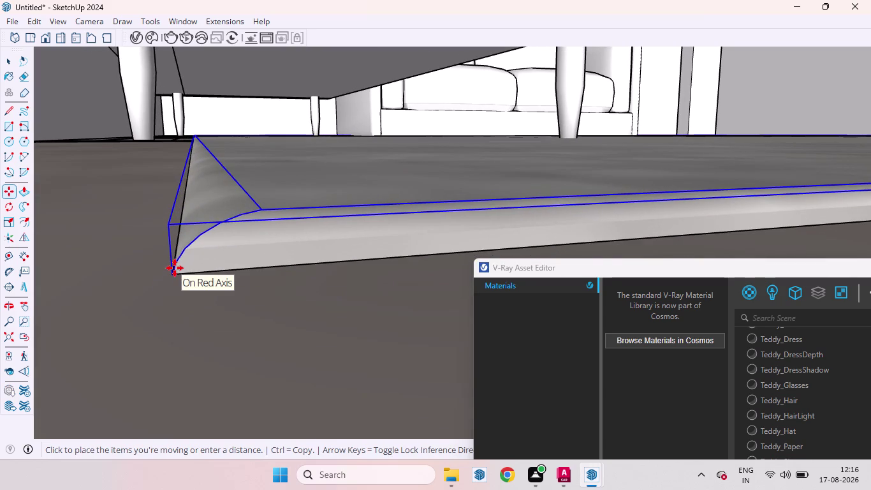
key(Up)
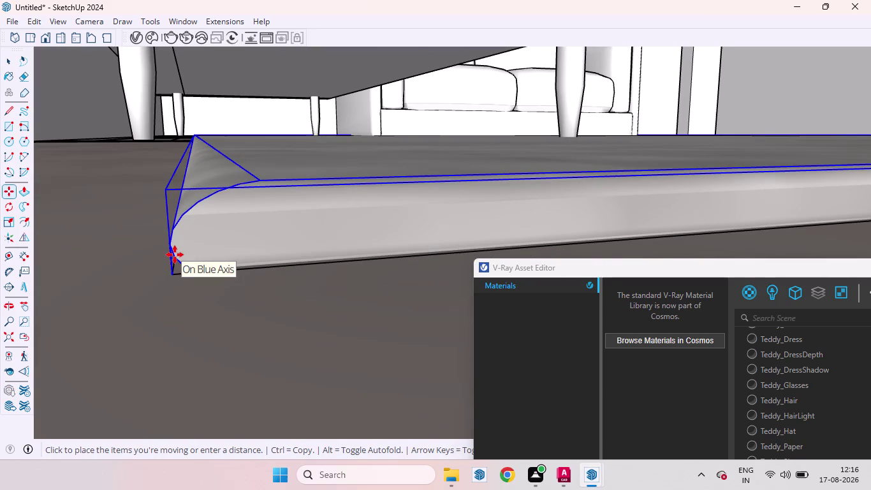
click(173, 220)
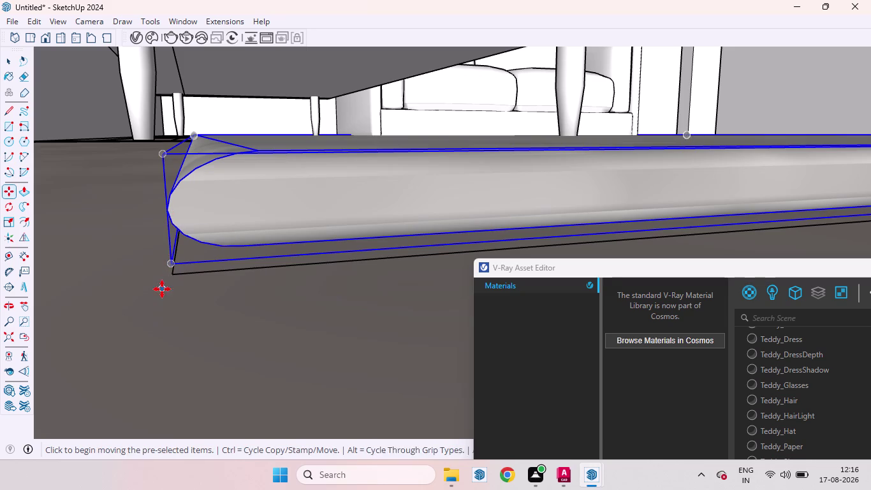
key(space)
scroll(down, 3)
scroll(down, 3)
scroll(down, 3)
scroll(down, 3)
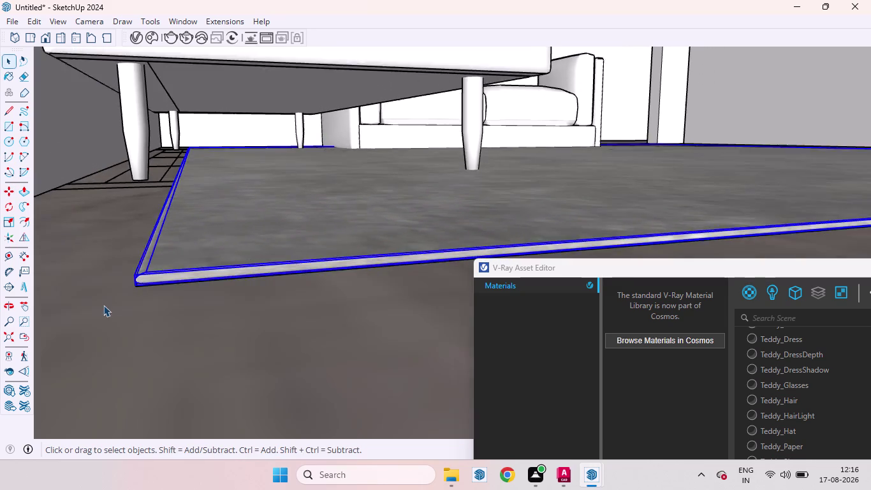
scroll(down, 3)
scroll(up, 3)
scroll(down, 3)
scroll(down, 3)
scroll(down, 3)
scroll(down, 3)
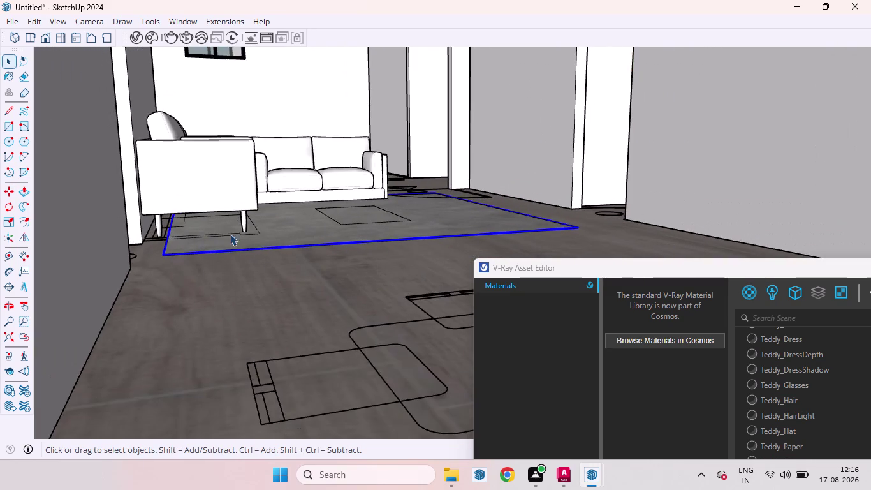
scroll(up, 3)
middle_drag(328, 221, 286, 387)
scroll(down, 3)
scroll(up, 3)
scroll(down, 3)
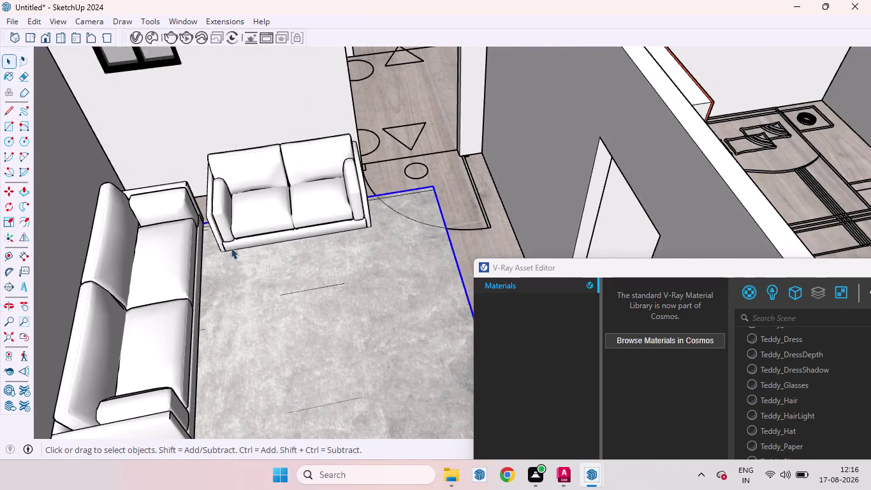
scroll(down, 3)
scroll(down, 3)
scroll(up, 3)
middle_drag(277, 258, 286, 360)
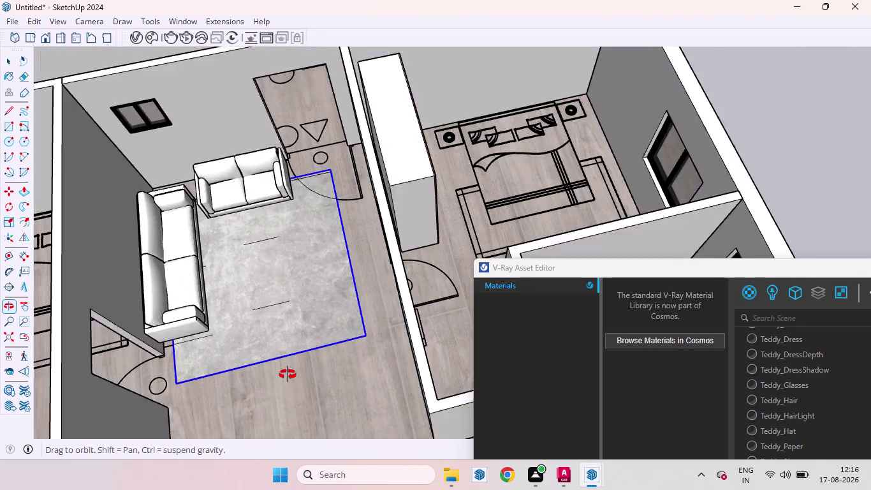
middle_drag(286, 360, 287, 396)
scroll(down, 3)
scroll(down, 3)
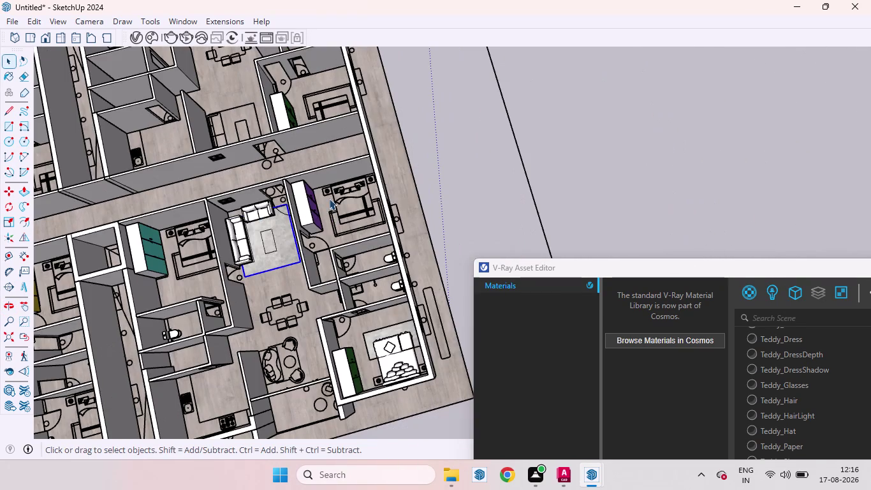
scroll(up, 3)
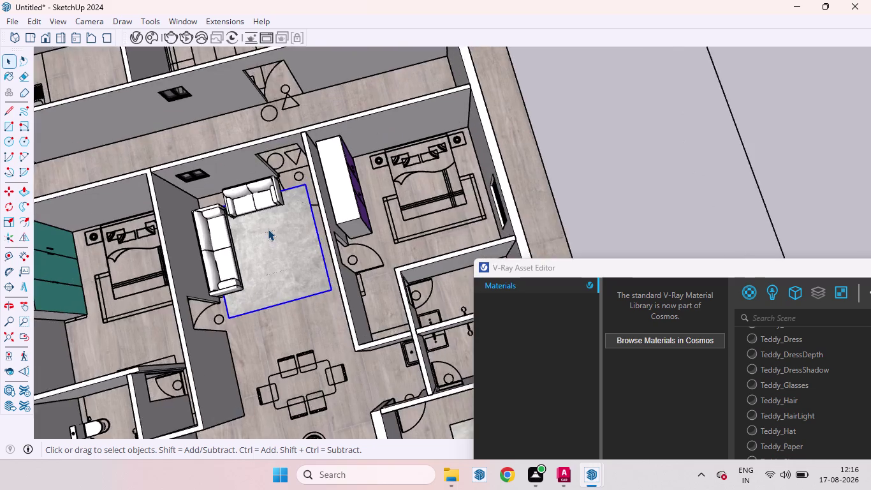
scroll(up, 3)
scroll(down, 3)
scroll(down, 3)
click(275, 232)
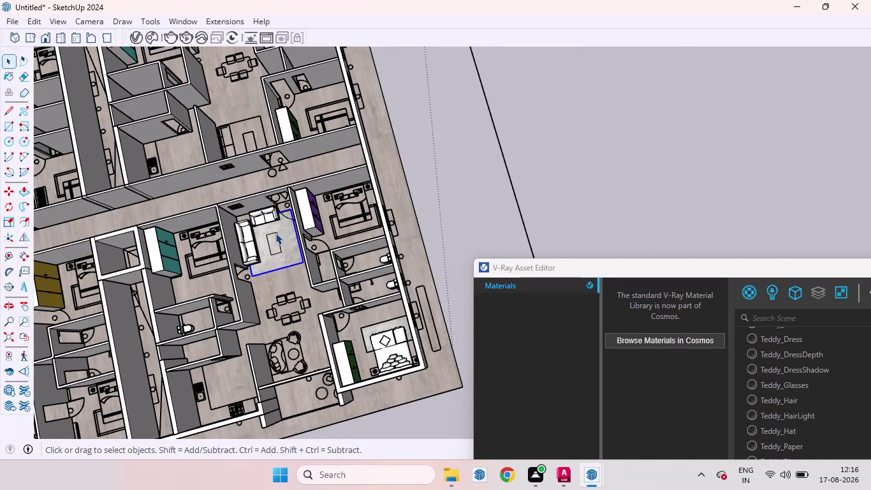
click(277, 241)
right_click(267, 246)
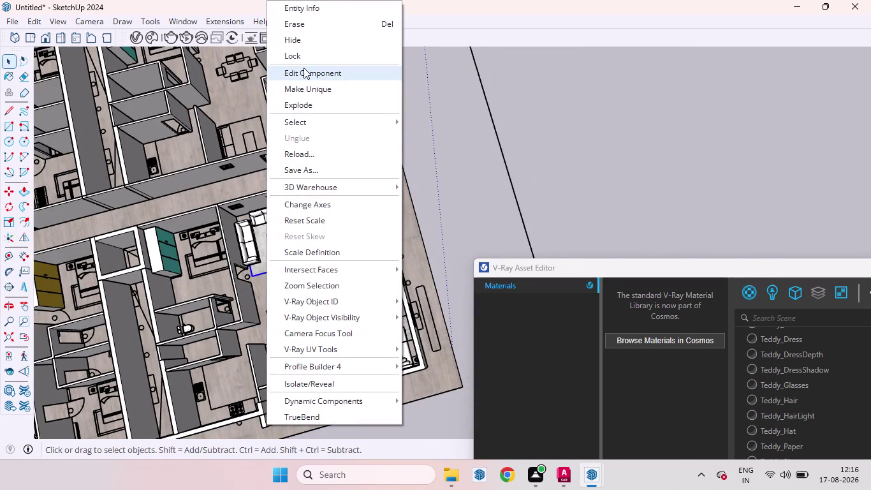
click(291, 44)
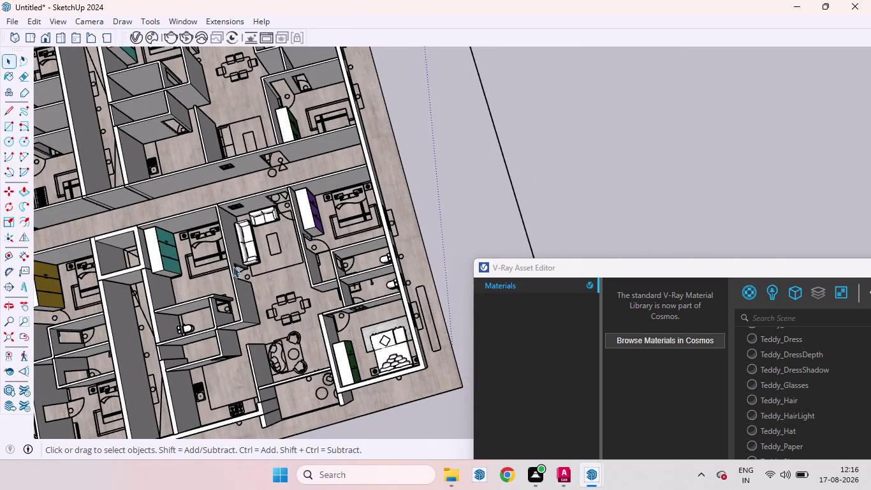
scroll(up, 3)
click(285, 237)
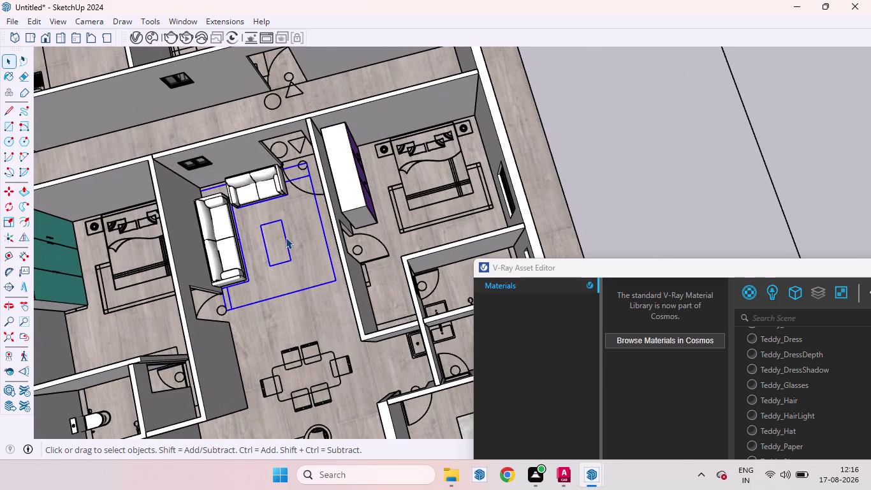
key(Delete)
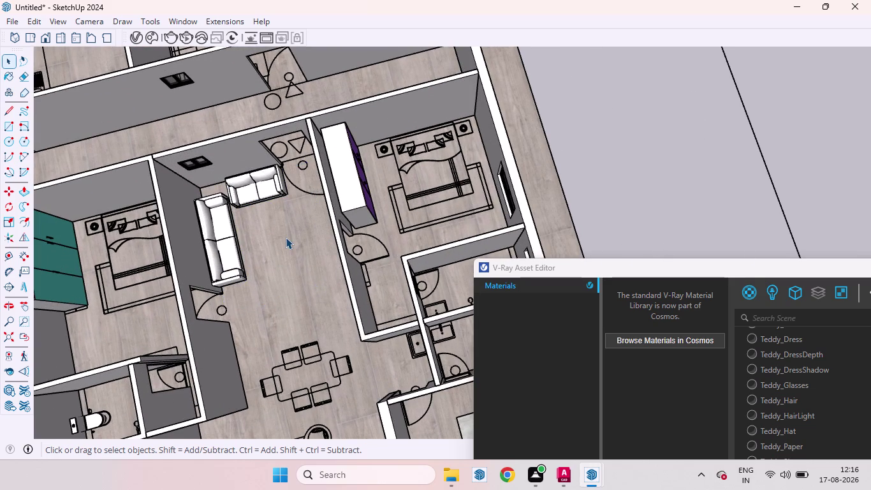
click(26, 21)
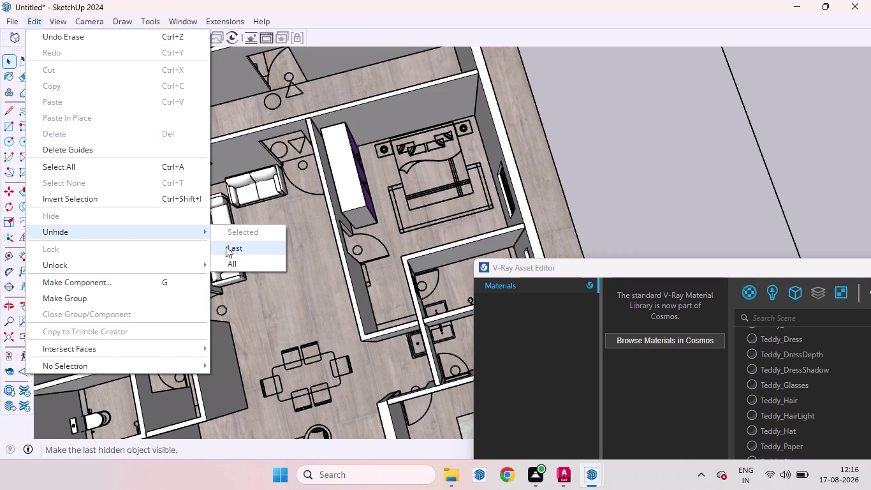
click(245, 250)
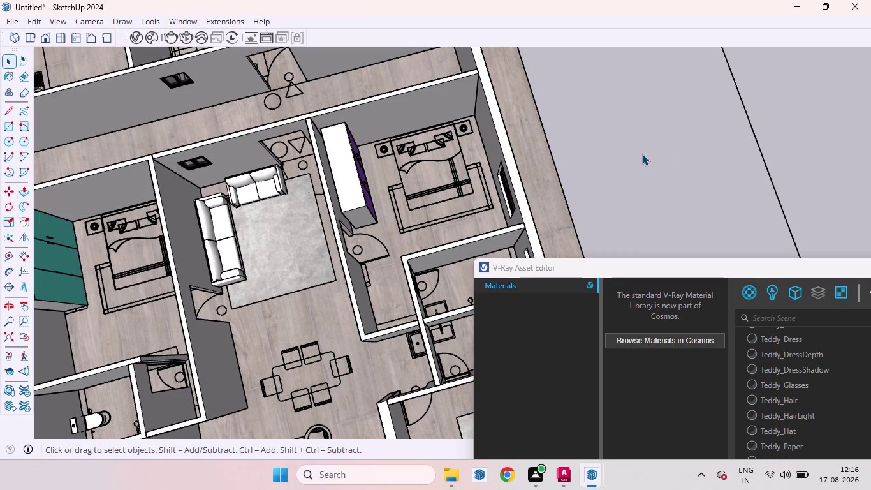
click(642, 154)
scroll(down, 3)
scroll(up, 3)
middle_drag(284, 225, 233, 192)
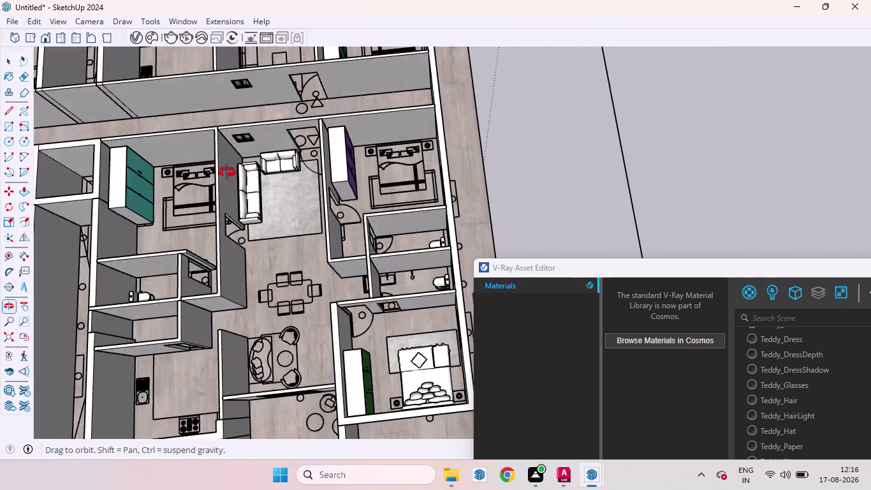
middle_drag(233, 192, 226, 121)
scroll(up, 3)
scroll(down, 3)
scroll(down, 3)
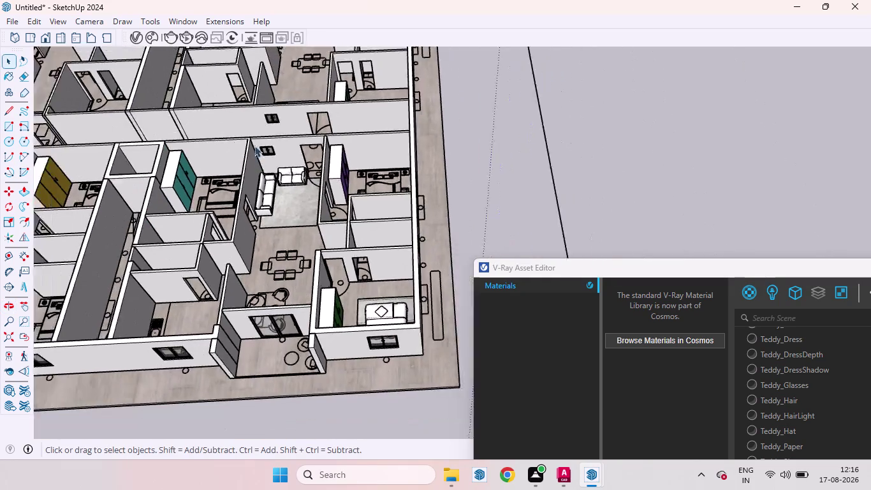
scroll(down, 3)
scroll(up, 3)
Tilt the view down over the apartment and open 3D Warehouse from the Window menu.
middle_drag(302, 189, 317, 339)
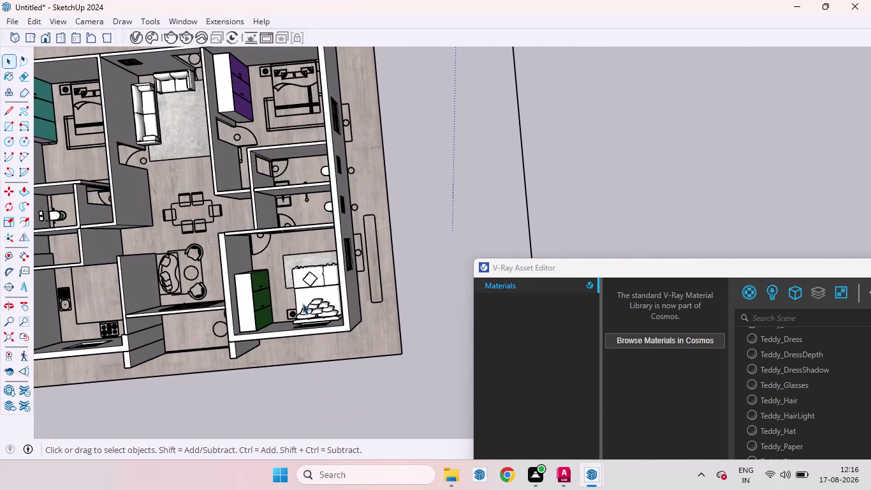
scroll(up, 3)
scroll(down, 3)
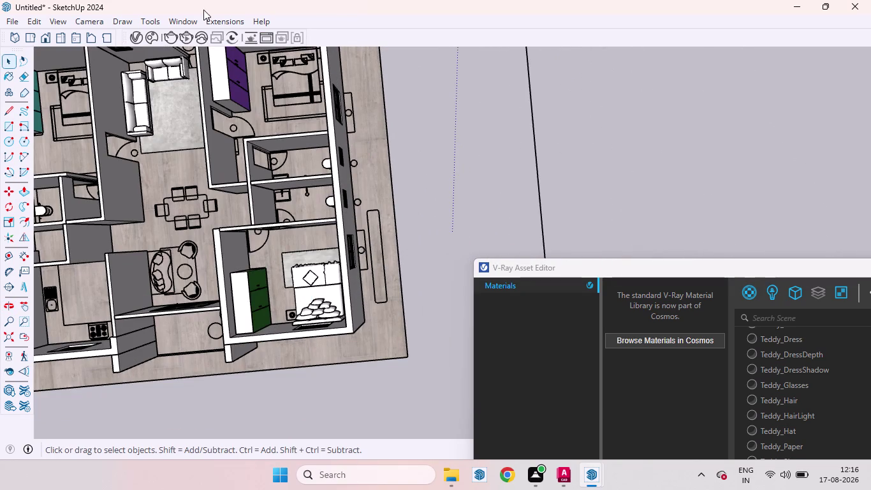
click(189, 20)
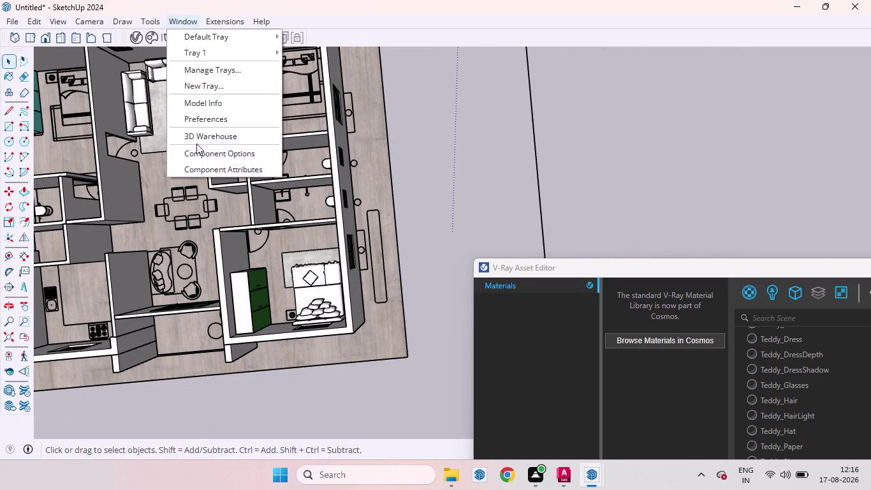
click(195, 137)
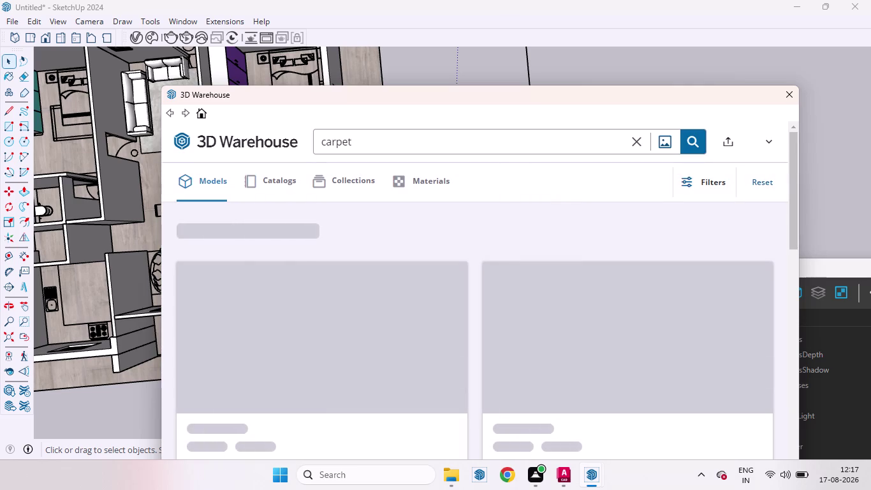
Clear the old 'carpet' term from the 3D Warehouse search box.
click(378, 142)
key(BackSpace)
key(BackSpace)
key(BackSpace)
key(BackSpace)
key(BackSpace)
key(BackSpace)
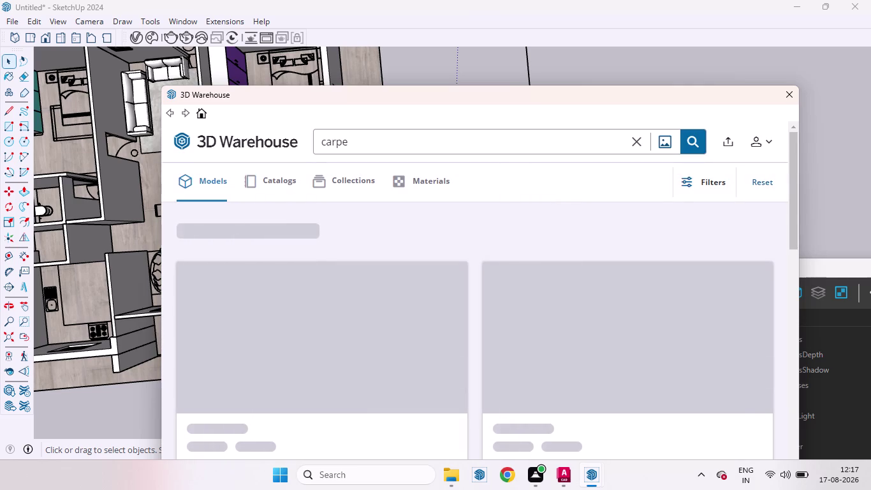
click(359, 138)
Search 3D Warehouse for 'bed side table'.
text(be)
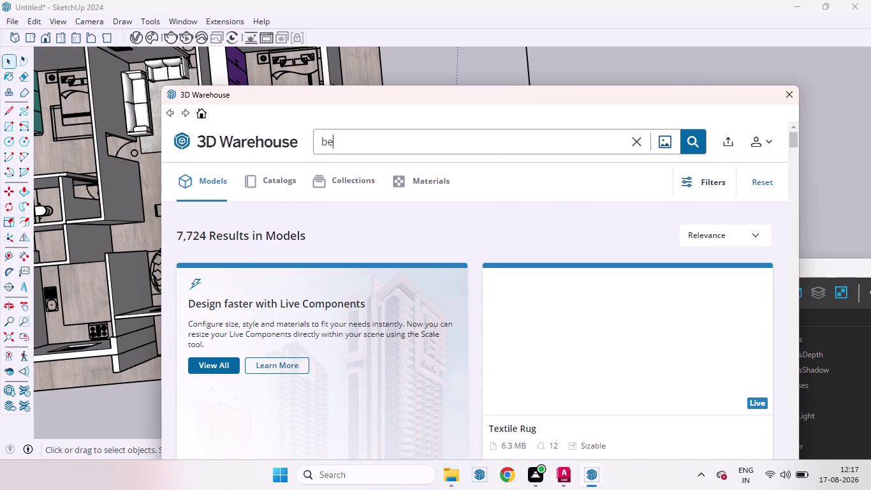
text(d side)
key(space)
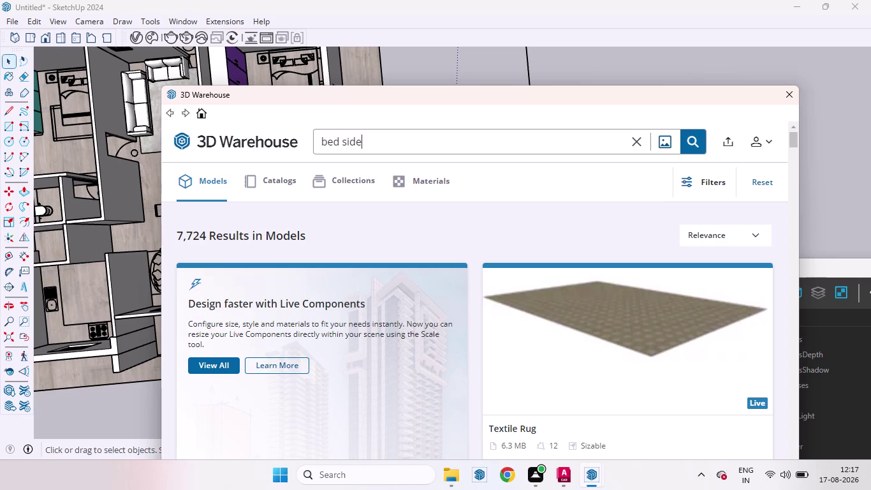
text(tab)
text(le)
key(Return)
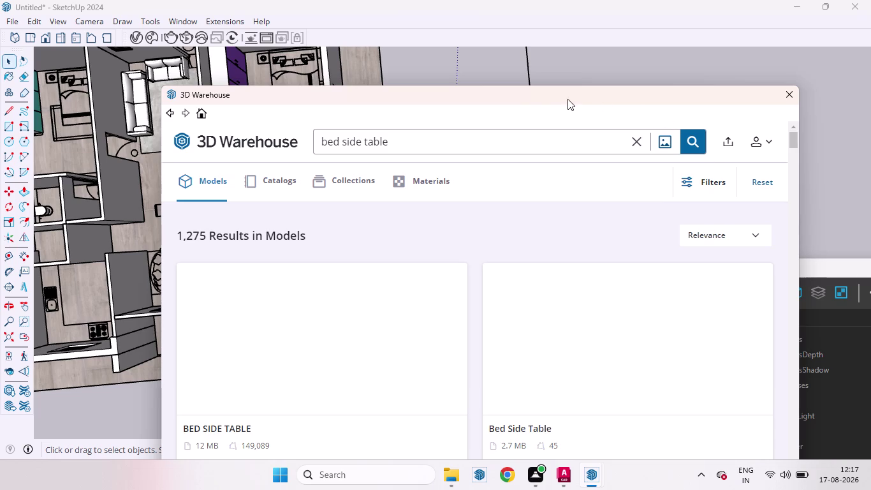
Move the 3D Warehouse window higher and browse the bed side table results.
drag(567, 99, 561, 42)
scroll(down, 3)
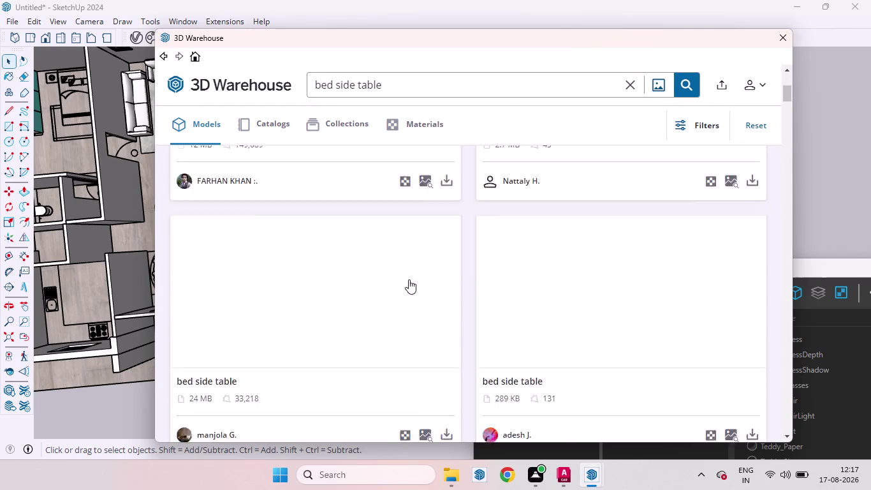
scroll(up, 3)
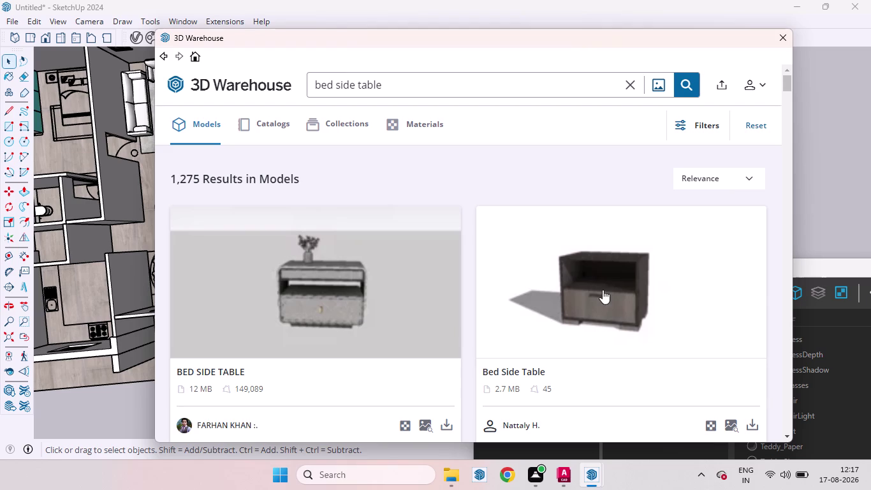
scroll(down, 3)
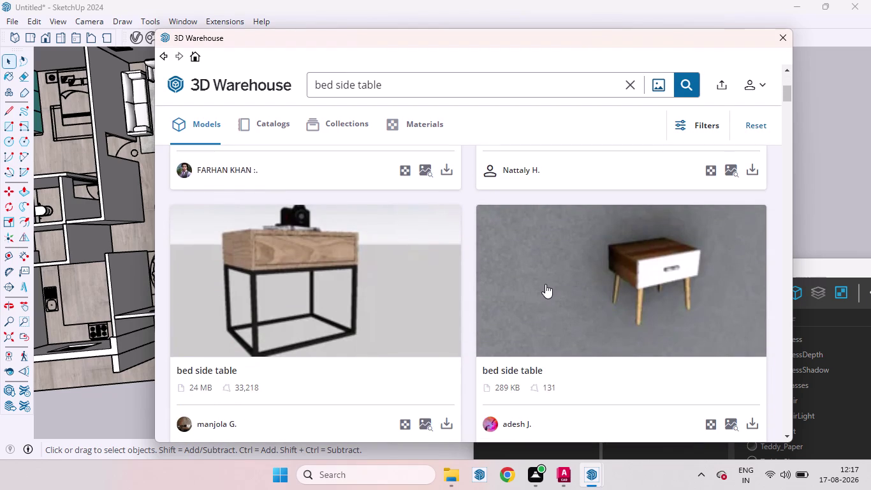
scroll(up, 3)
scroll(down, 3)
scroll(down, 3)
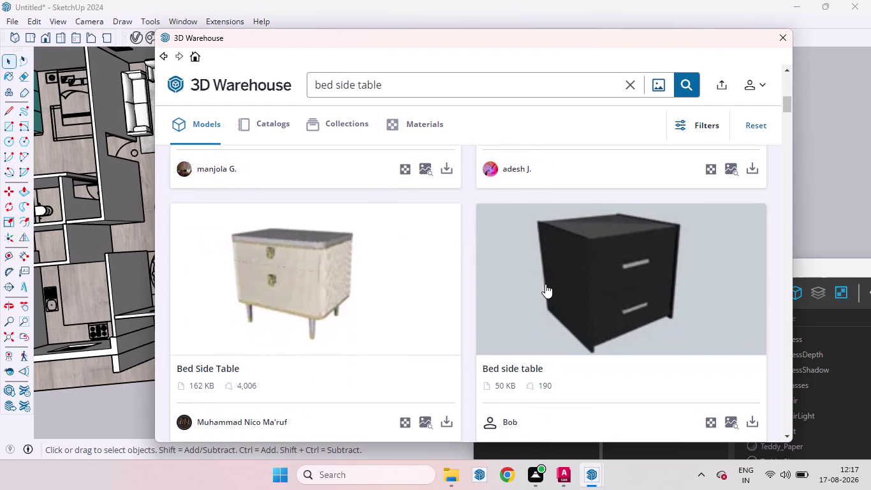
scroll(down, 3)
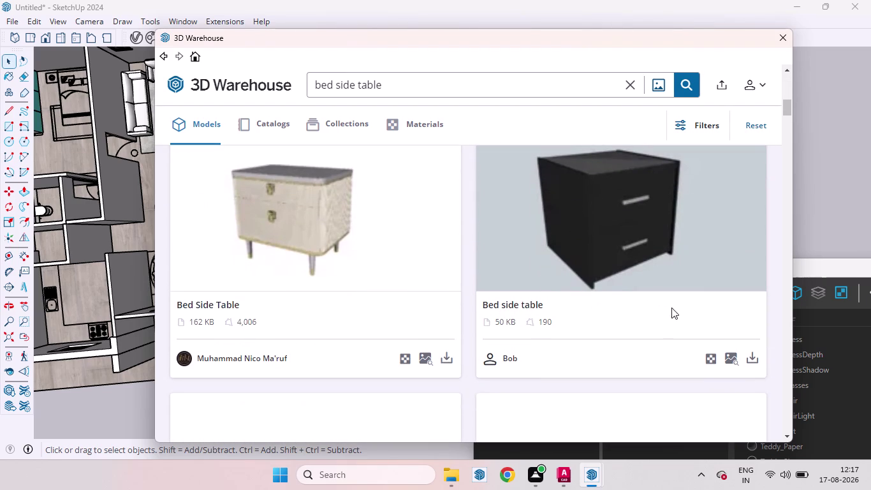
scroll(down, 3)
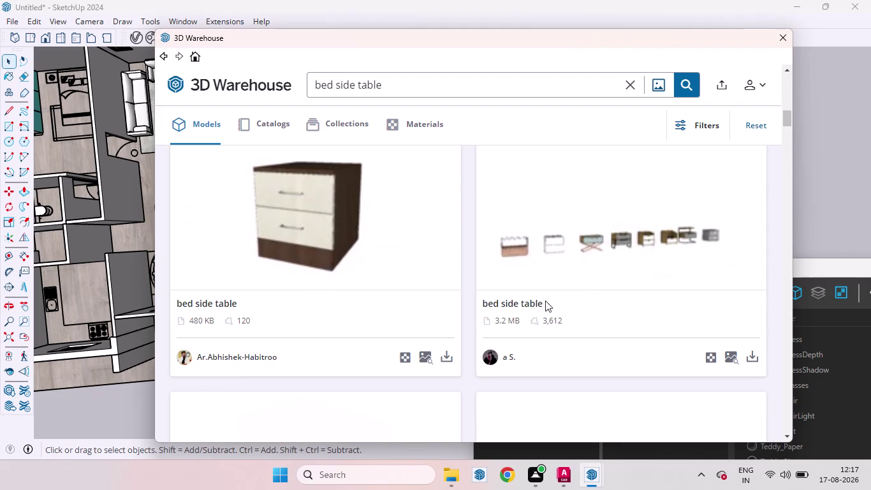
scroll(down, 3)
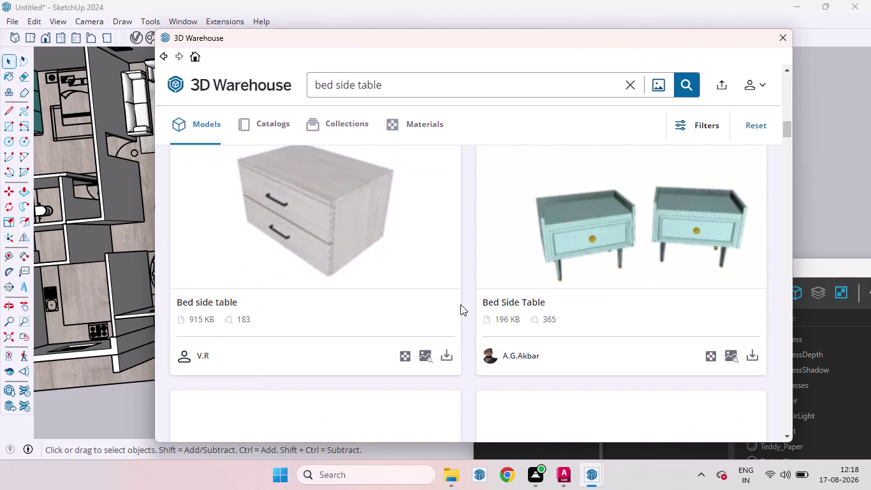
Download the black two-drawer bed side table straight into the model.
scroll(up, 3)
scroll(up, 3)
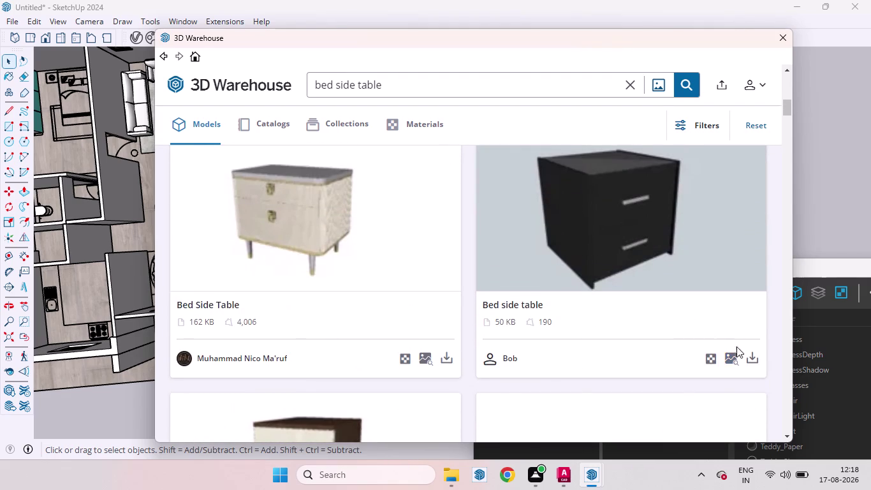
scroll(down, 3)
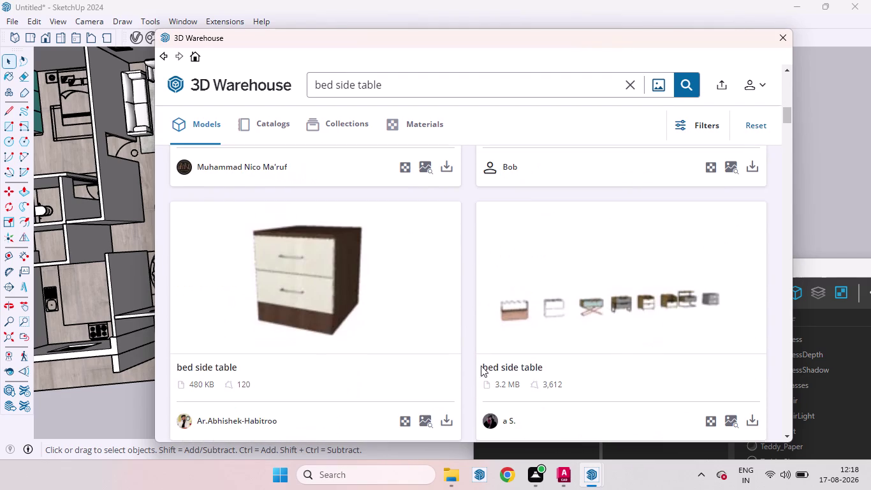
scroll(up, 3)
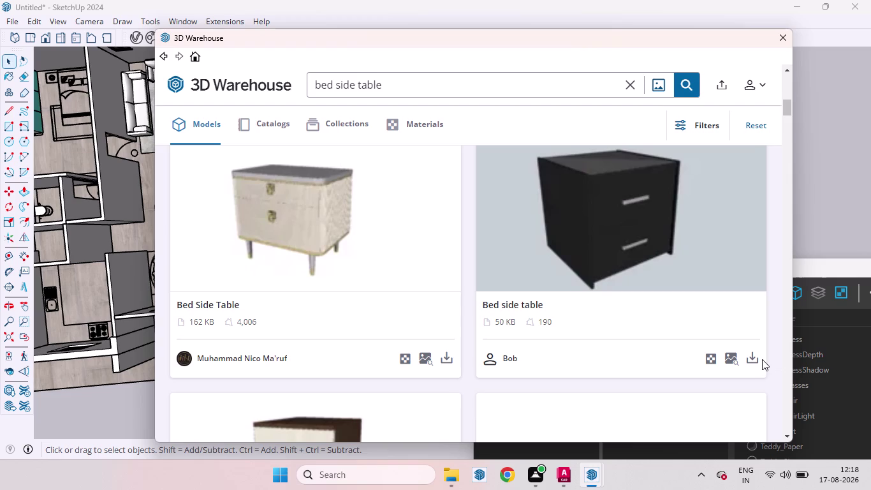
click(752, 359)
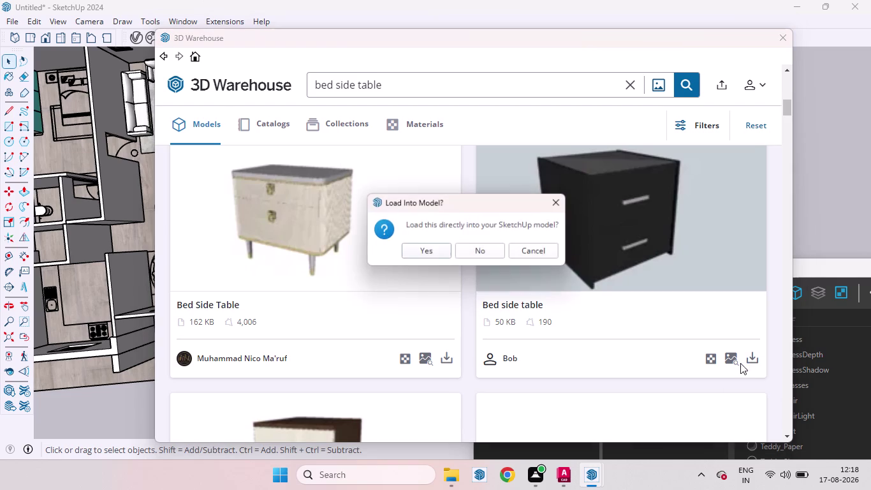
click(419, 249)
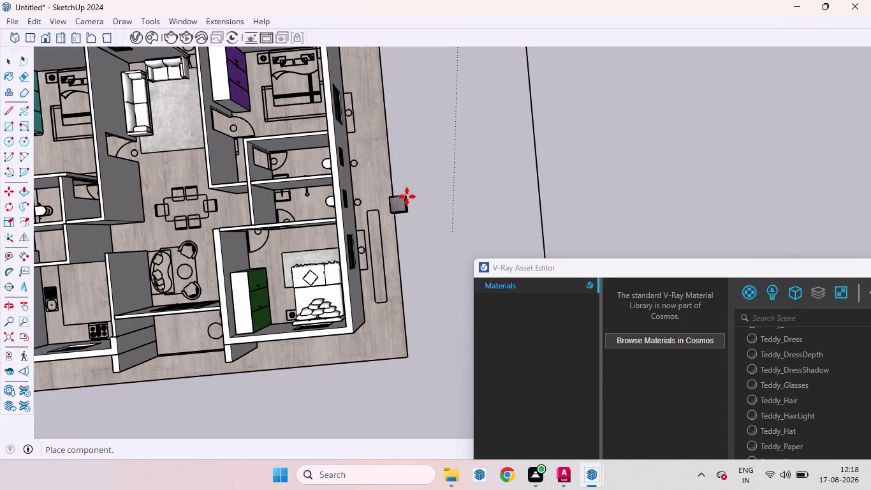
Orbit, pan and zoom the view around the building toward the bedroom.
scroll(down, 3)
scroll(down, 3)
scroll(down, 3)
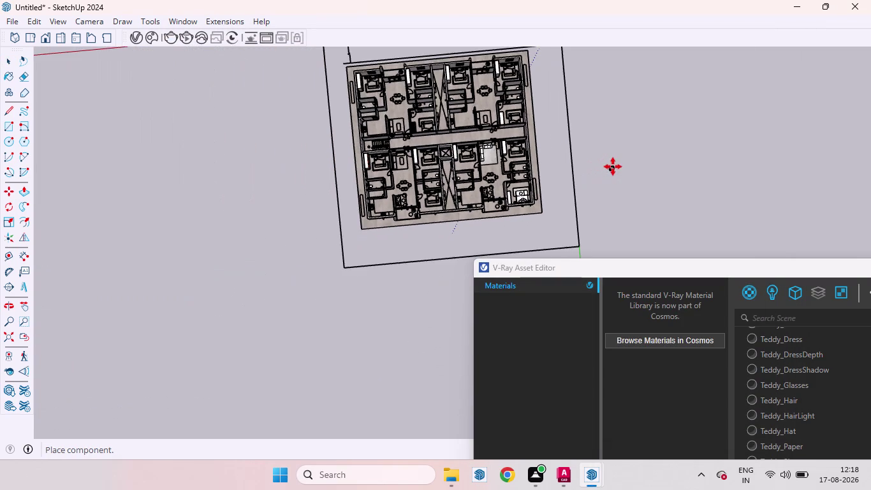
scroll(up, 3)
middle_drag(517, 213, 373, 258)
scroll(up, 3)
scroll(down, 3)
middle_drag(518, 197, 580, 258)
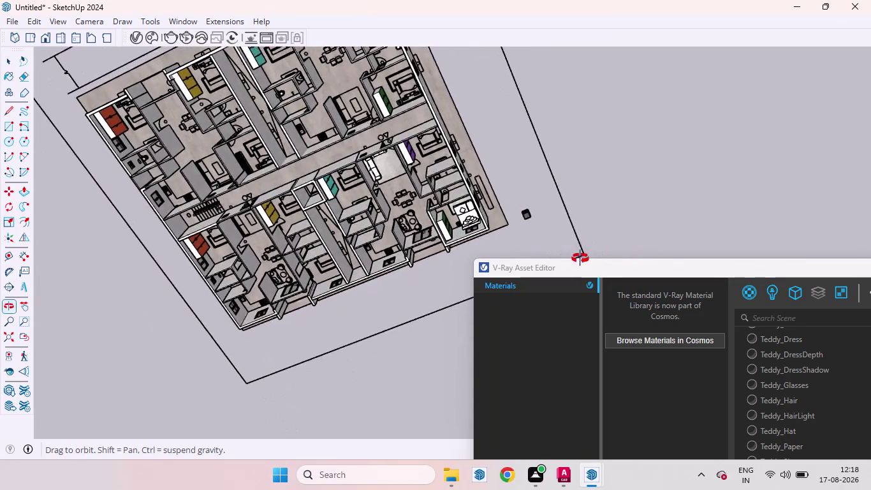
middle_drag(580, 258, 554, 137)
scroll(up, 3)
middle_drag(458, 204, 506, 196)
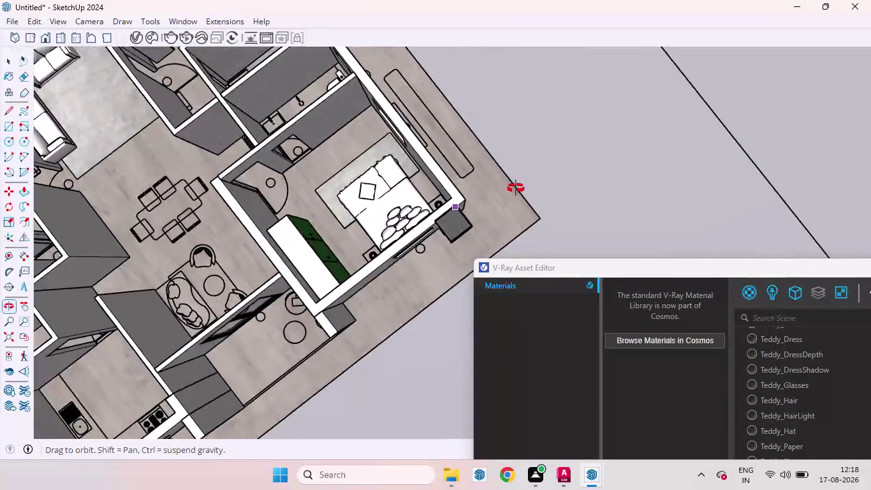
middle_drag(506, 197, 802, 170)
Look down onto the bed and place the black side table beside it.
scroll(up, 3)
scroll(down, 3)
scroll(up, 3)
scroll(down, 3)
scroll(up, 3)
scroll(down, 3)
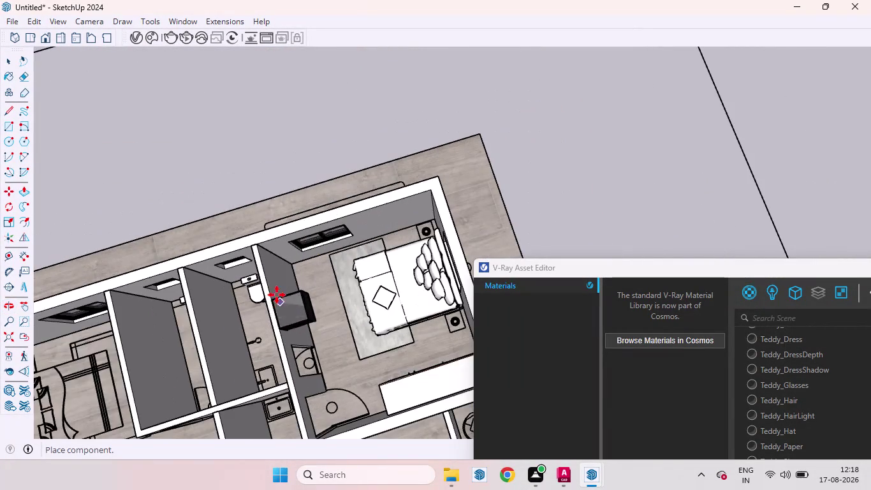
scroll(down, 3)
scroll(up, 3)
middle_drag(357, 355, 511, 292)
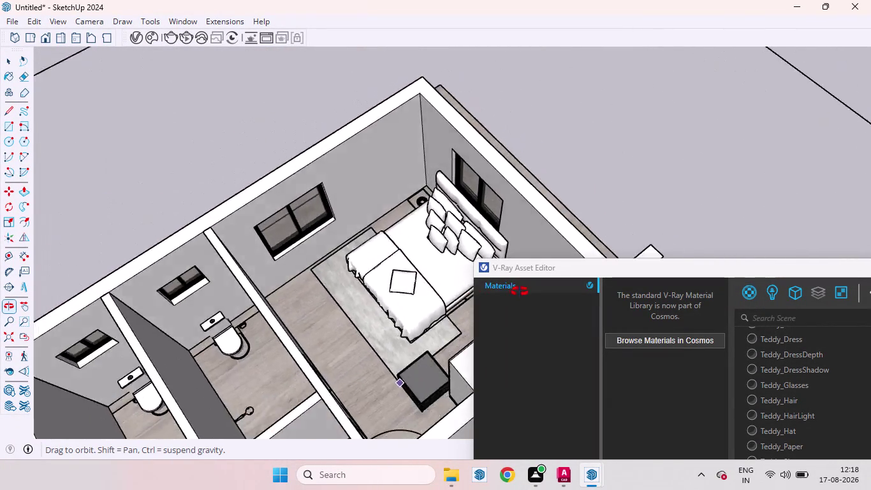
middle_drag(511, 292, 513, 280)
scroll(down, 3)
scroll(up, 3)
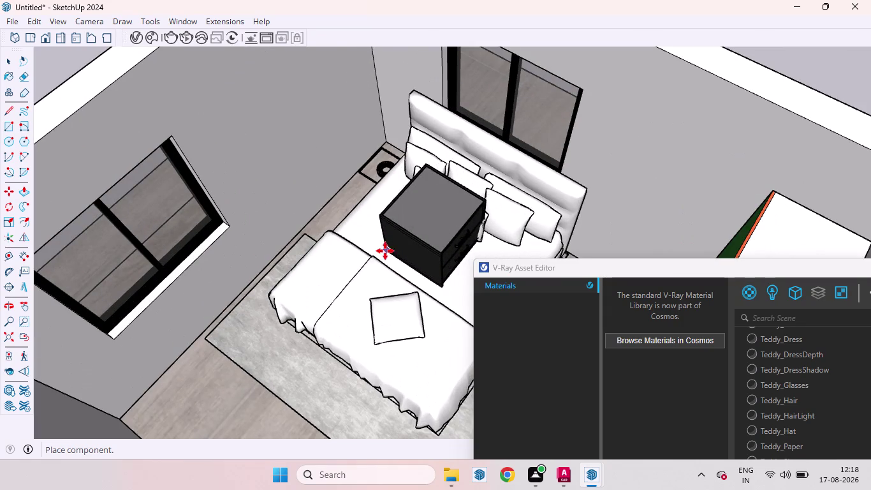
click(385, 250)
Rotate the placed bed side table 90 degrees.
scroll(up, 3)
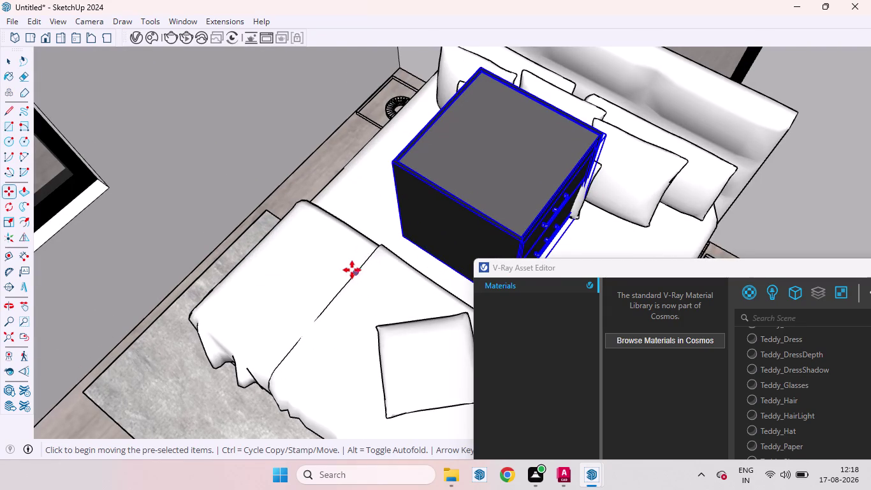
key(q)
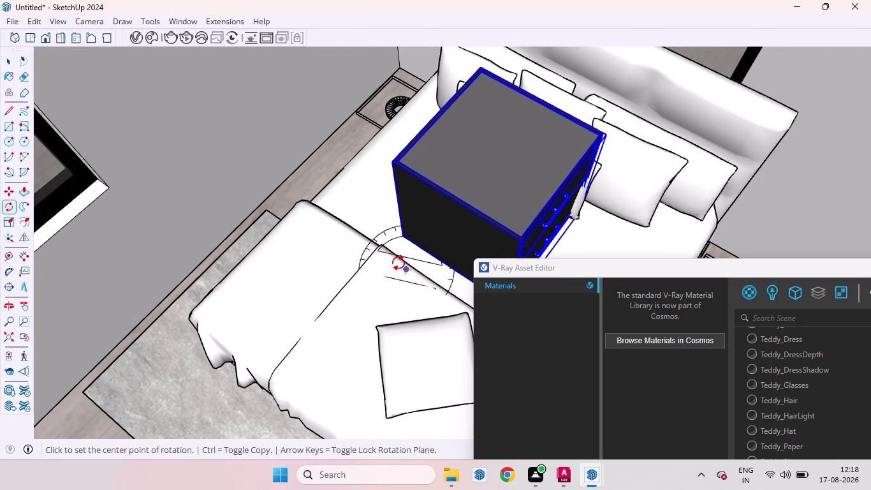
click(207, 400)
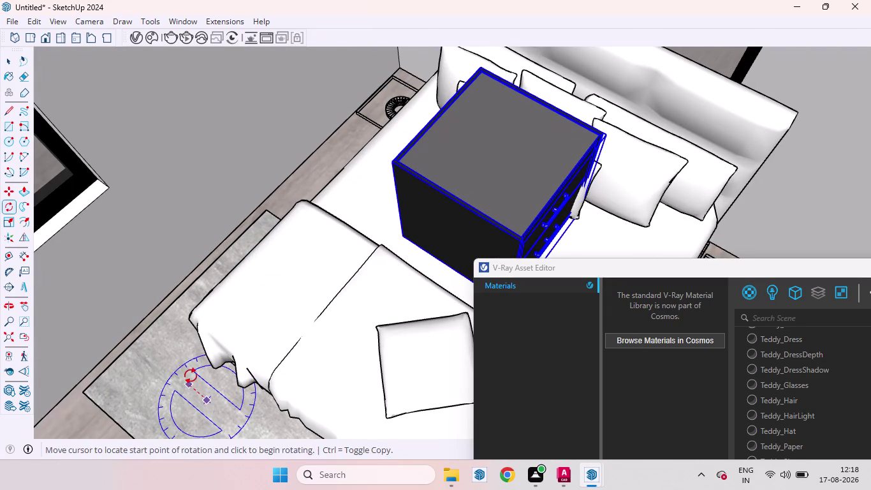
click(191, 375)
text(90)
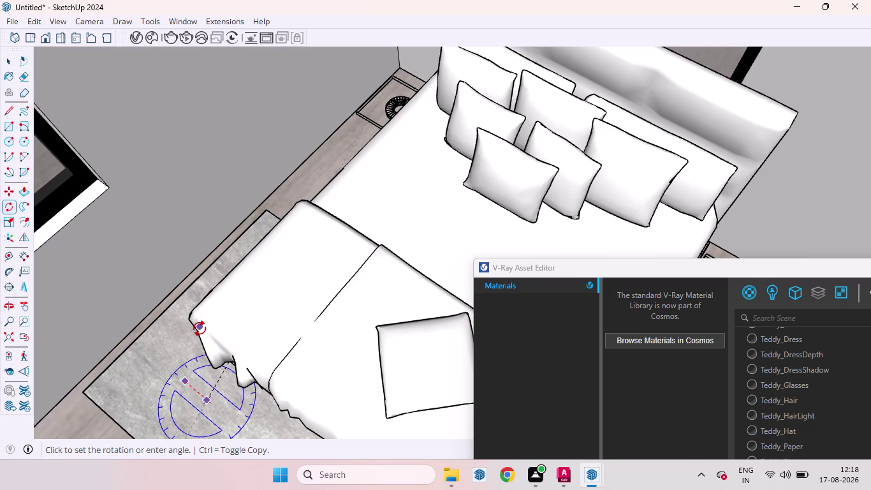
key(Return)
scroll(down, 3)
scroll(down, 3)
scroll(down, 3)
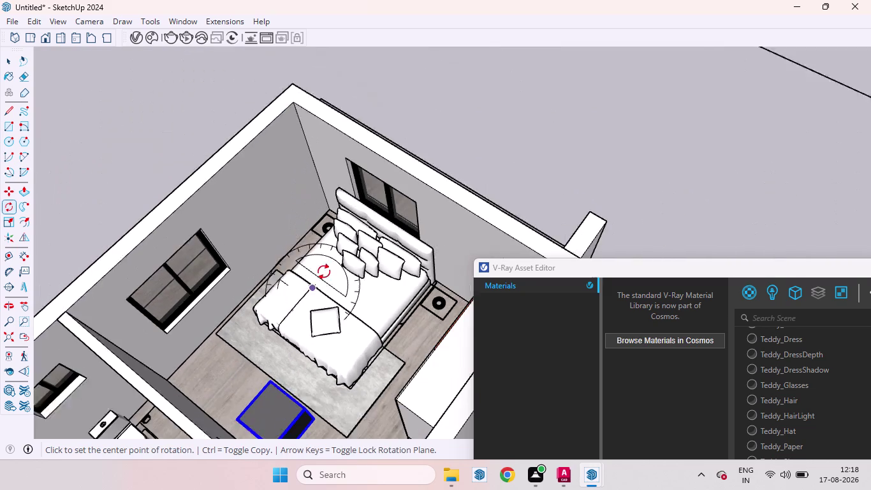
Leave the Rotate tool, clear the selection and orbit to look down on the bedroom.
key(space)
click(508, 184)
scroll(up, 3)
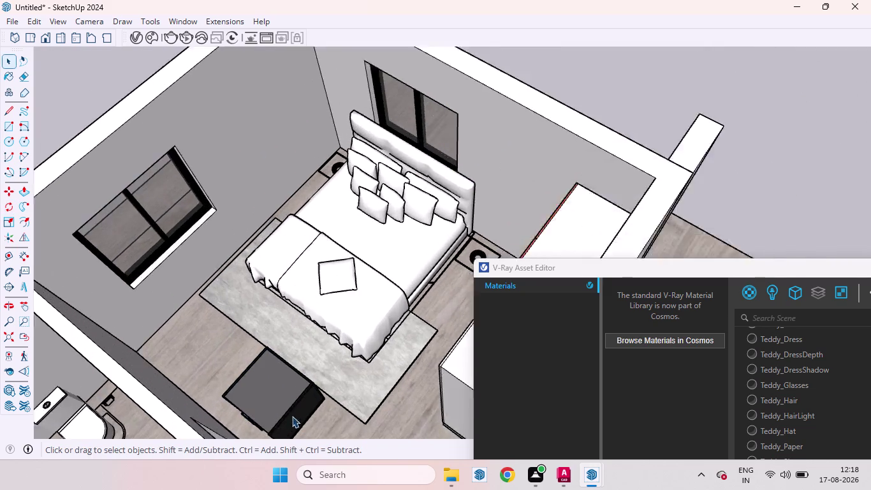
scroll(up, 3)
scroll(down, 3)
scroll(up, 3)
middle_drag(303, 411, 369, 414)
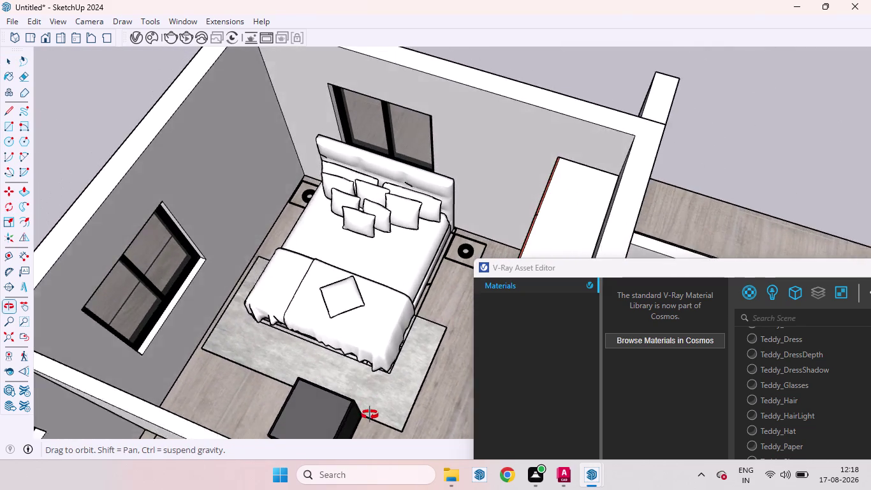
middle_drag(370, 413, 371, 415)
scroll(down, 3)
scroll(down, 3)
middle_drag(303, 361, 343, 431)
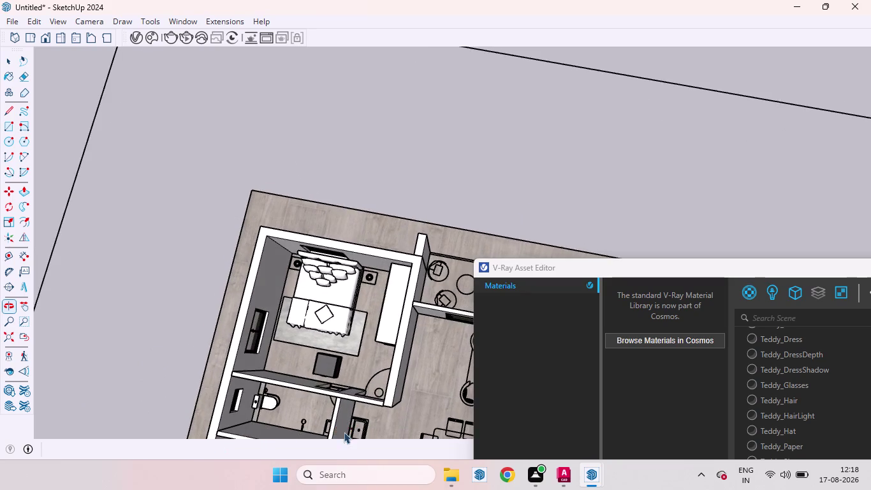
scroll(up, 3)
Move the dark box from the rug to sit flush beside the bed's headboard corner.
click(335, 336)
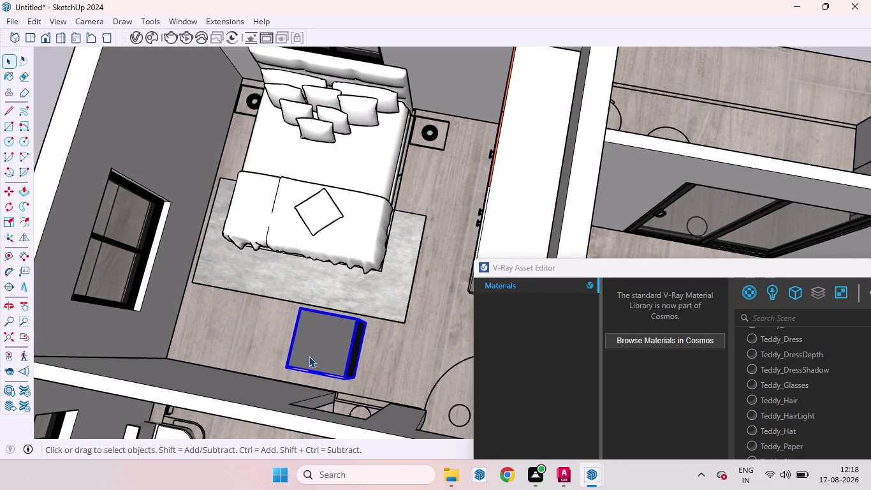
key(m)
scroll(up, 3)
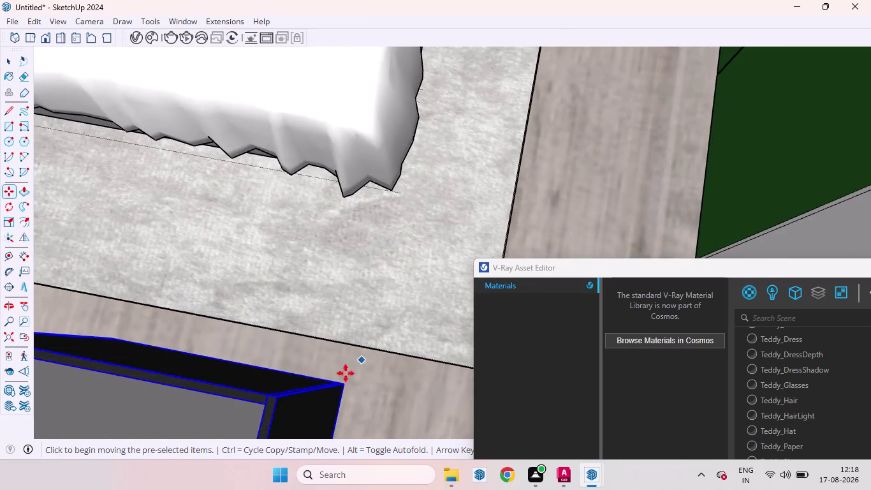
scroll(up, 3)
scroll(up, 3)
scroll(down, 3)
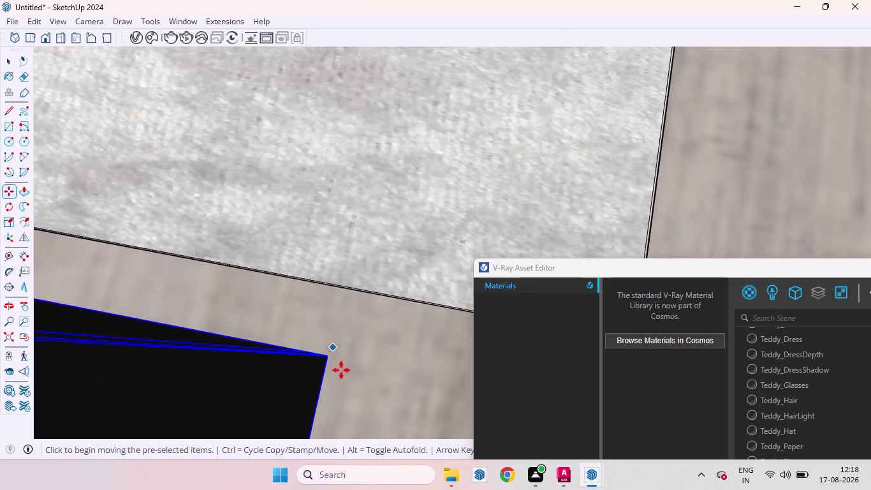
scroll(up, 3)
scroll(down, 3)
click(281, 319)
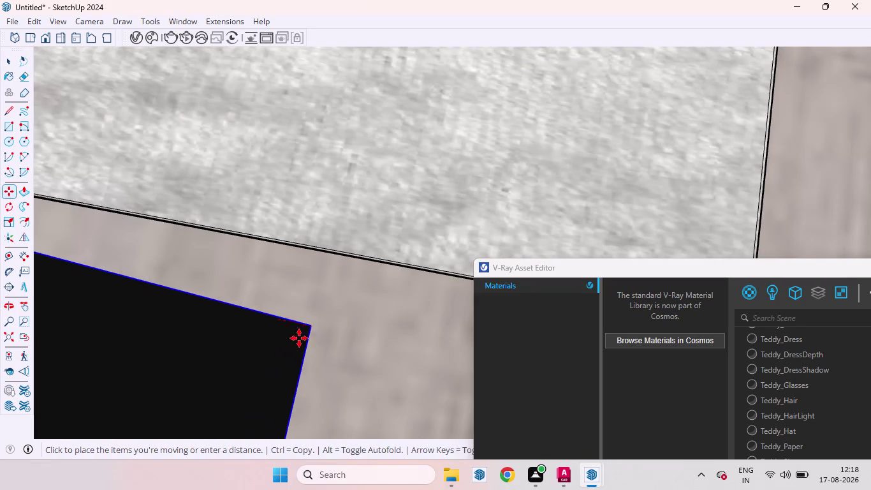
scroll(down, 3)
scroll(down, 3)
scroll(down, 3)
scroll(down, 3)
scroll(down, 3)
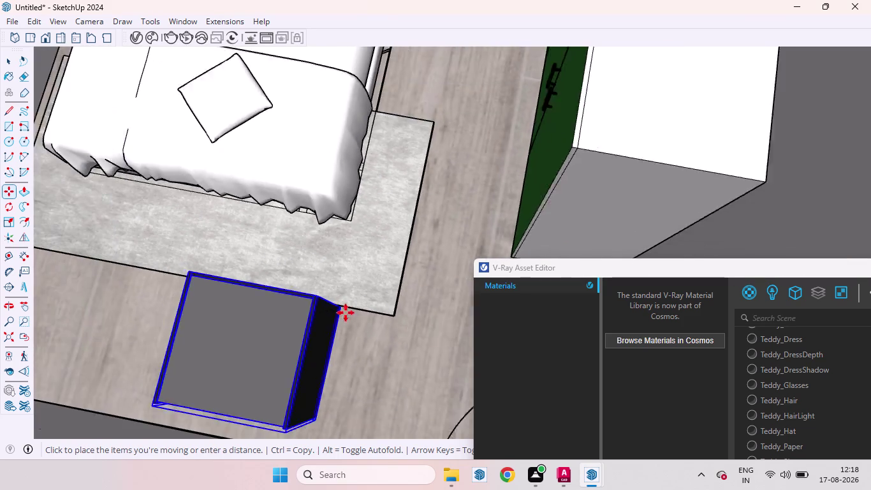
scroll(down, 3)
scroll(down, 3)
scroll(up, 3)
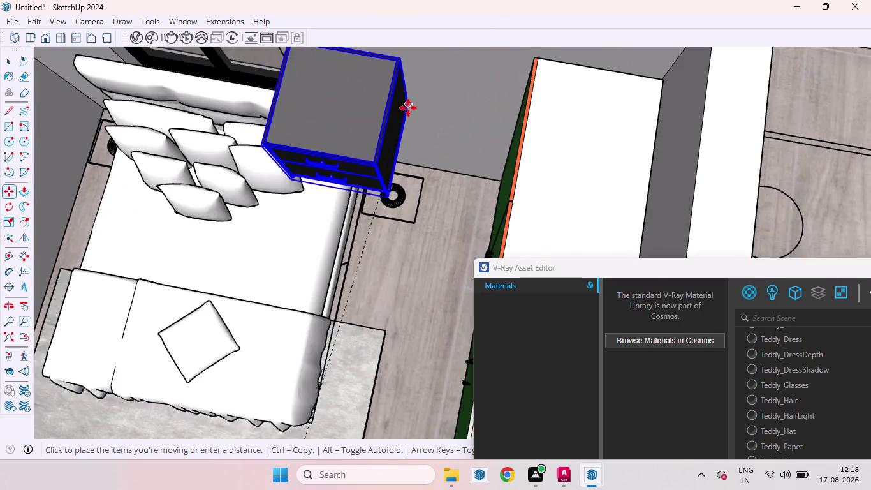
scroll(down, 3)
scroll(up, 3)
scroll(up, 3)
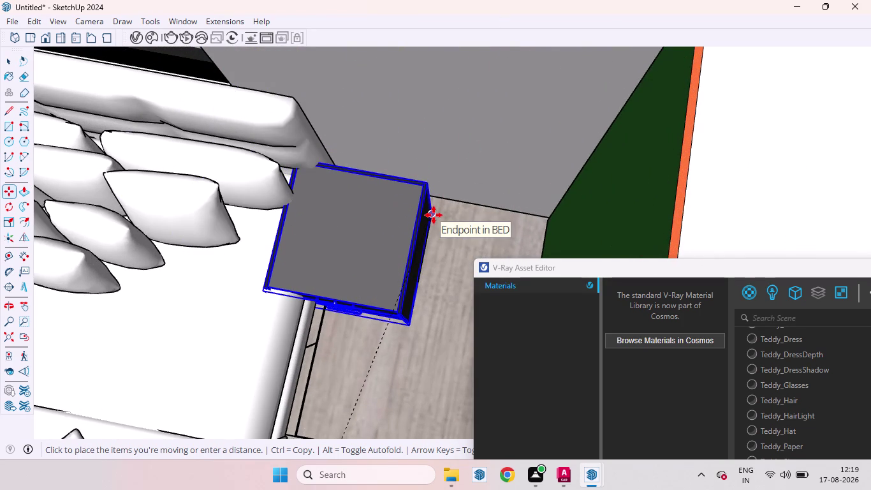
scroll(up, 3)
scroll(up, 3)
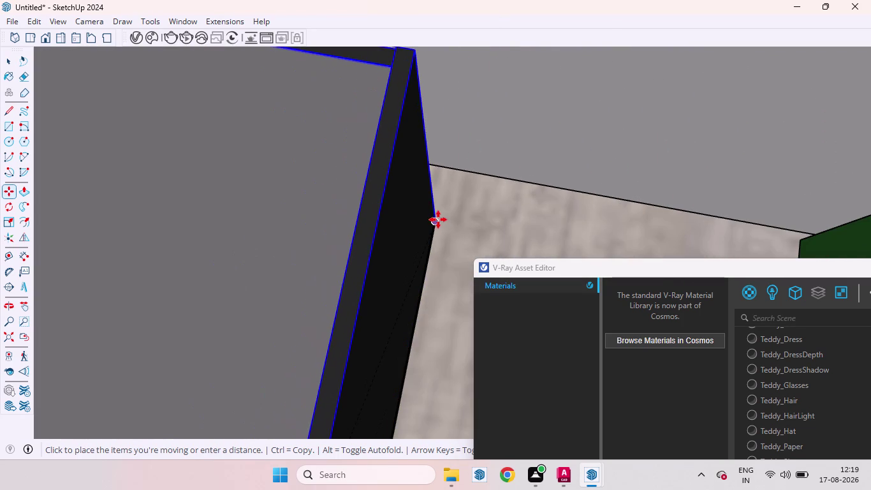
click(439, 219)
scroll(down, 3)
scroll(down, 3)
scroll(down, 3)
middle_drag(450, 171, 498, 51)
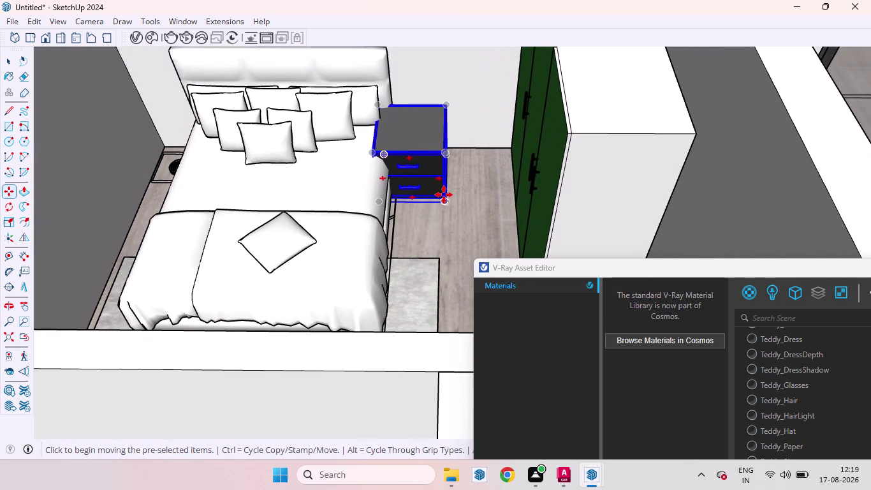
scroll(up, 3)
click(450, 228)
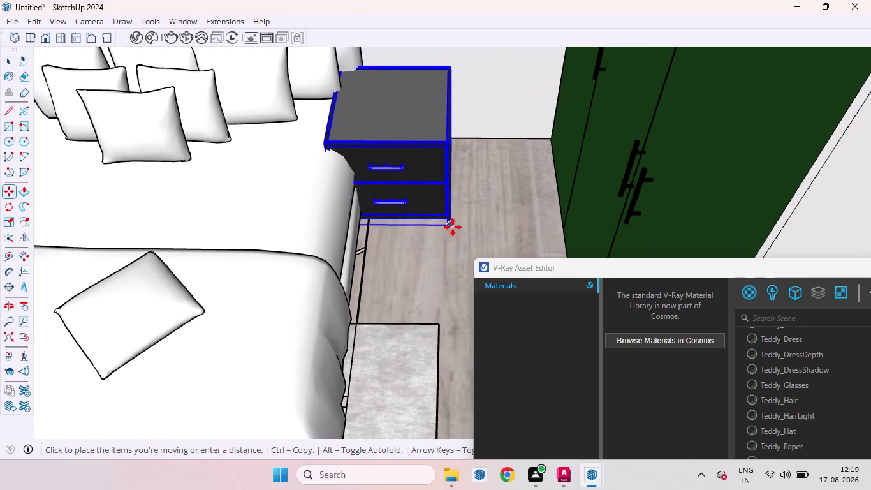
click(478, 230)
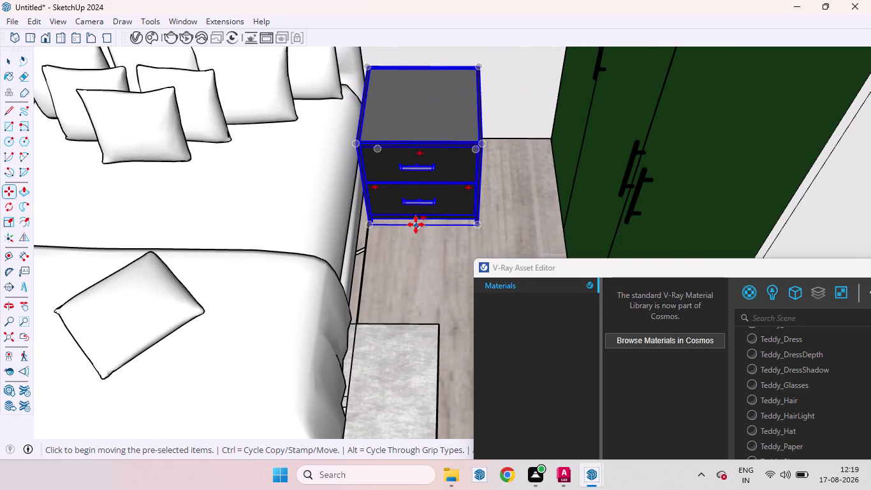
Place a copy of the nightstand on the other side of the bed.
click(372, 221)
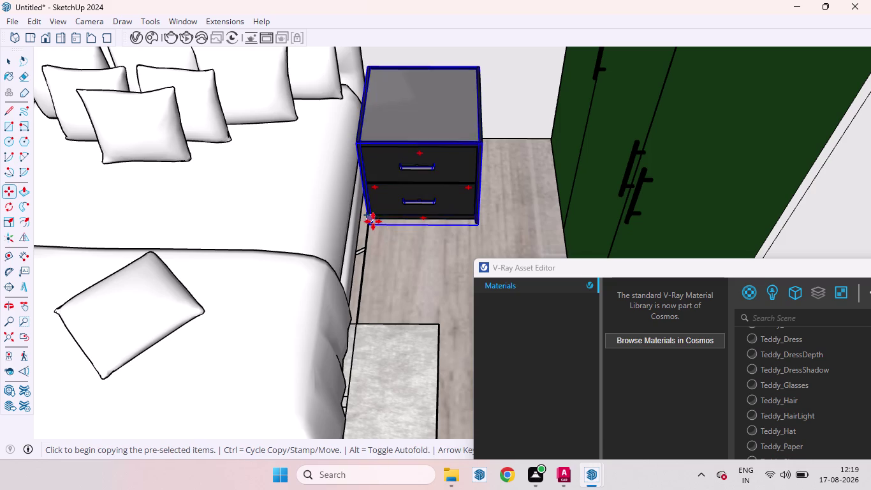
scroll(down, 3)
scroll(down, 3)
scroll(up, 3)
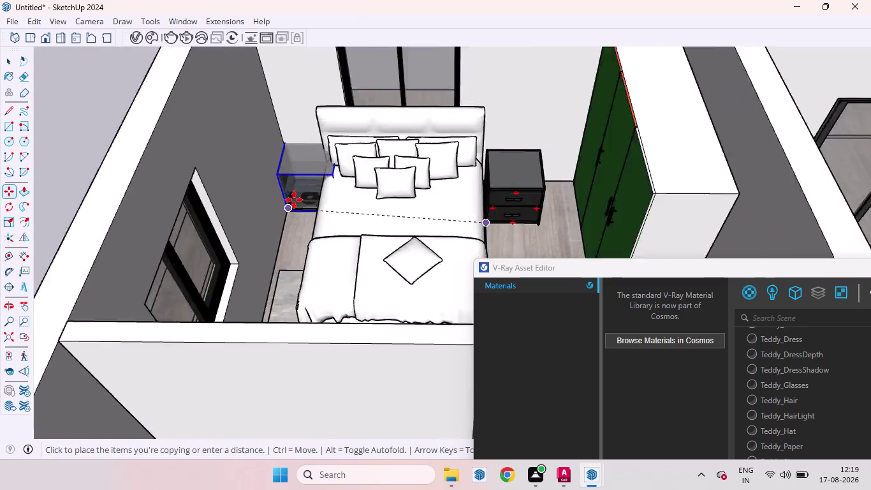
scroll(up, 3)
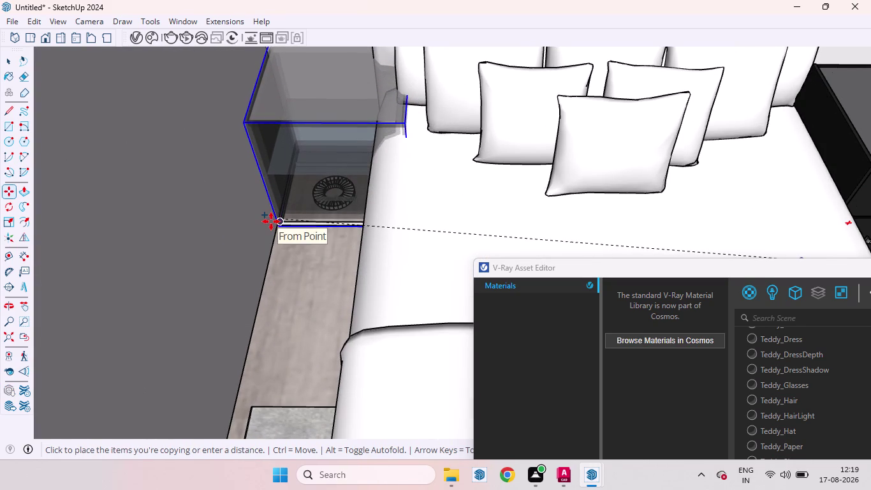
click(271, 221)
scroll(down, 3)
scroll(down, 3)
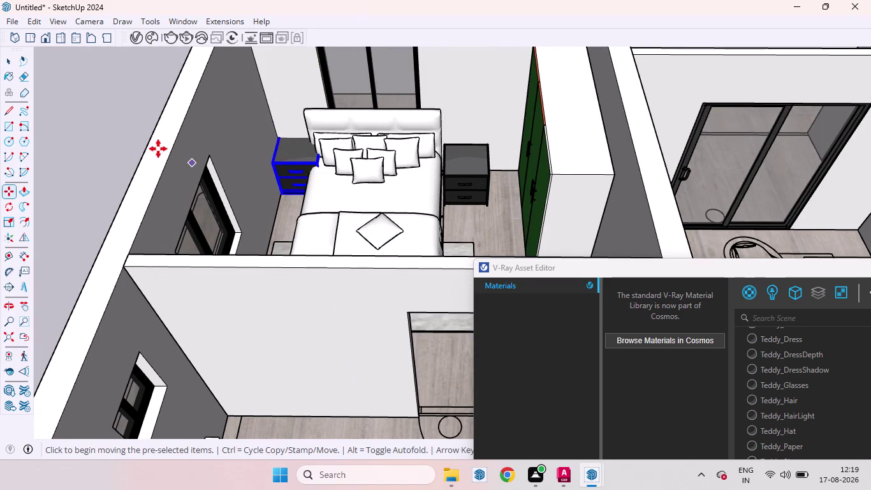
key(space)
click(117, 126)
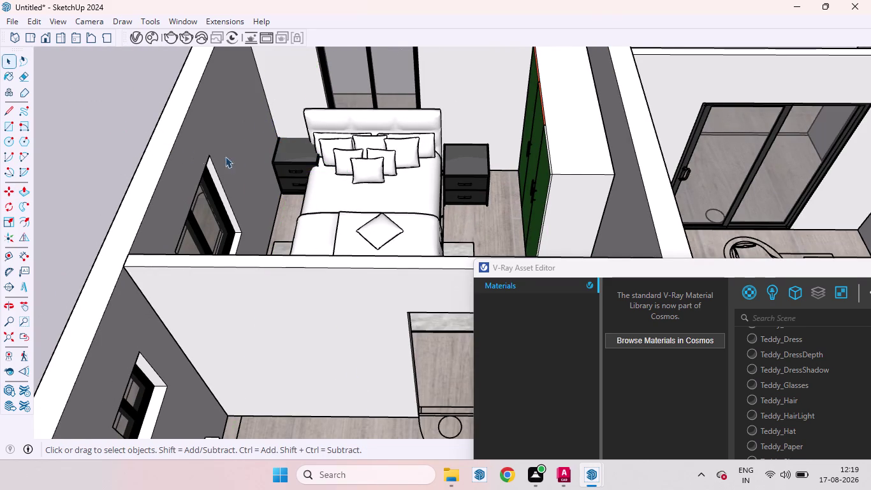
Zoom extents and orbit to a top-down view of the whole apartment.
scroll(up, 3)
middle_drag(261, 173, 290, 204)
scroll(up, 3)
scroll(down, 3)
scroll(up, 3)
middle_drag(275, 231, 277, 187)
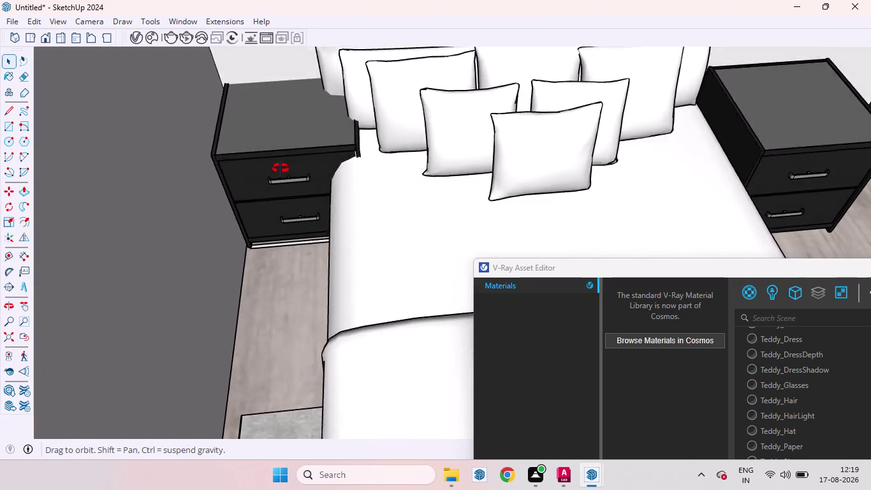
middle_drag(277, 186, 281, 142)
scroll(up, 3)
scroll(down, 3)
scroll(down, 3)
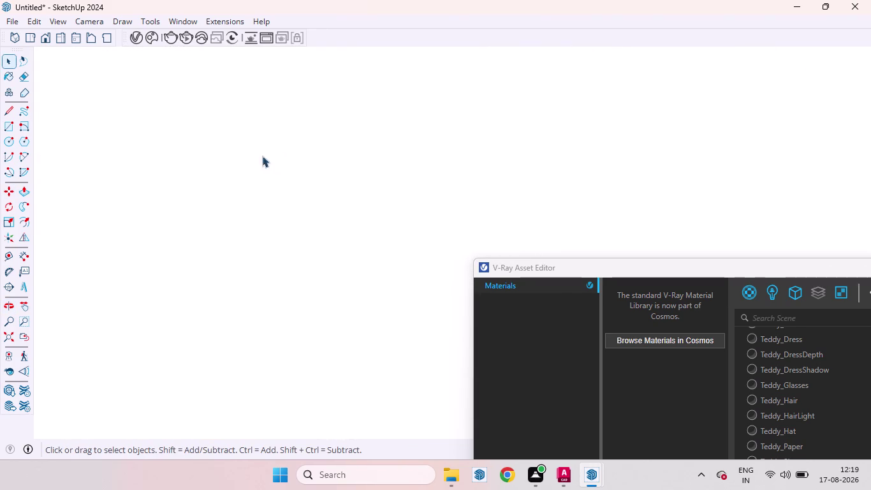
click(4, 332)
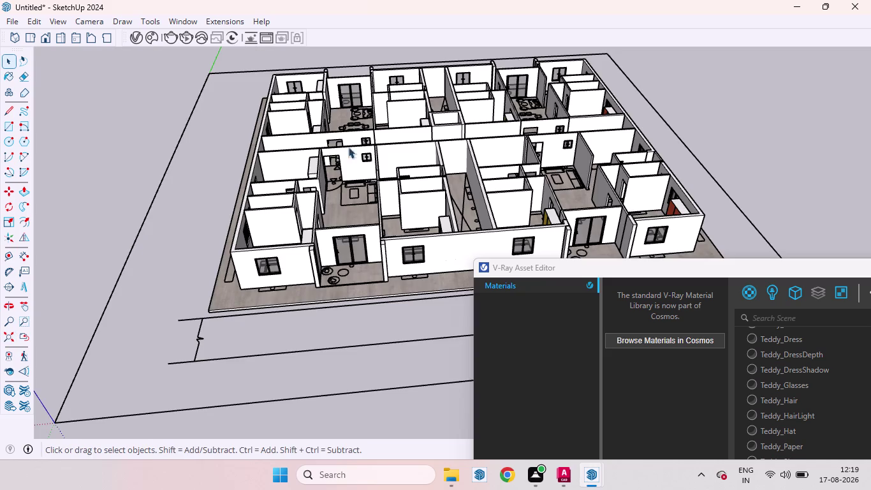
scroll(up, 3)
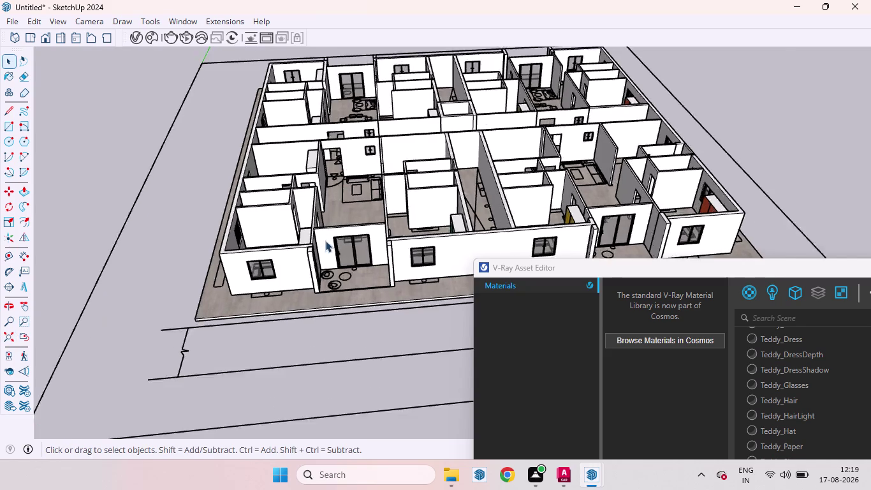
scroll(up, 3)
middle_drag(306, 167, 310, 346)
scroll(down, 3)
scroll(down, 3)
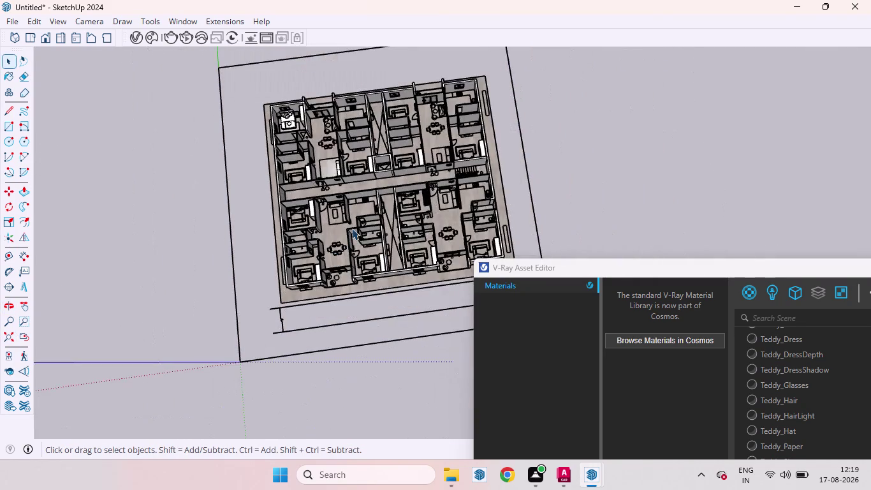
scroll(up, 3)
scroll(down, 3)
scroll(up, 3)
middle_drag(287, 162, 311, 101)
scroll(up, 3)
scroll(up, 3)
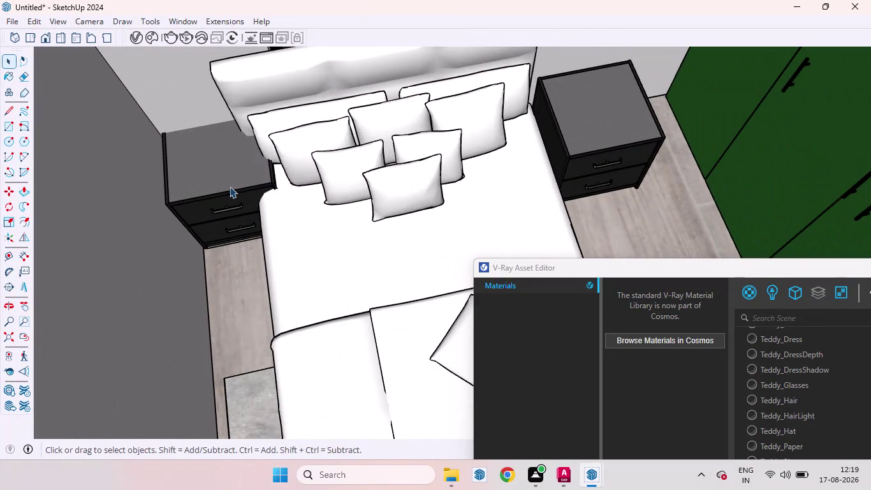
Scale the left nightstand down to fit the gap between bed and wall.
click(224, 186)
key(s)
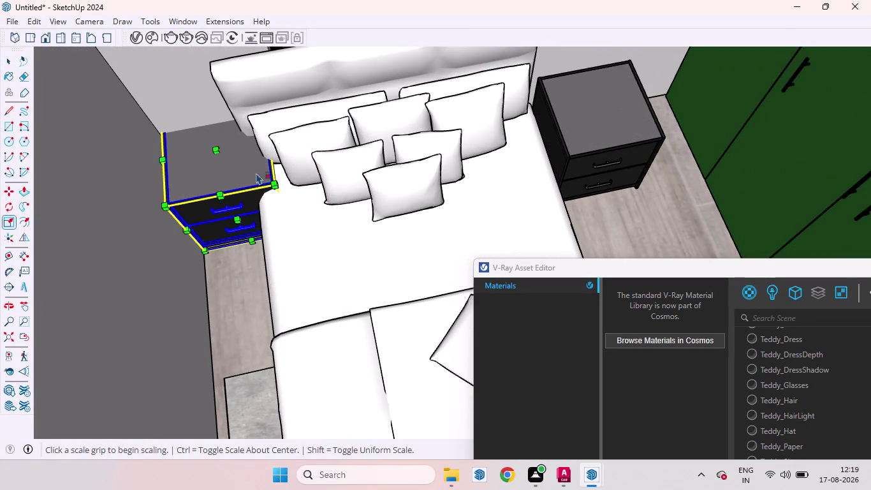
drag(276, 167, 263, 167)
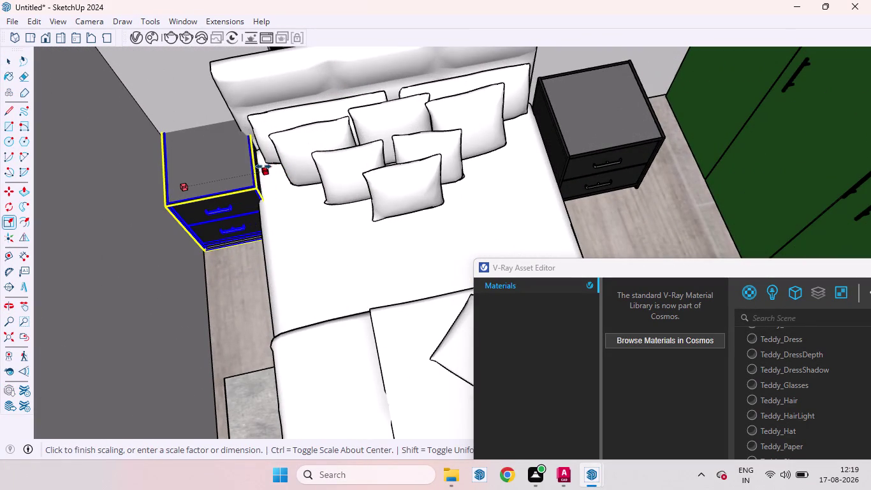
drag(263, 167, 250, 172)
drag(200, 157, 207, 176)
scroll(down, 3)
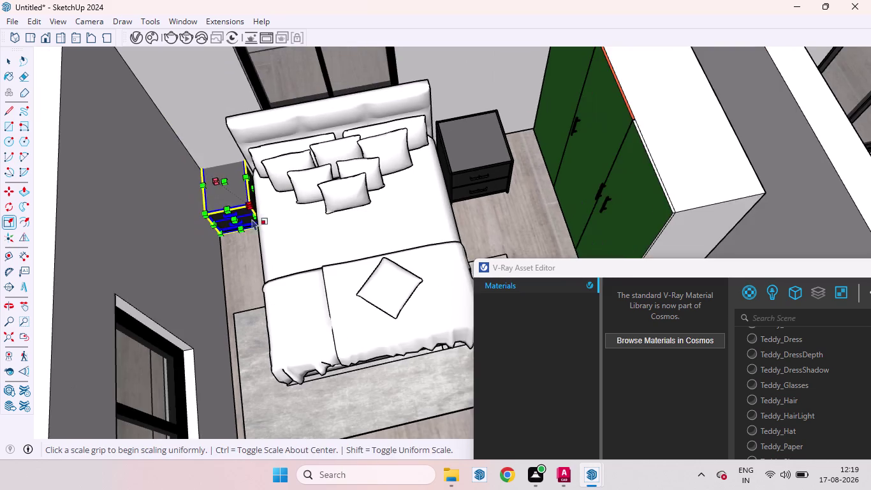
middle_drag(254, 224, 236, 142)
scroll(down, 3)
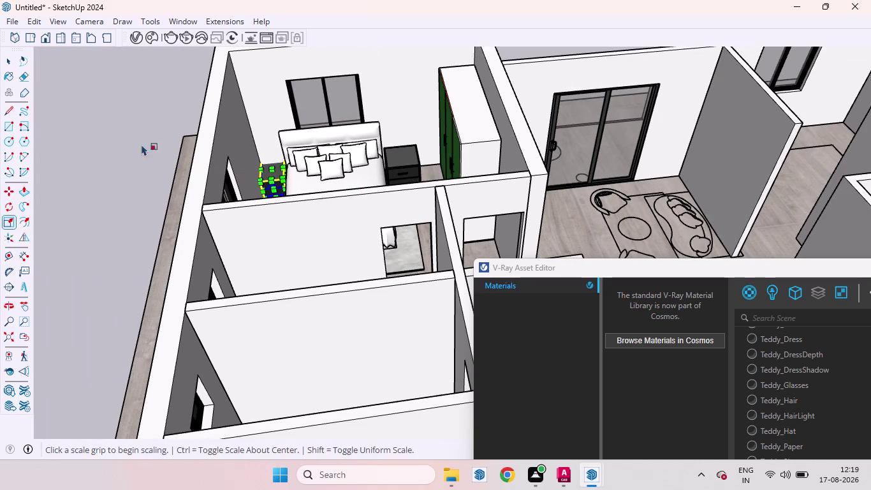
key(space)
click(106, 139)
Delete the nightstand on the bed's right side.
scroll(up, 3)
middle_drag(401, 181, 403, 158)
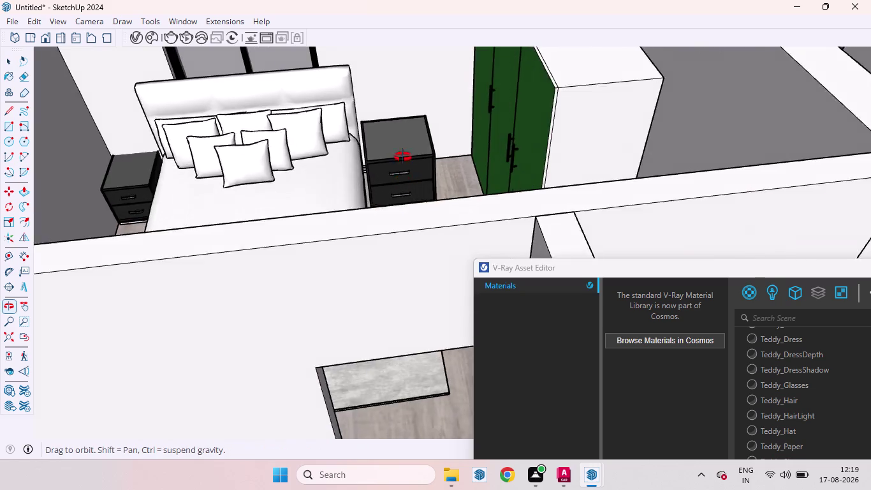
middle_drag(403, 158, 398, 201)
click(398, 170)
key(Delete)
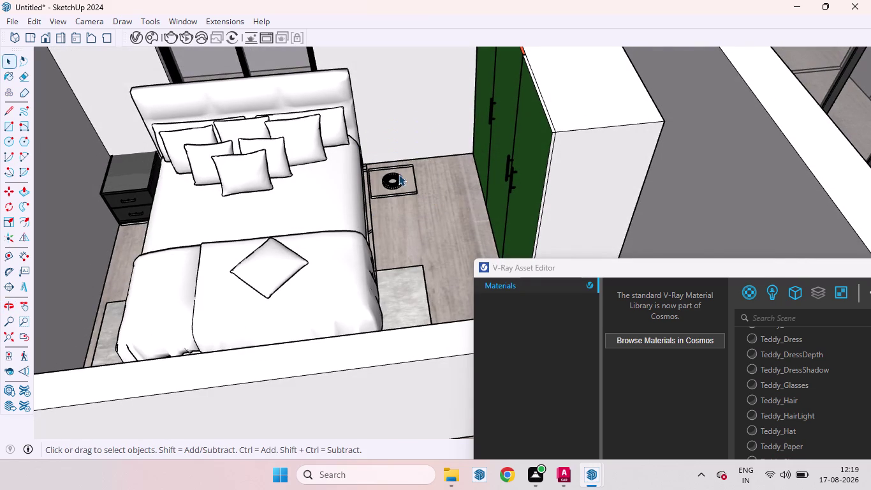
Copy the smaller left nightstand over to the bed's right side.
click(135, 183)
key(m)
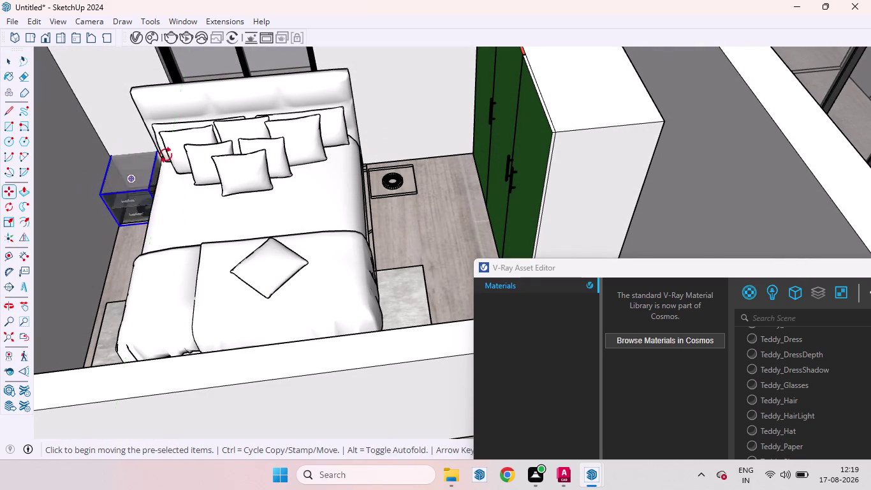
click(146, 189)
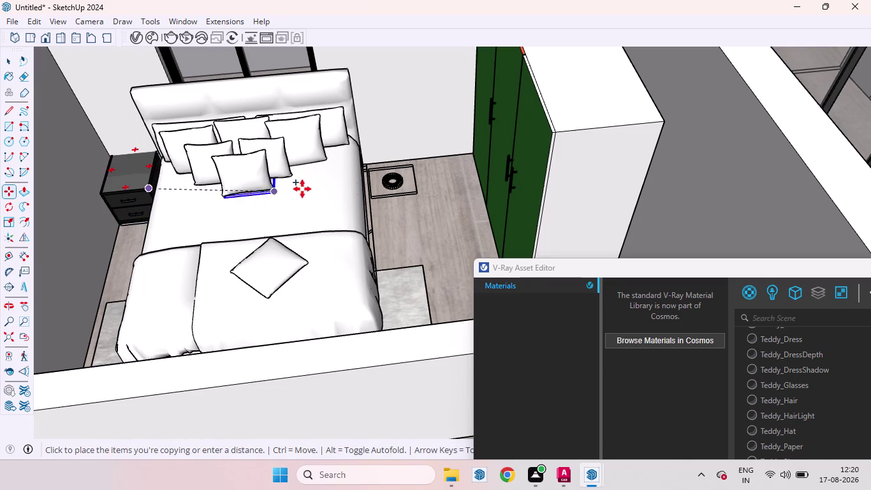
key(Right)
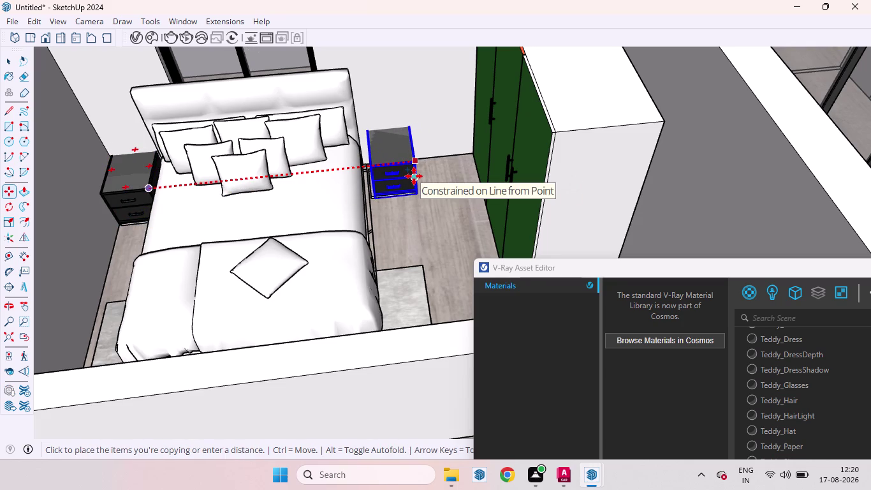
click(414, 176)
scroll(down, 3)
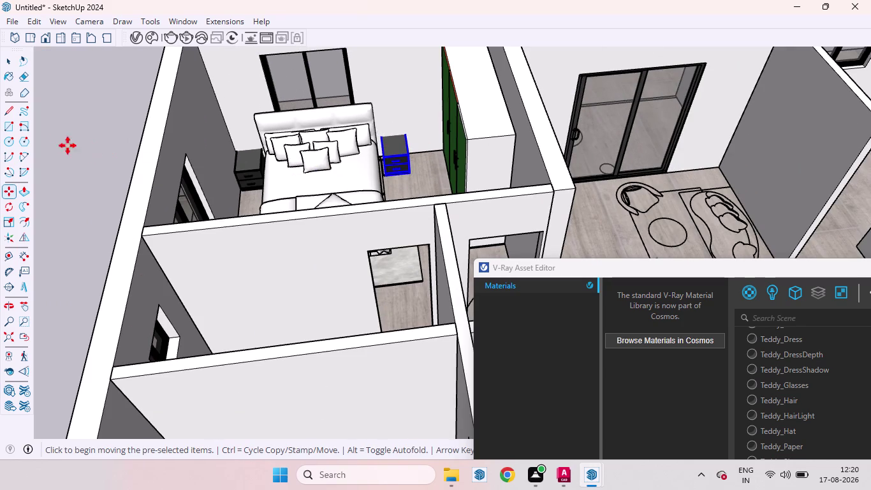
key(space)
Narrow the copied nightstand's width by dragging its side scale grips.
key(s)
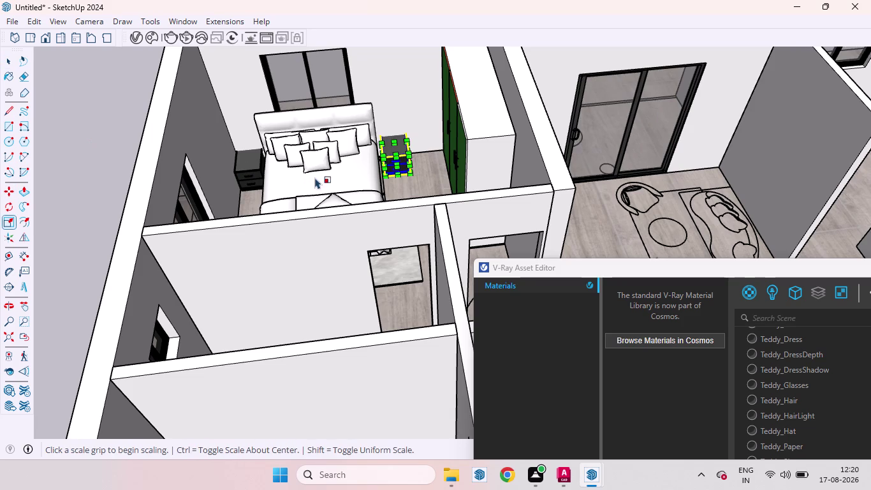
scroll(up, 3)
click(362, 175)
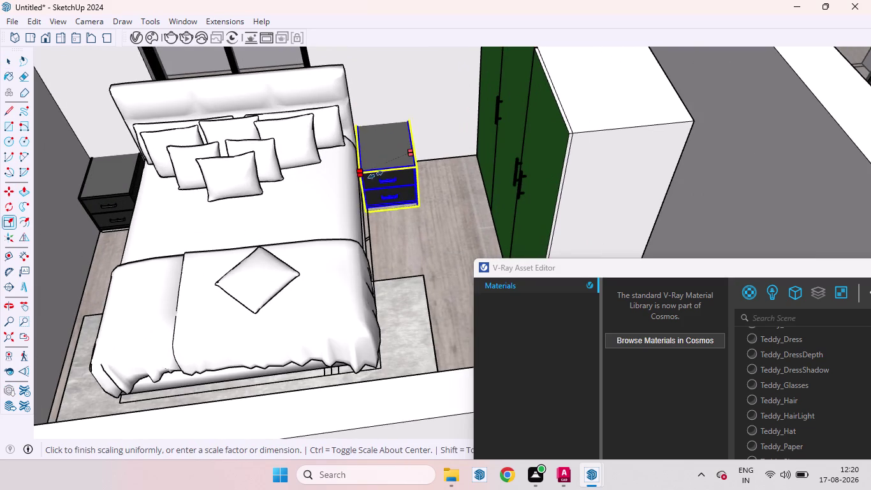
key(ctrl+z)
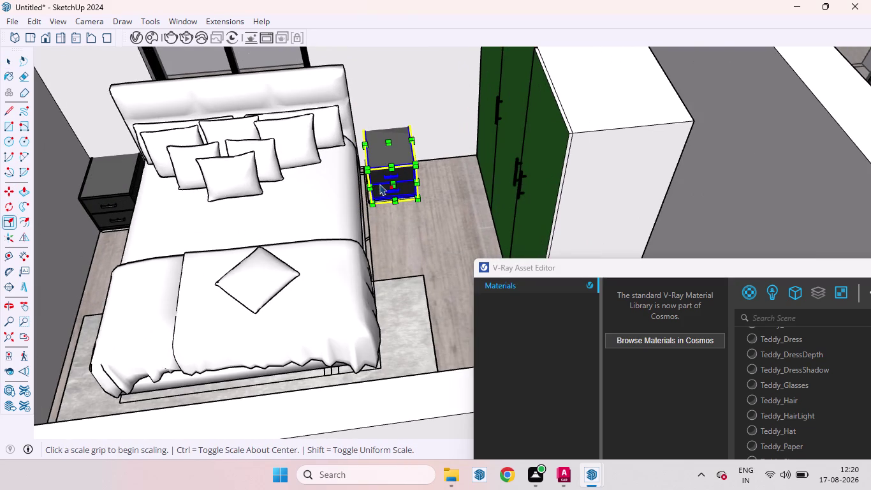
scroll(up, 3)
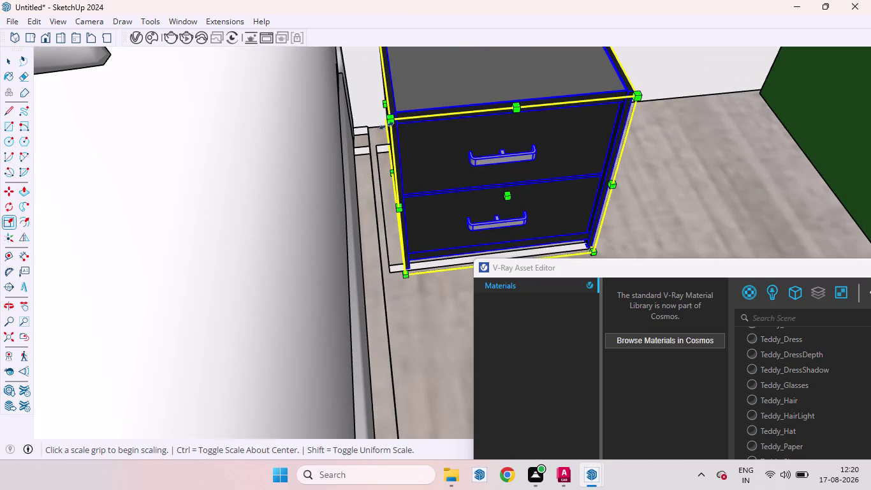
drag(381, 104, 370, 102)
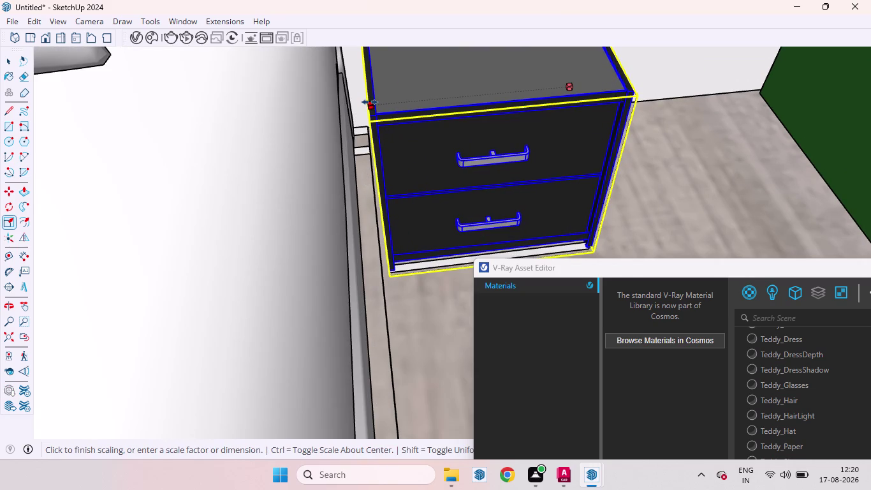
drag(369, 102, 368, 102)
scroll(down, 3)
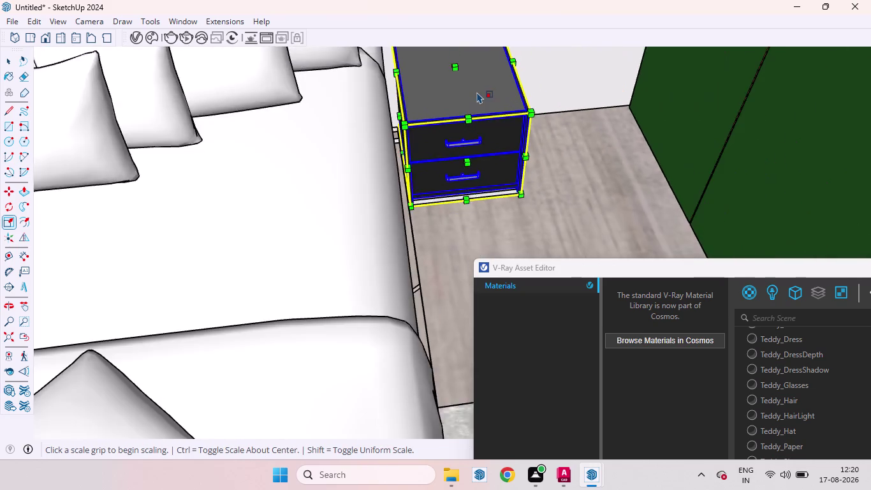
scroll(down, 3)
scroll(down, 3)
key(space)
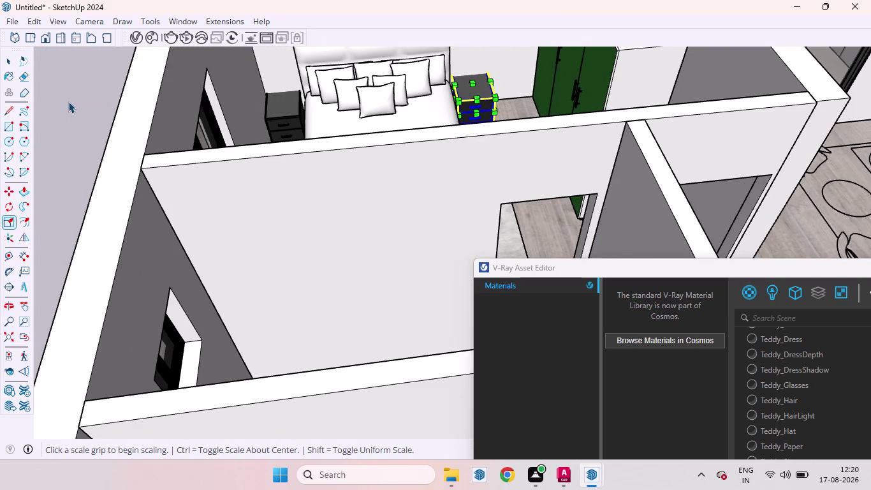
click(67, 101)
Orbit back in close to the bed and the slimmer right nightstand.
scroll(up, 3)
scroll(down, 3)
scroll(down, 3)
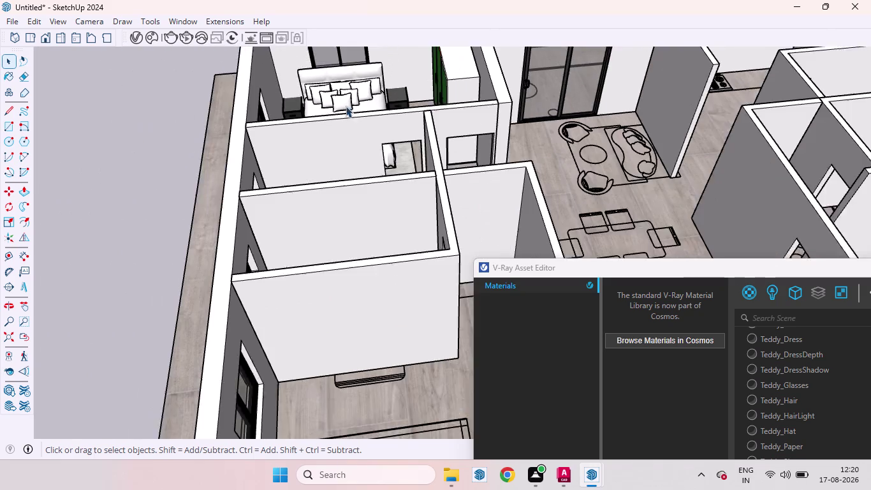
scroll(down, 3)
scroll(up, 3)
middle_drag(385, 140, 372, 143)
scroll(up, 3)
middle_drag(438, 151, 437, 202)
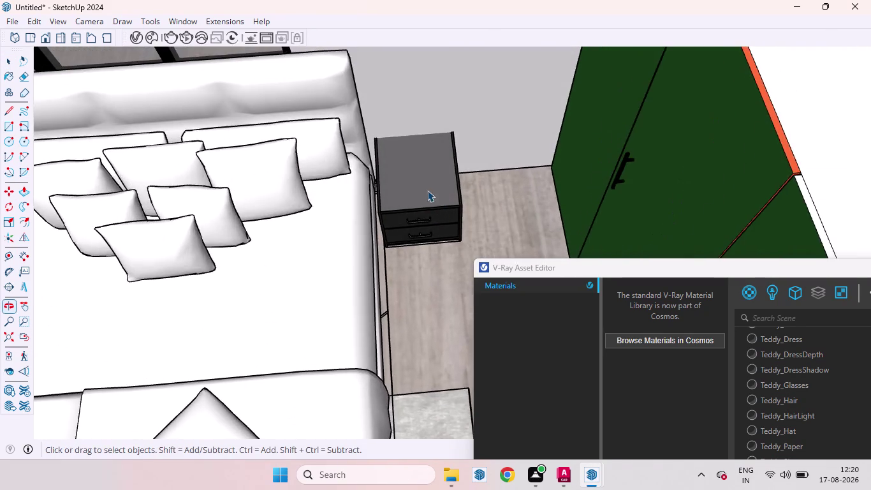
scroll(down, 3)
scroll(up, 3)
Move the right nightstand along the green axis to line up with the headboard.
click(438, 186)
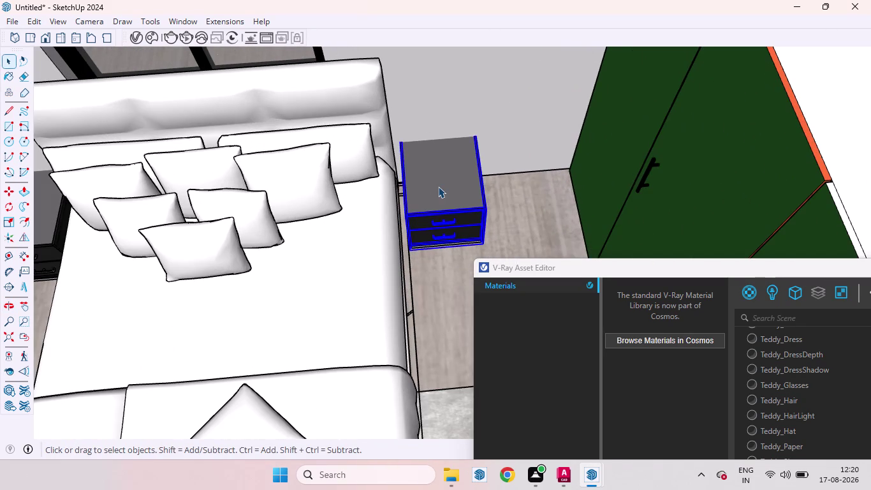
key(m)
click(439, 186)
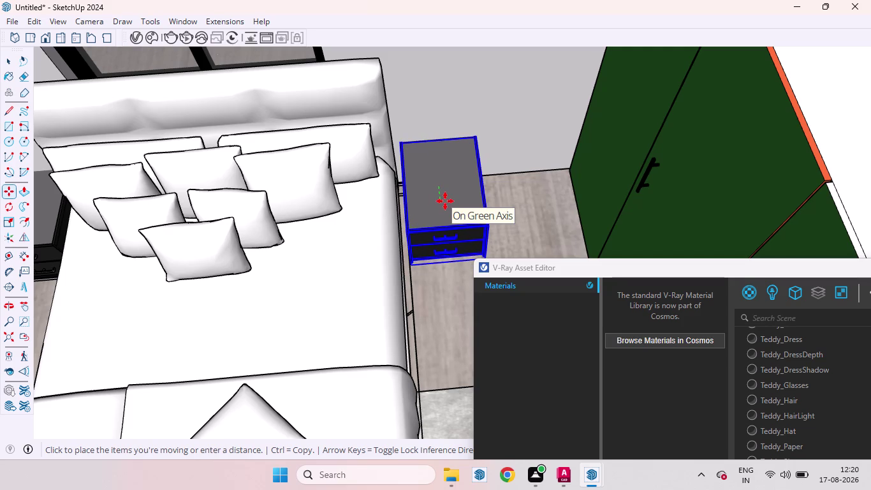
click(445, 201)
scroll(down, 3)
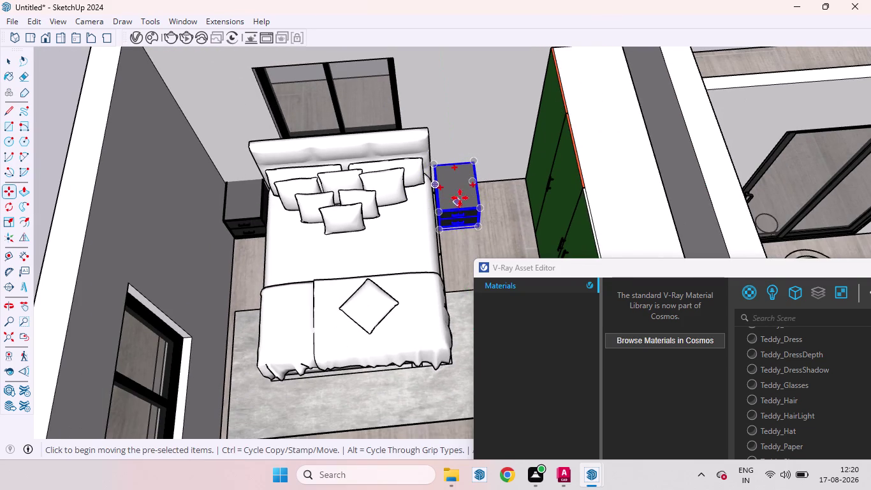
key(space)
click(49, 131)
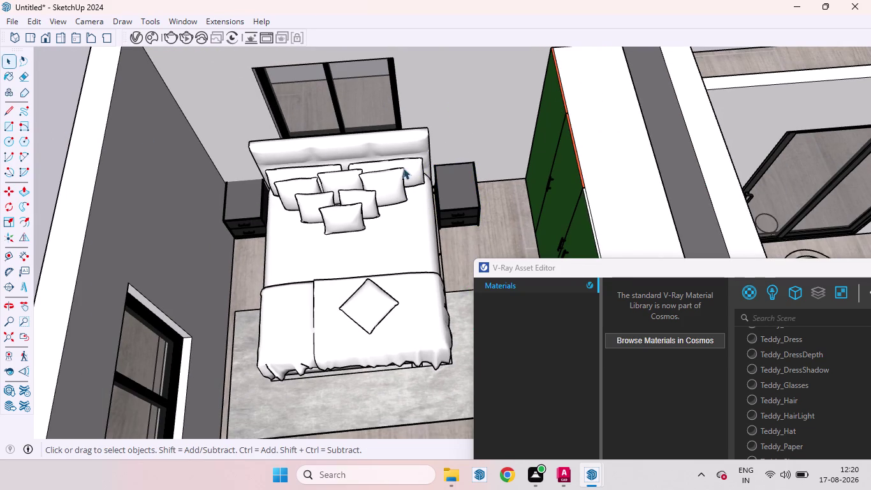
scroll(up, 3)
middle_drag(464, 213, 428, 180)
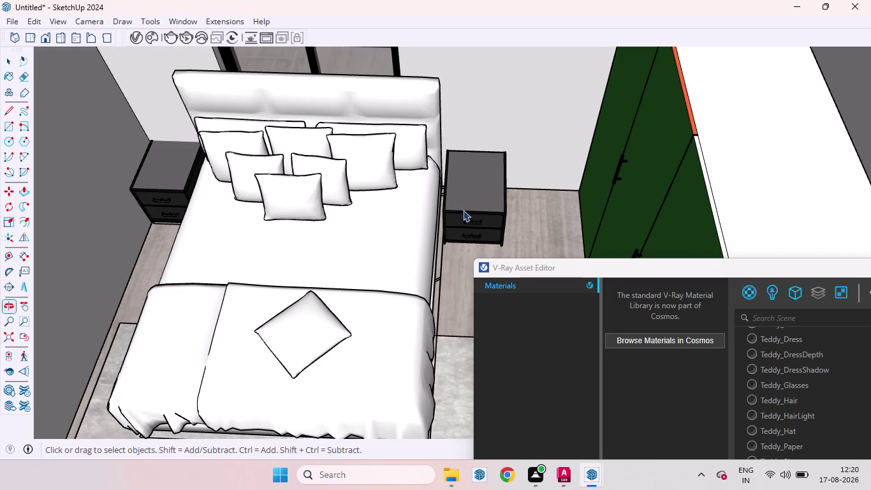
scroll(up, 3)
scroll(down, 3)
scroll(up, 3)
middle_drag(489, 204, 500, 289)
scroll(down, 3)
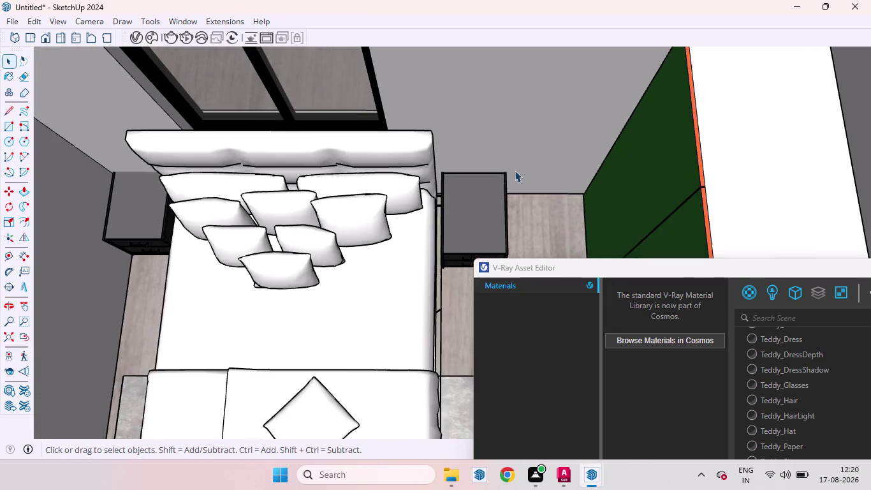
scroll(down, 3)
Move the left nightstand to line up with the right one.
click(314, 198)
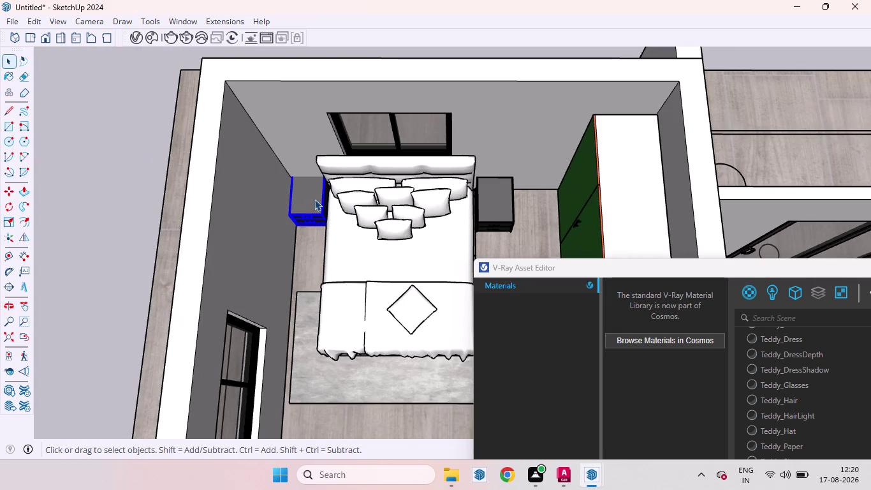
key(m)
click(314, 199)
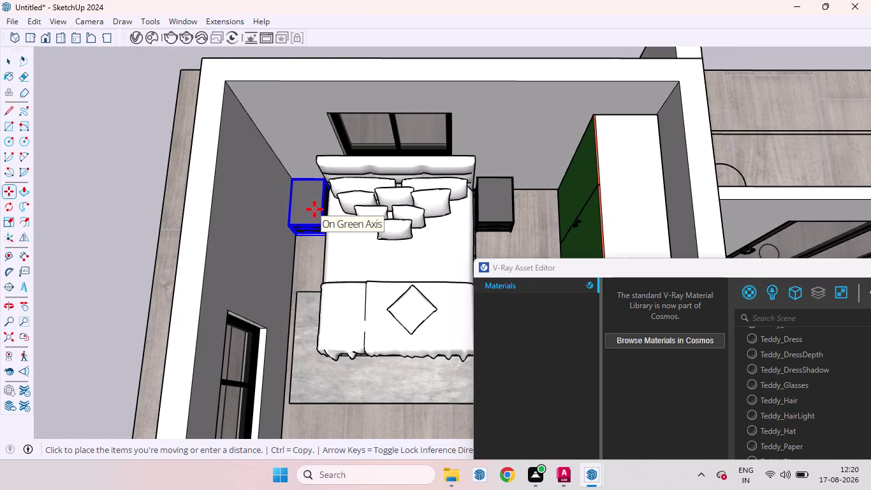
click(314, 209)
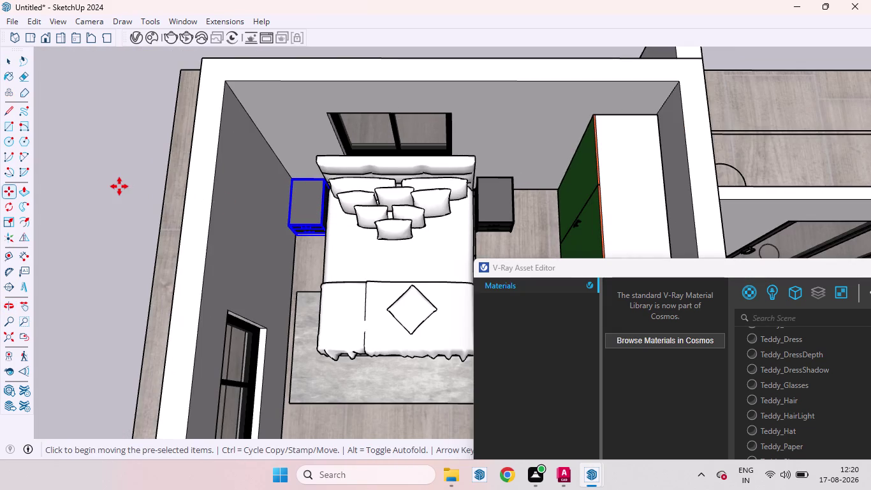
key(space)
click(119, 187)
scroll(down, 3)
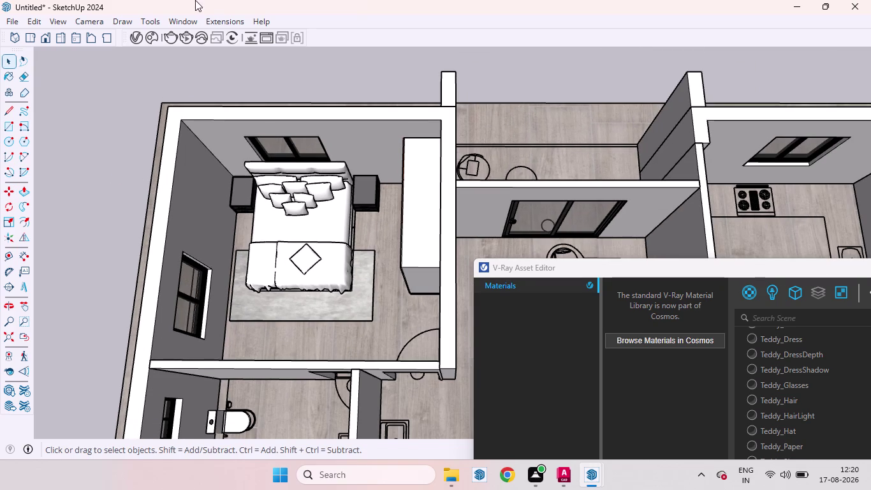
click(176, 21)
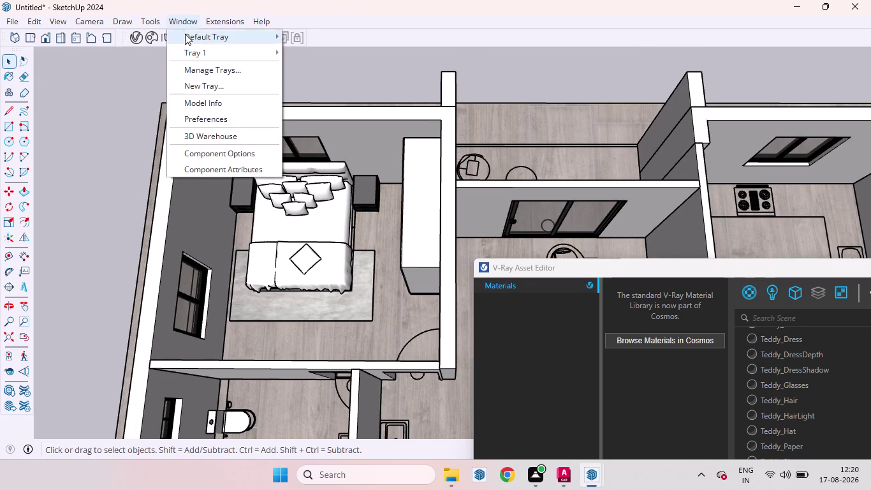
click(211, 132)
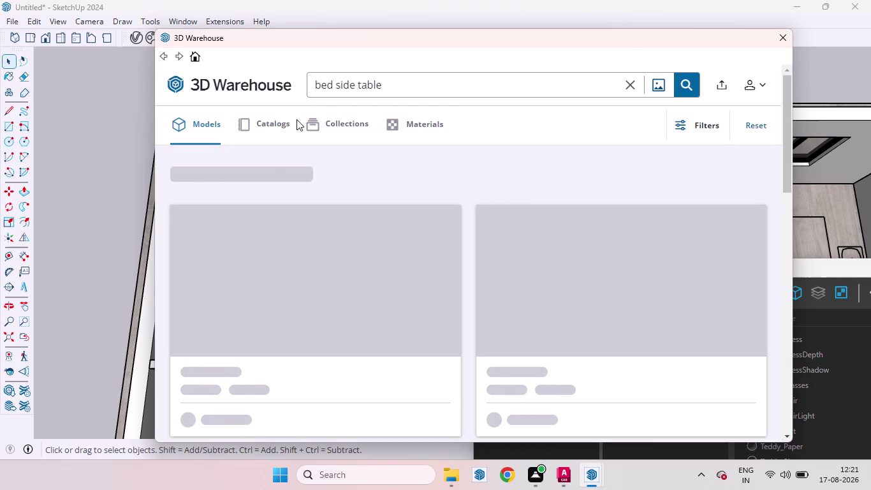
click(354, 87)
key(BackSpace)
key(BackSpace)
key(BackSpace)
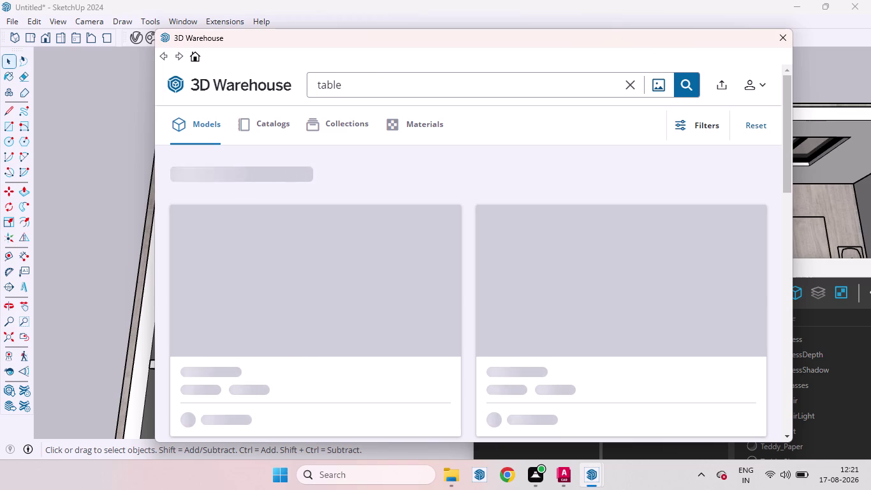
text(sofa)
key(Return)
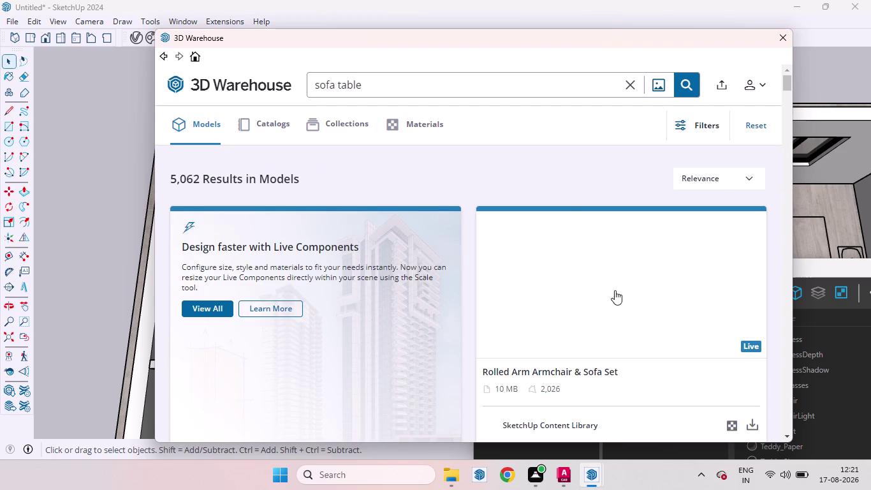
scroll(down, 3)
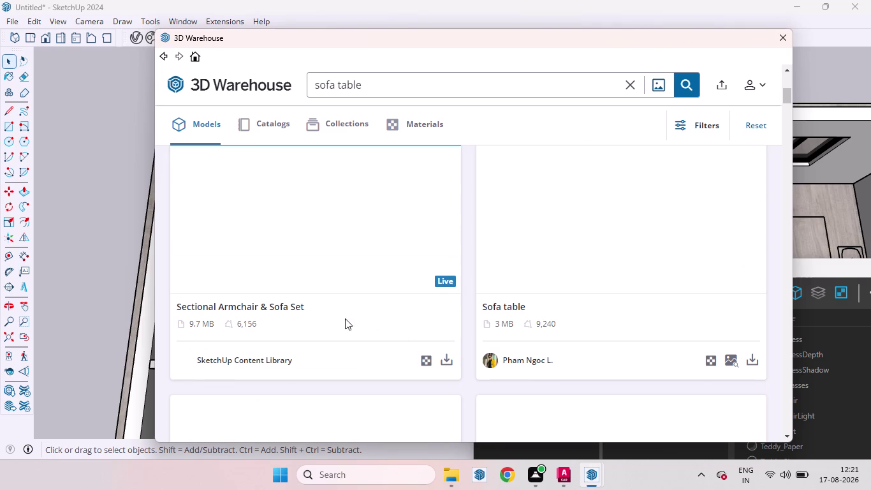
scroll(down, 3)
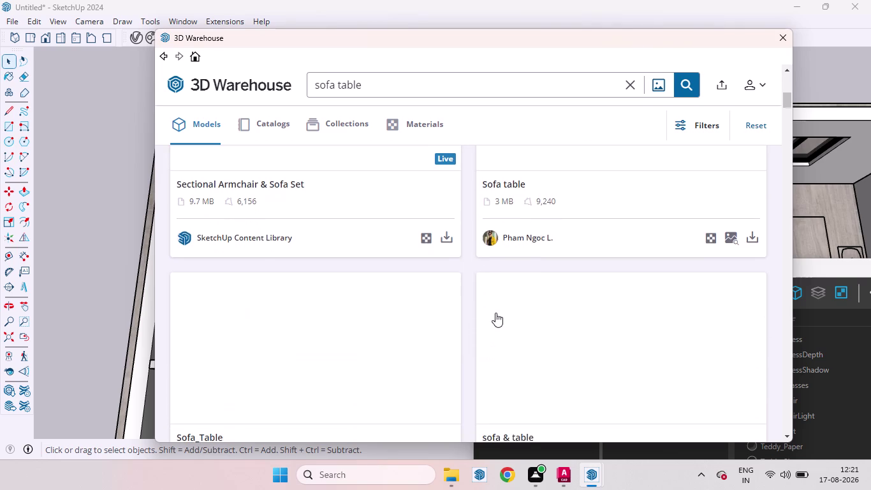
scroll(down, 3)
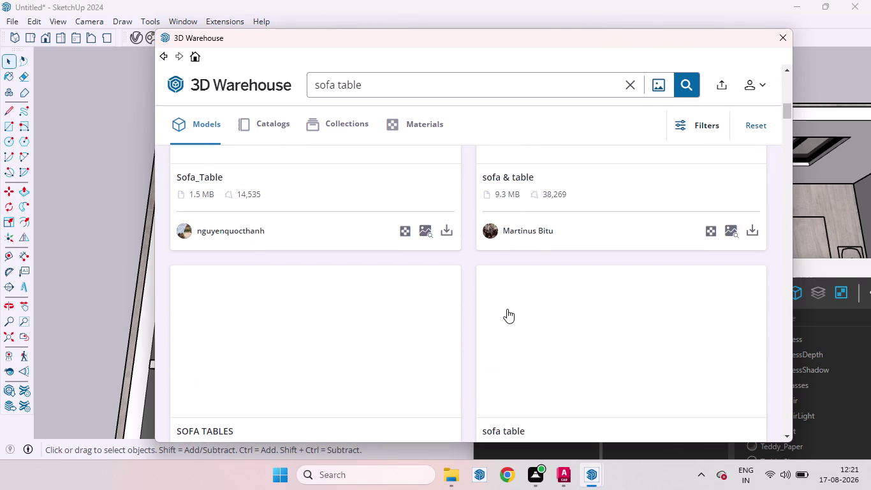
scroll(up, 3)
scroll(up, 3)
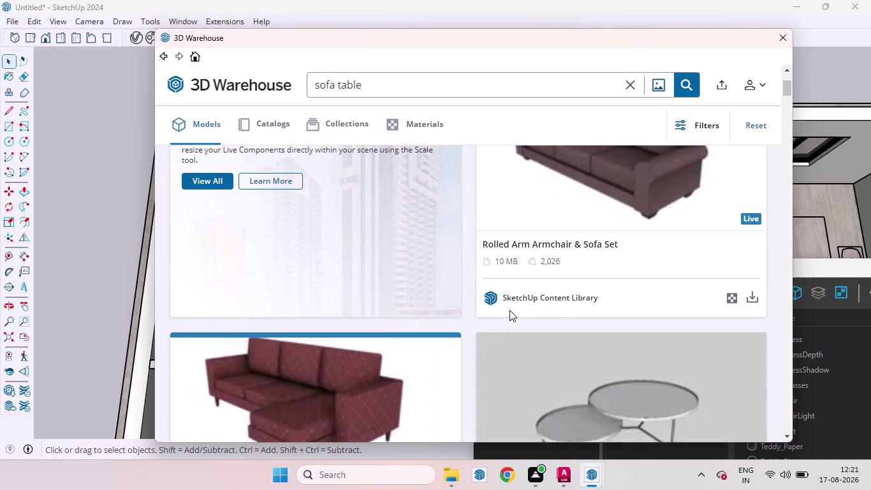
scroll(down, 3)
scroll(down, 3)
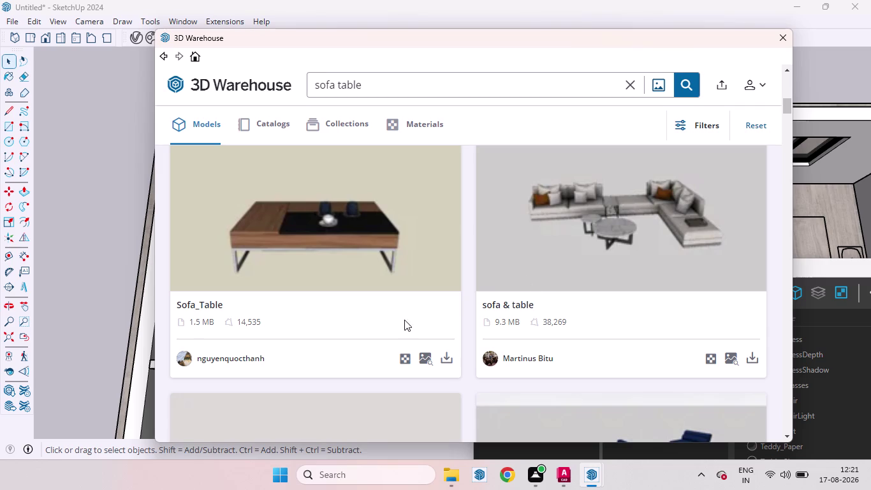
scroll(down, 3)
scroll(down, 3)
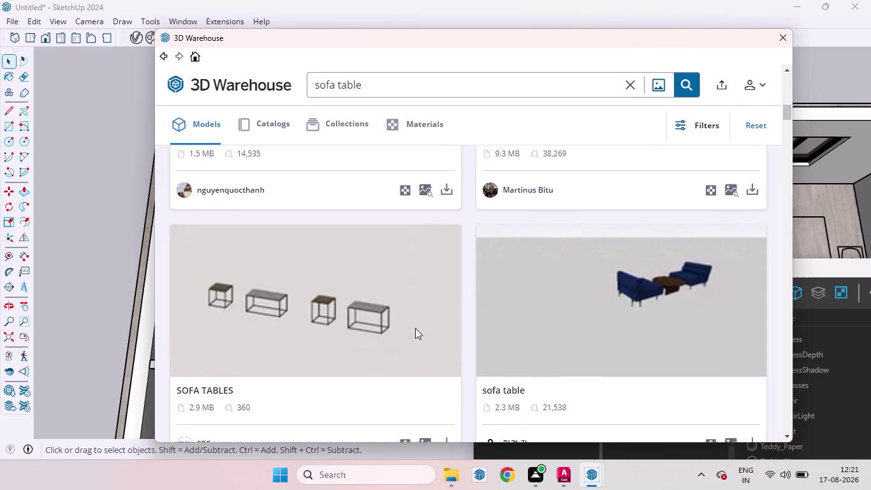
scroll(down, 3)
scroll(down, 3)
scroll(down, 3)
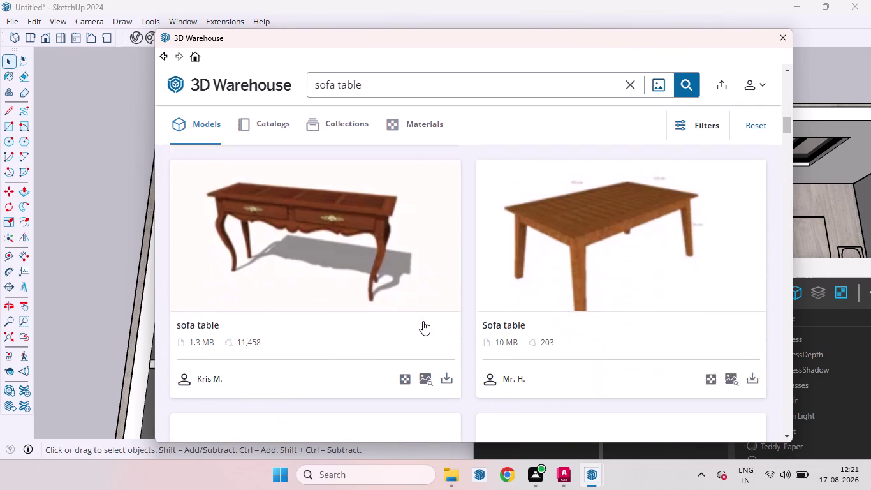
scroll(down, 3)
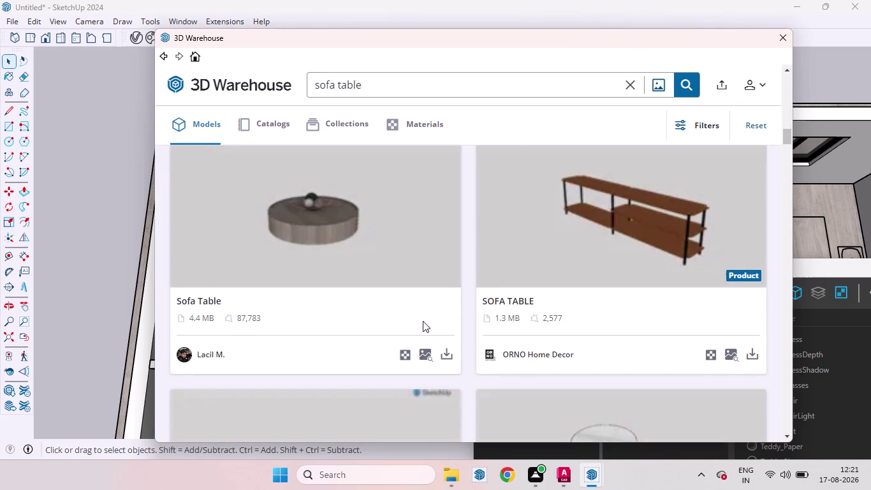
scroll(down, 3)
scroll(down, 3)
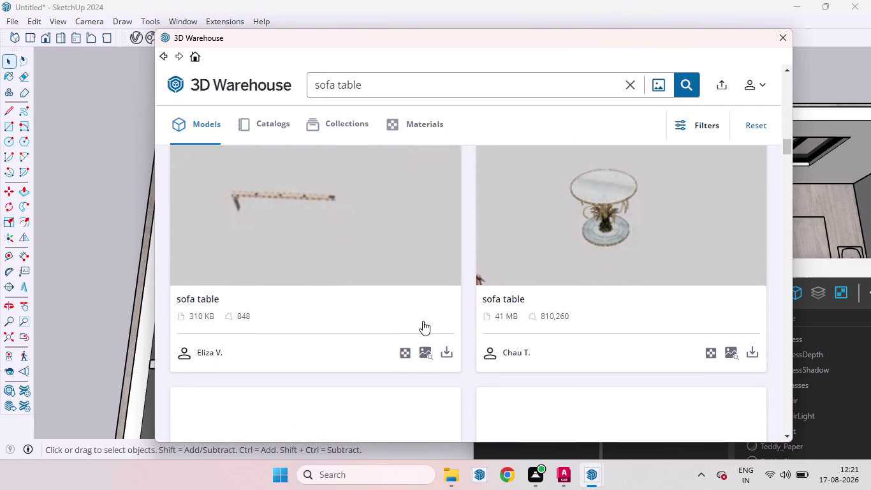
scroll(down, 3)
scroll(down, 3)
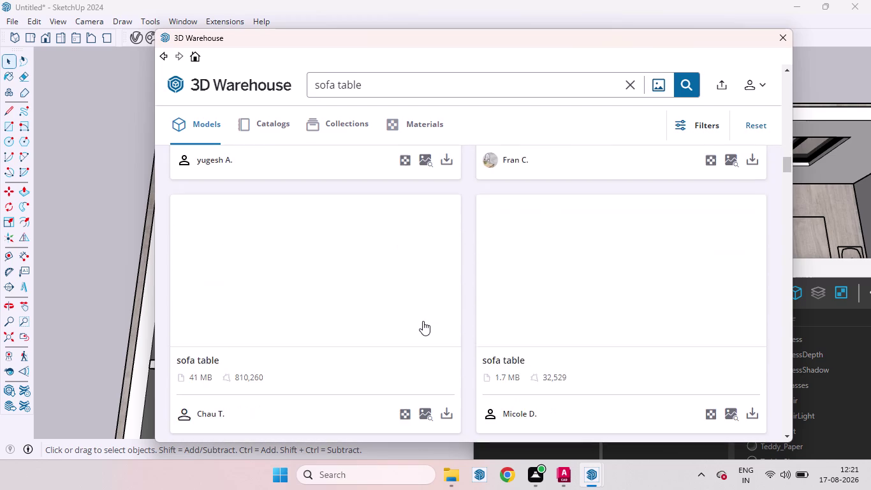
scroll(up, 3)
scroll(down, 3)
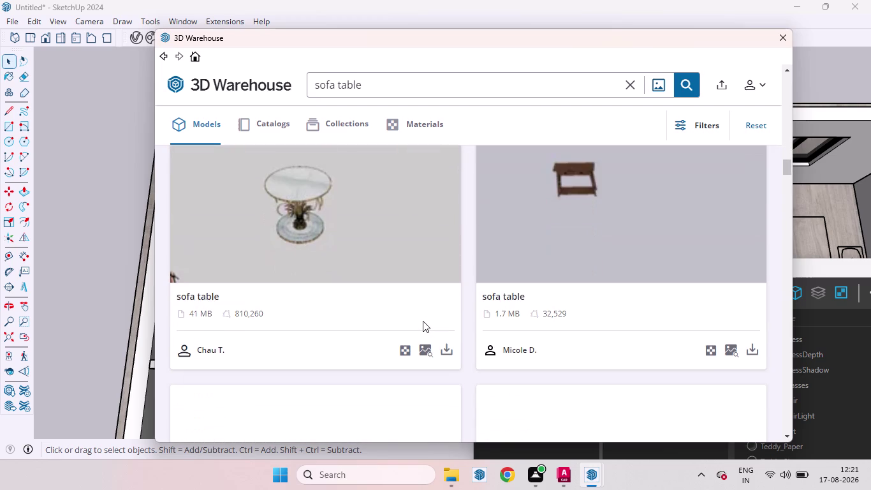
scroll(down, 3)
scroll(down, 3)
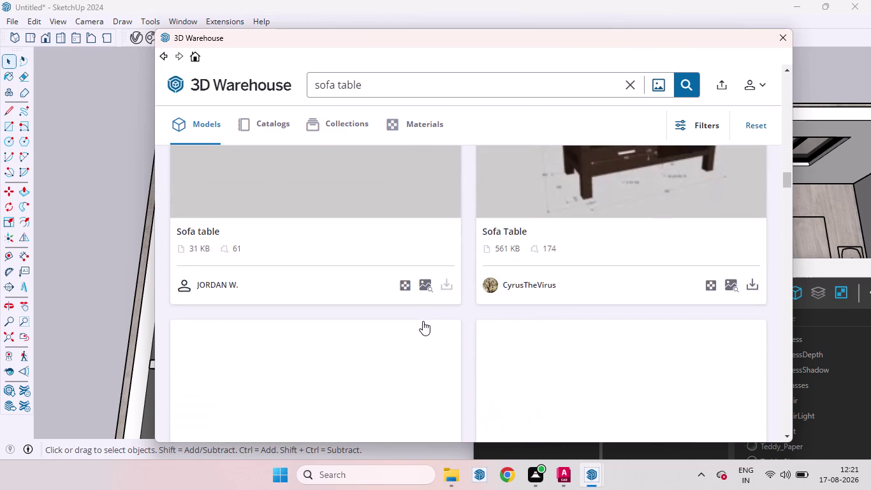
scroll(down, 3)
scroll(up, 3)
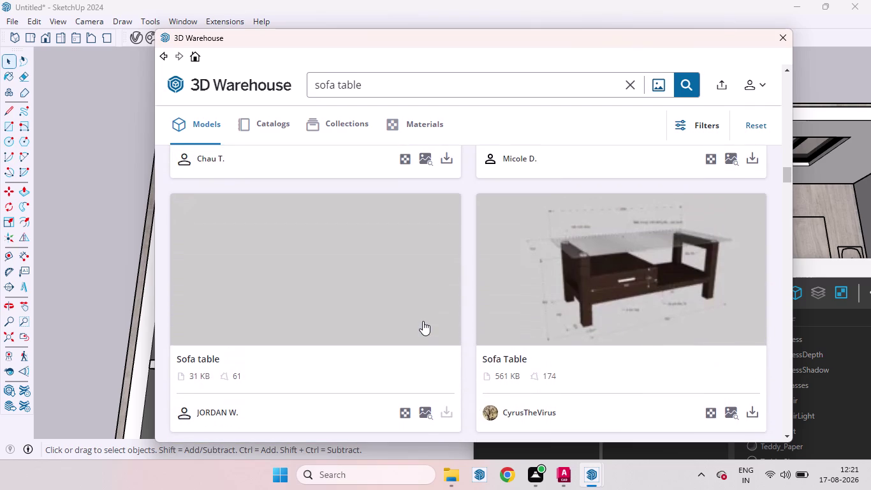
scroll(down, 3)
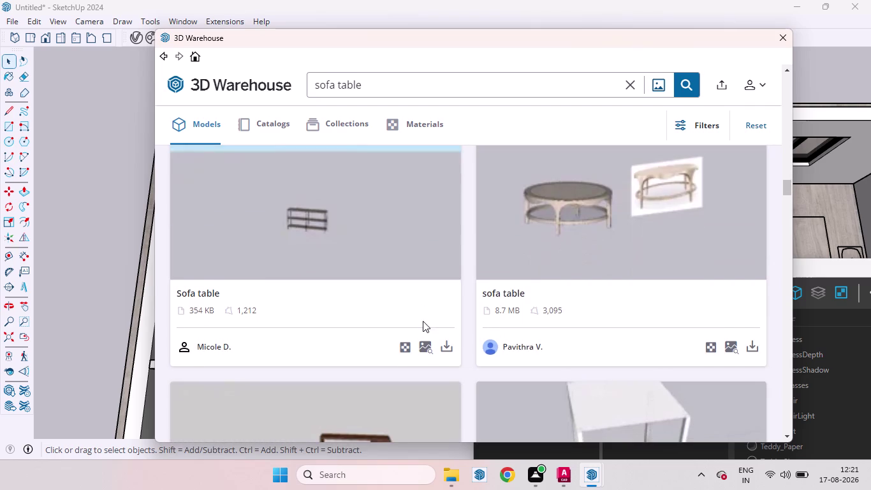
scroll(down, 3)
scroll(down, 3)
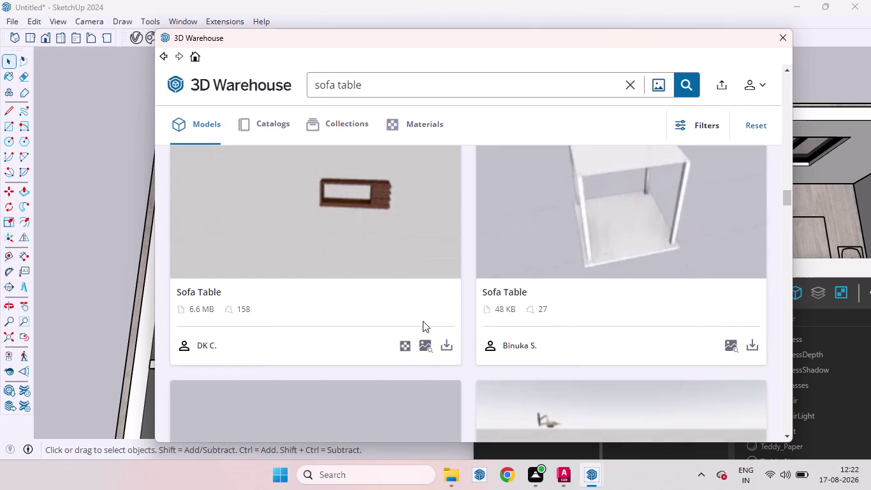
scroll(down, 3)
scroll(down, 3)
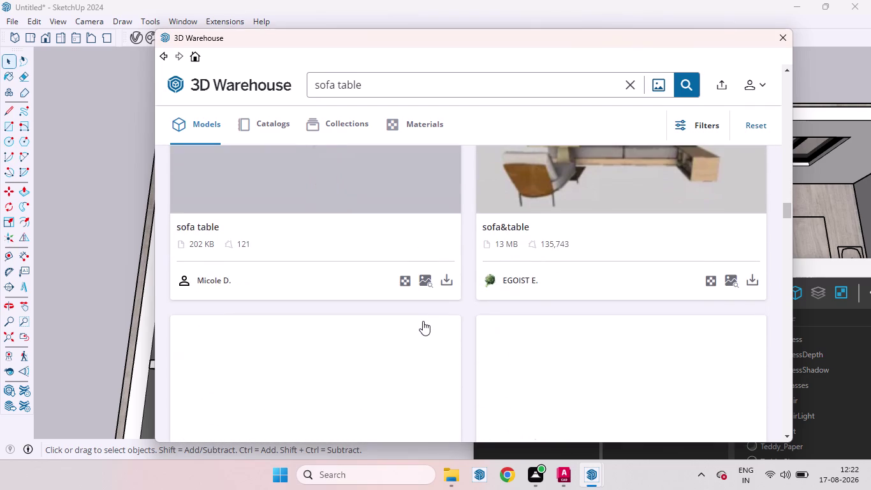
scroll(up, 3)
scroll(up, 3)
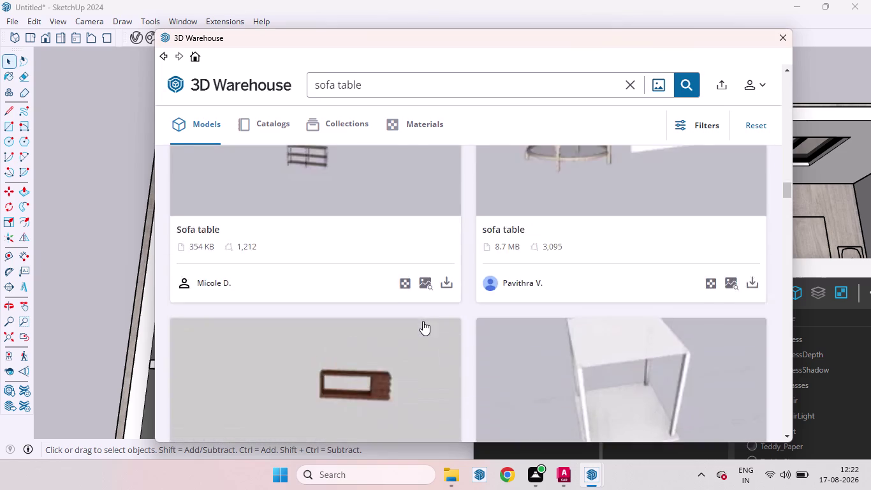
scroll(up, 3)
scroll(up, 3)
scroll(up, 3)
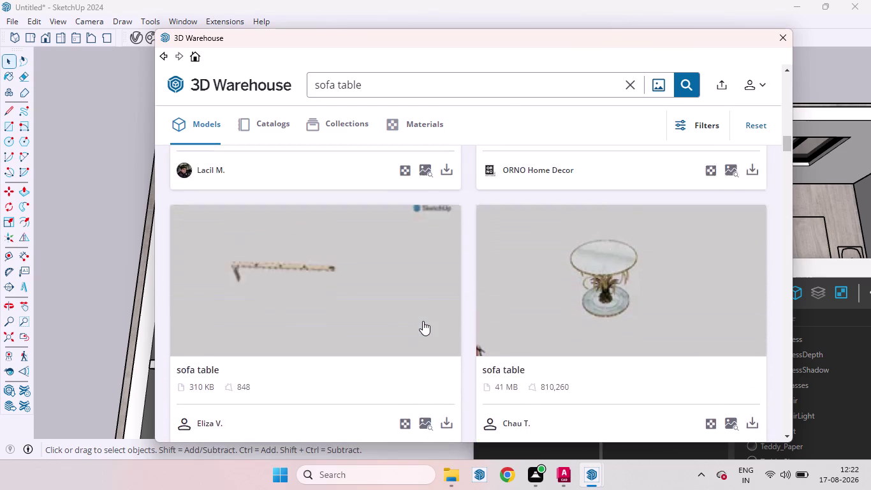
scroll(up, 3)
scroll(up, 3)
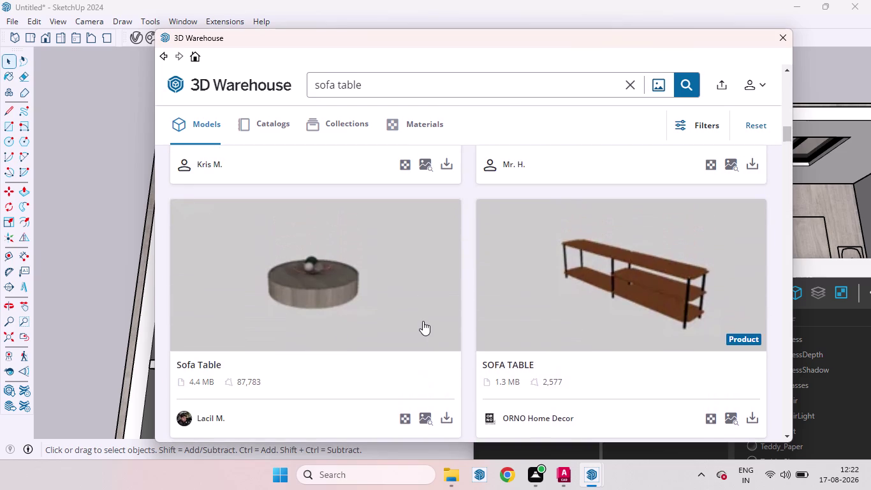
scroll(up, 3)
scroll(up, 3)
scroll(up, 3)
scroll(up, 3)
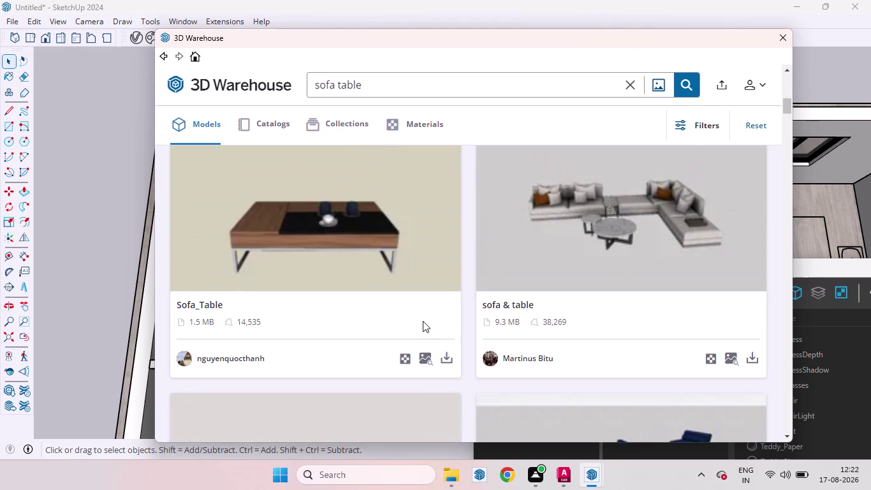
click(443, 357)
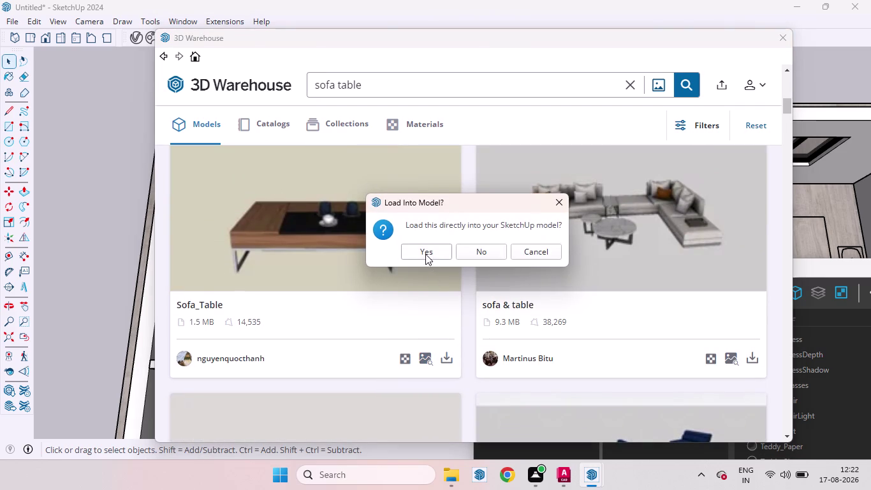
Load the Sofa_Table model into the model and place it on the living room rug.
click(424, 252)
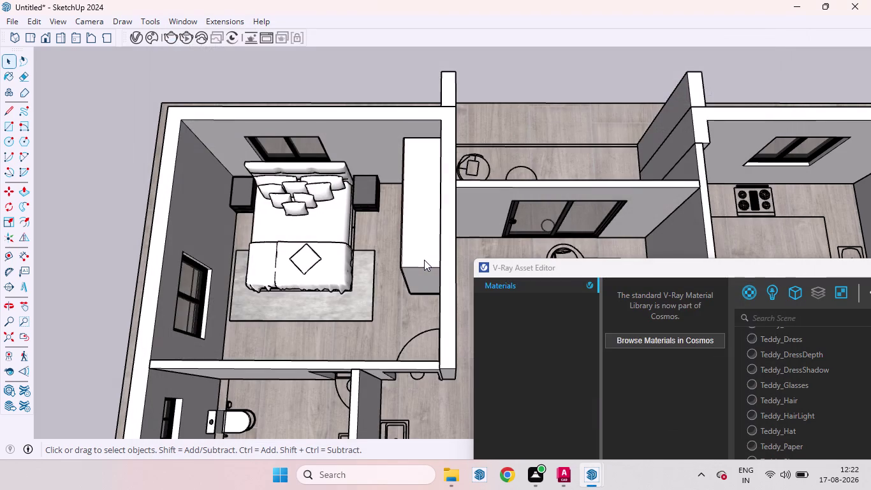
scroll(down, 3)
scroll(down, 3)
scroll(down, 3)
scroll(up, 3)
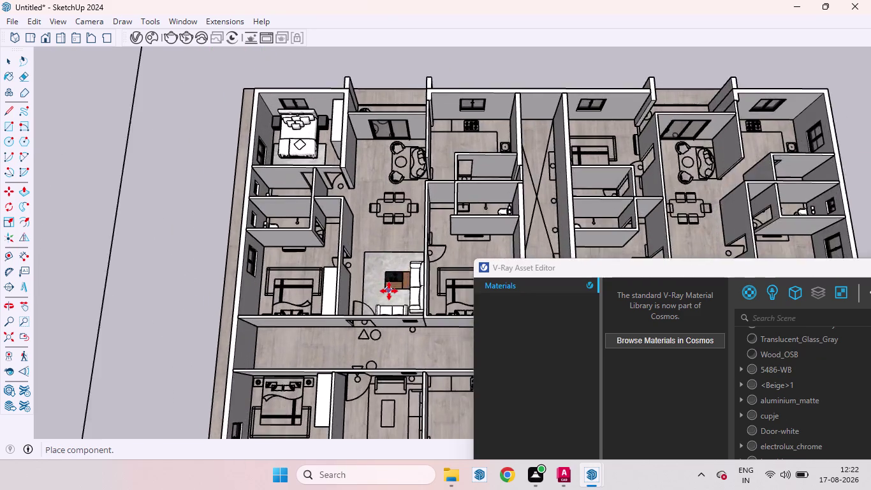
scroll(up, 3)
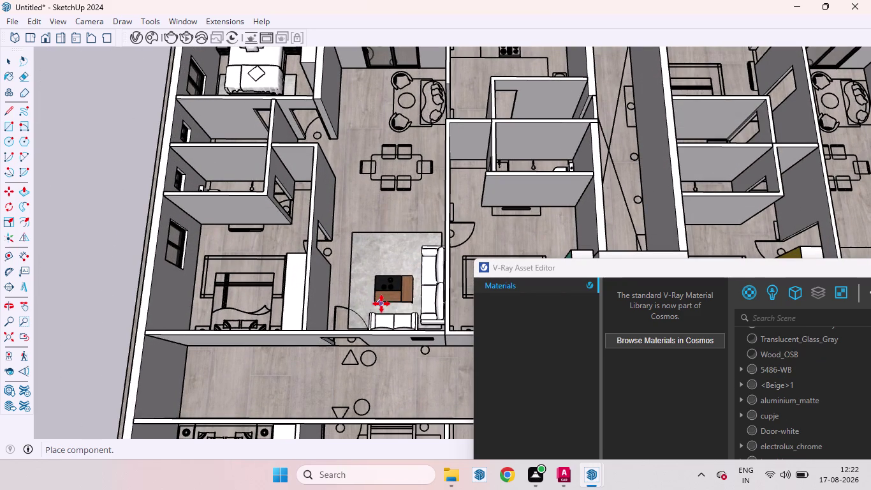
click(383, 297)
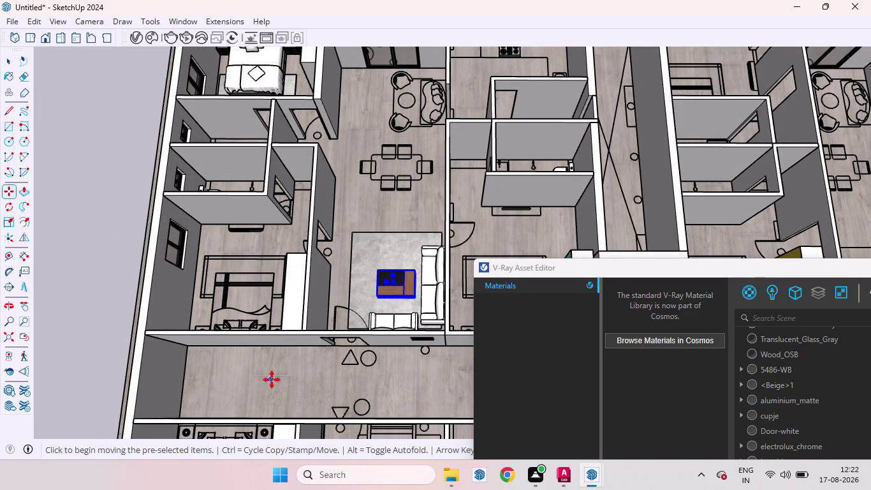
Rotate the sofa table 90 degrees with the Rotate tool (Q).
key(q)
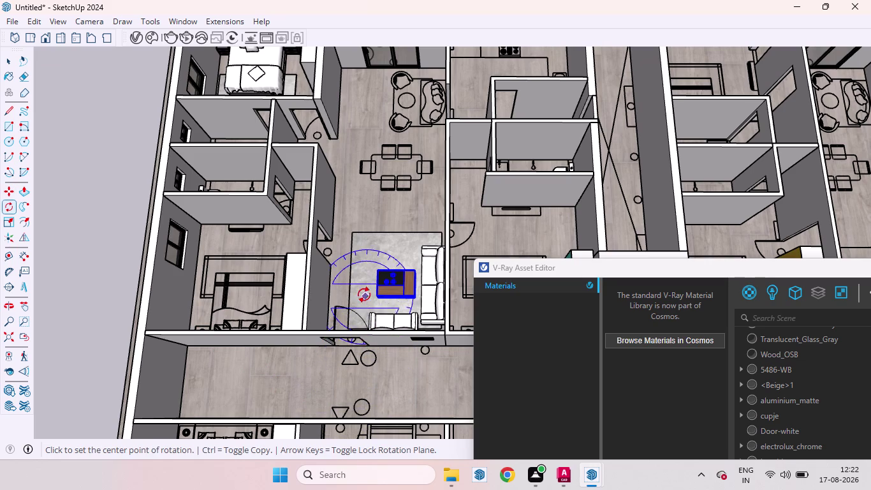
click(361, 291)
click(362, 245)
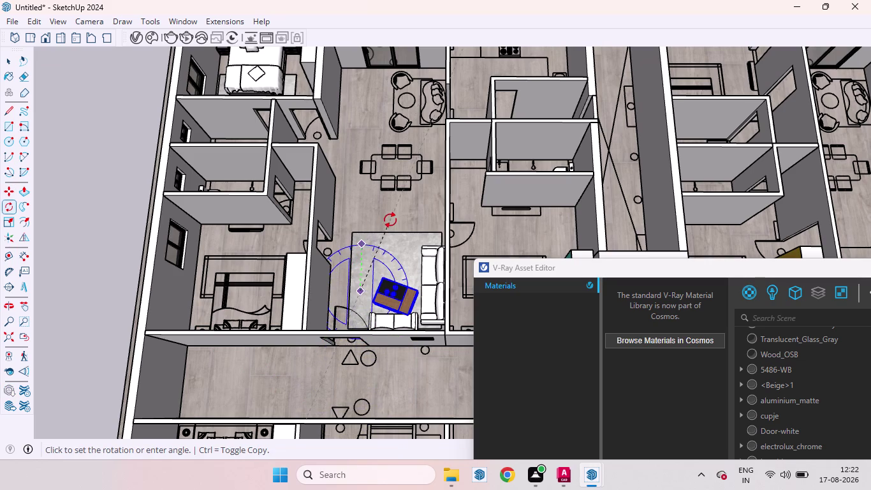
text(90)
key(Return)
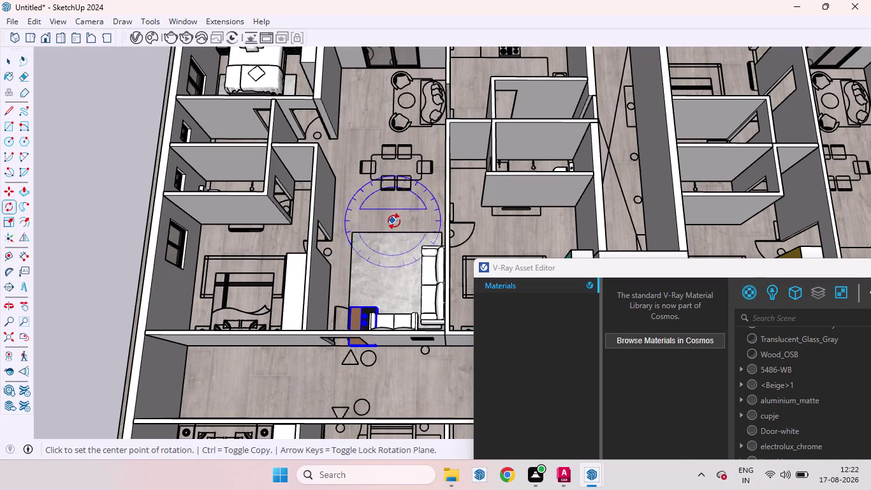
key(space)
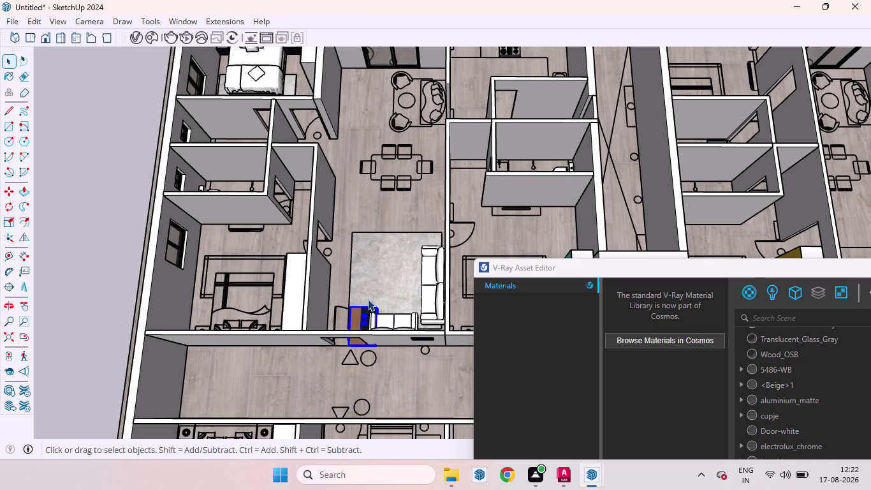
Move the sofa table to the centre of the living room rug and deselect it.
key(m)
click(369, 302)
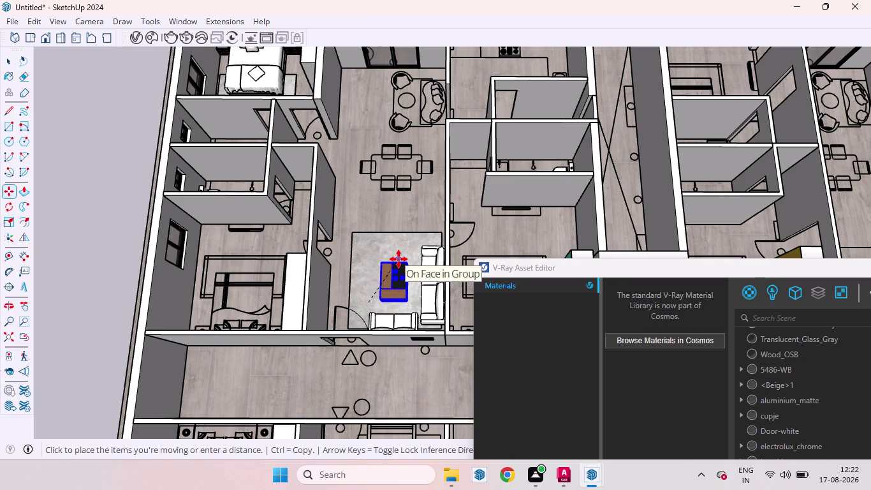
click(399, 257)
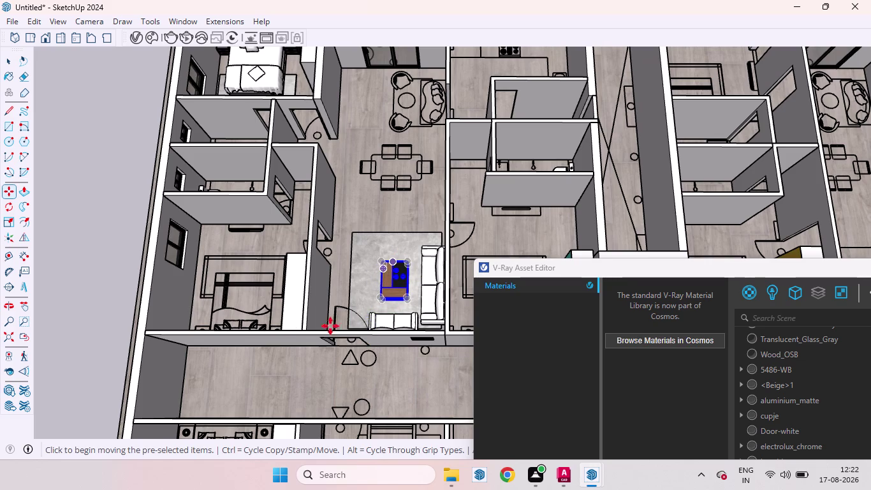
key(space)
click(108, 269)
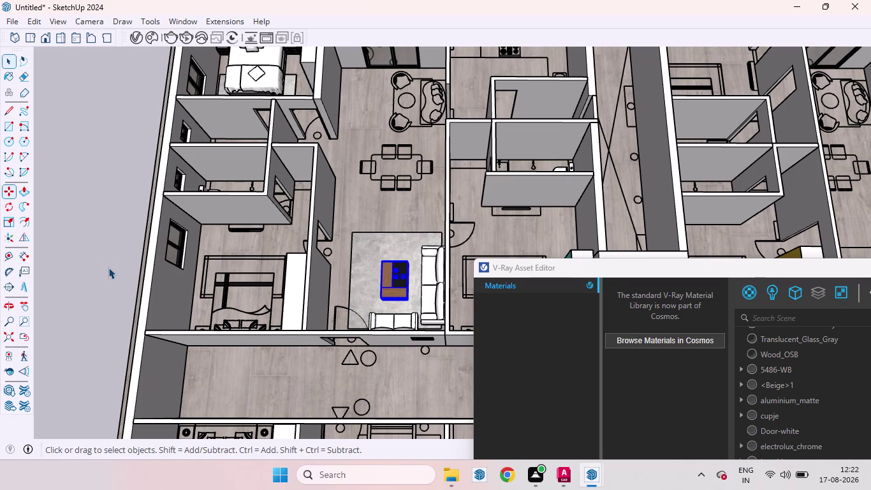
click(108, 267)
scroll(up, 3)
Orbit and zoom out over the floor plan, then reopen the 3D Warehouse browser.
middle_drag(414, 327, 450, 355)
scroll(down, 3)
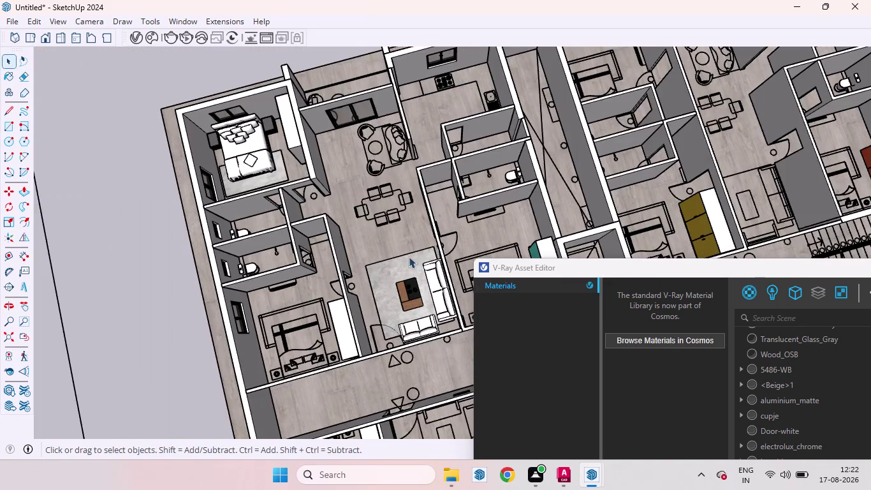
scroll(down, 3)
scroll(up, 3)
scroll(down, 3)
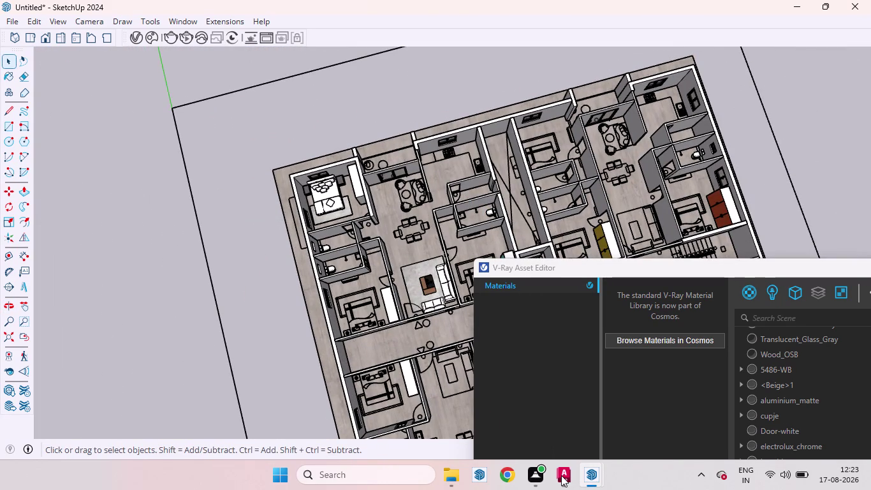
click(186, 21)
click(212, 133)
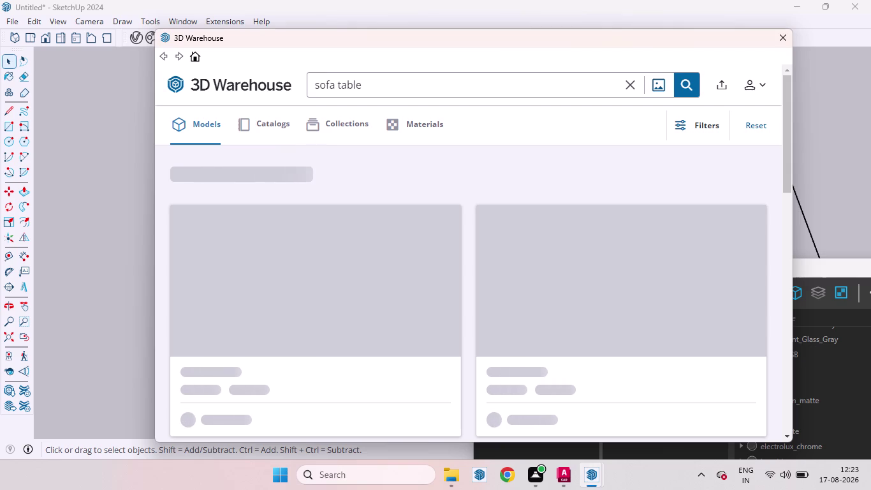
Replace the sofa table search with 'bed lights' and run the 3D Warehouse search.
click(366, 75)
key(BackSpace)
key(BackSpace)
key(BackSpace)
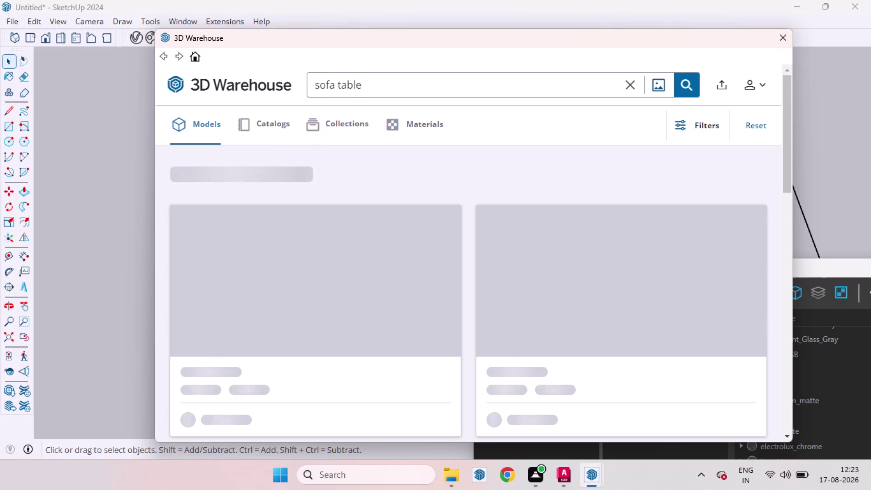
text(be)
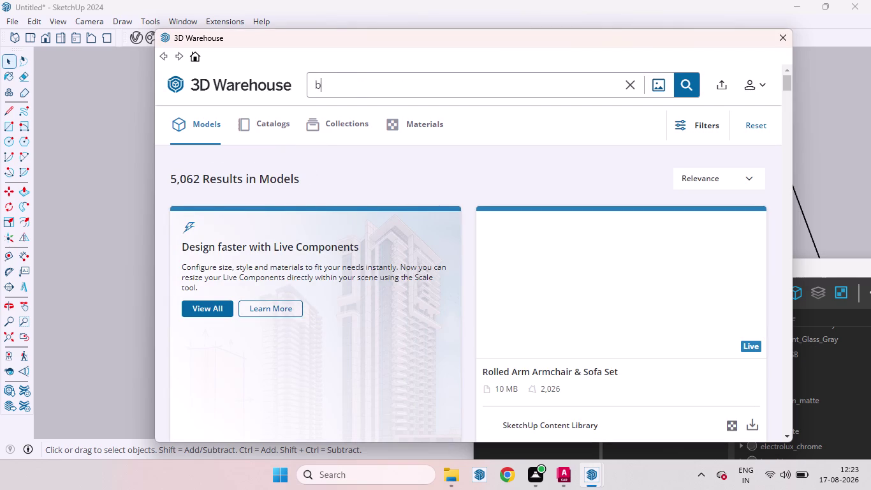
text(d li)
text(gh)
text(ts)
key(Return)
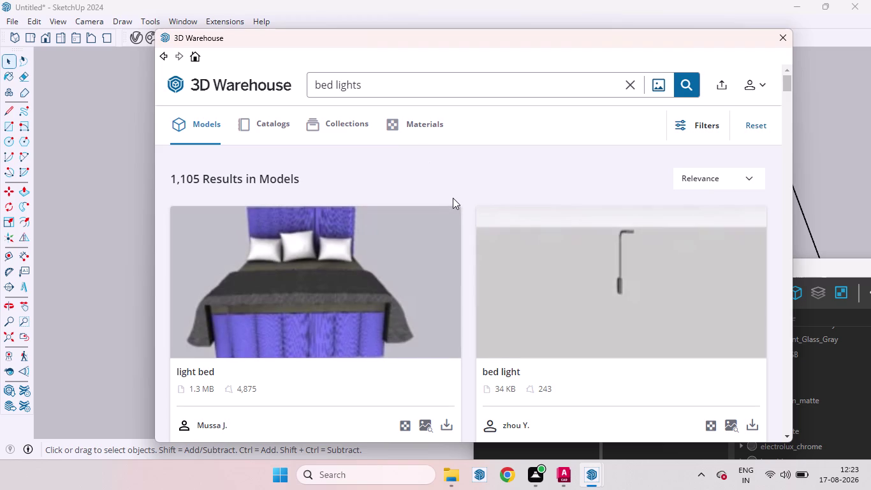
scroll(down, 3)
scroll(up, 3)
scroll(down, 3)
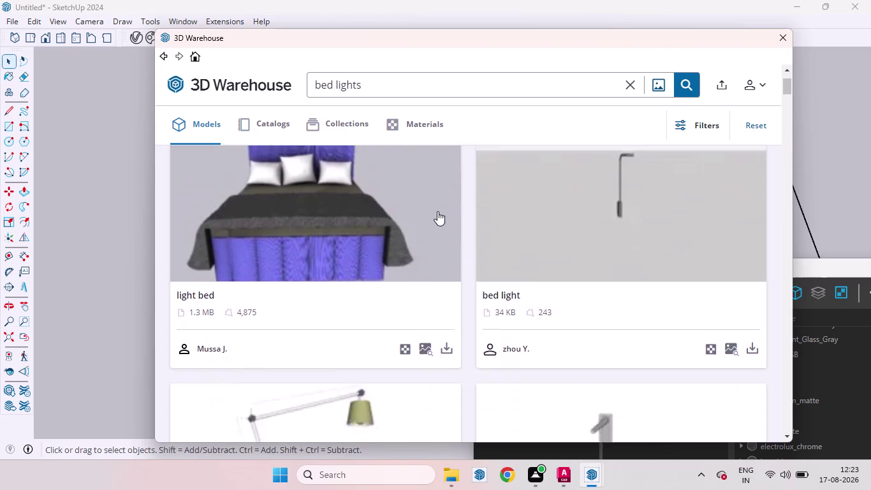
scroll(down, 3)
scroll(down, 3)
scroll(down, 3)
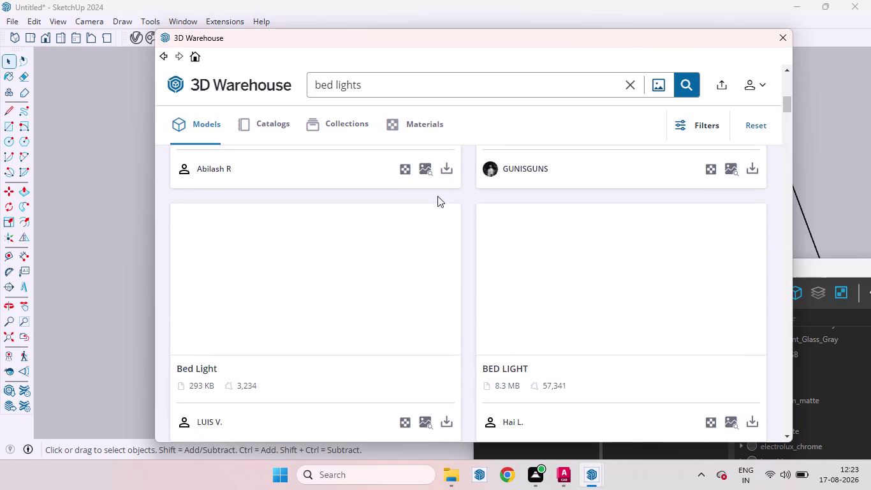
scroll(up, 3)
scroll(down, 3)
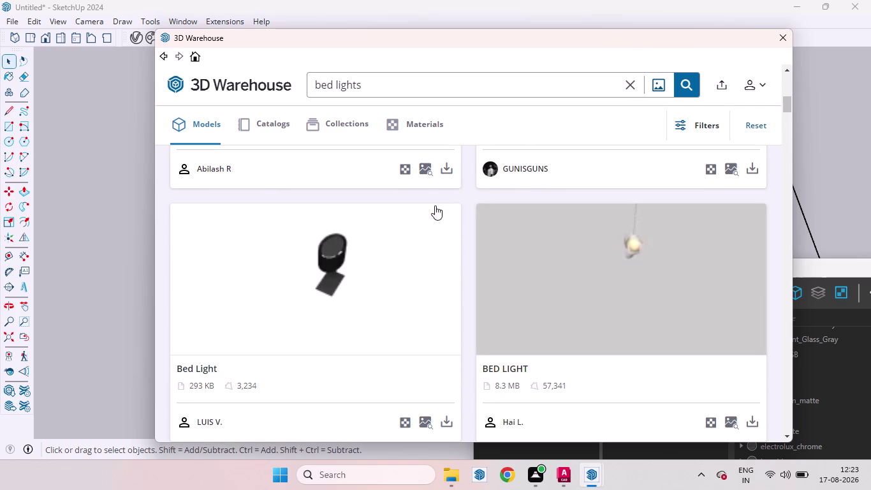
scroll(down, 3)
scroll(up, 3)
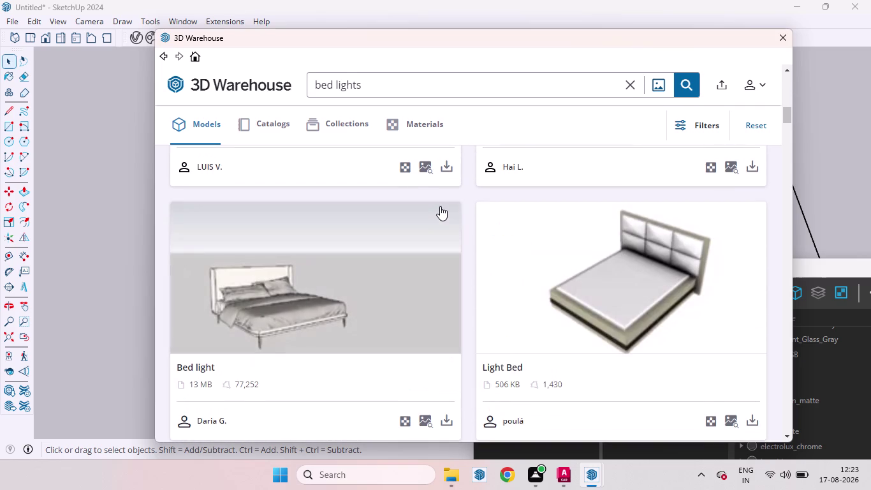
scroll(down, 3)
scroll(down, 3)
scroll(down, 3)
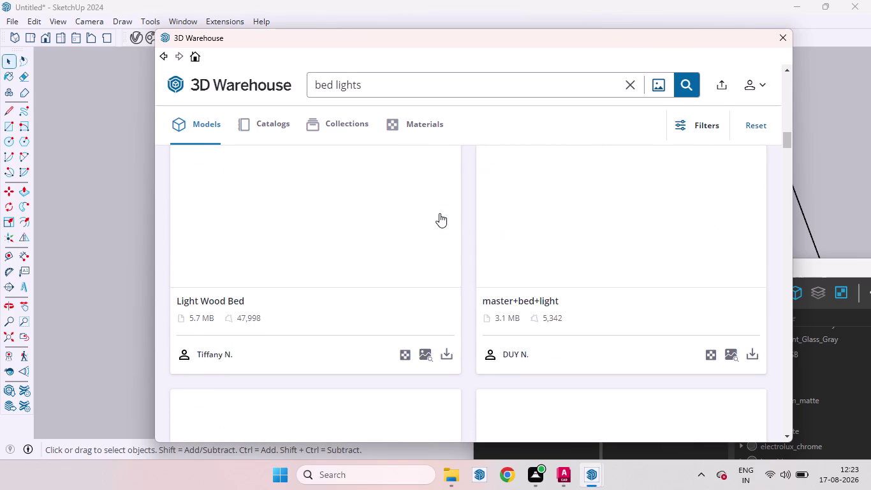
scroll(up, 3)
scroll(down, 3)
scroll(up, 3)
scroll(up, 3)
scroll(down, 3)
scroll(down, 3)
scroll(down, 3)
scroll(up, 3)
scroll(down, 3)
scroll(down, 3)
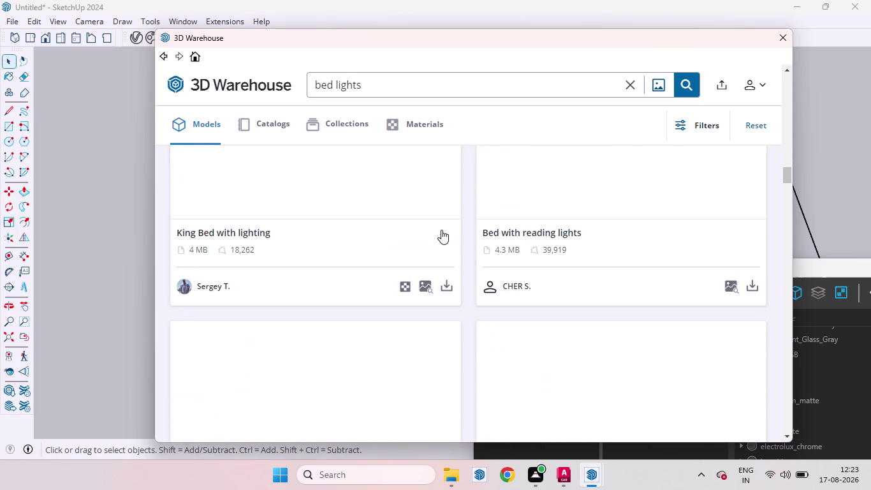
scroll(up, 3)
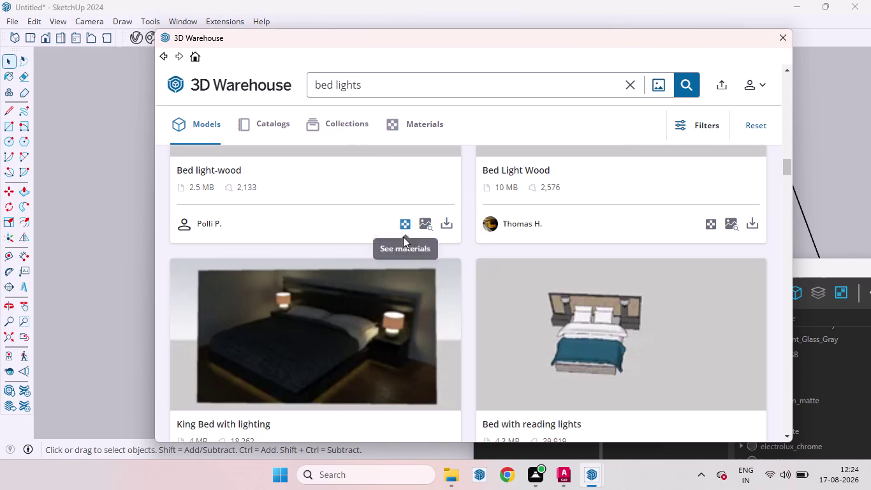
scroll(down, 3)
scroll(down, 3)
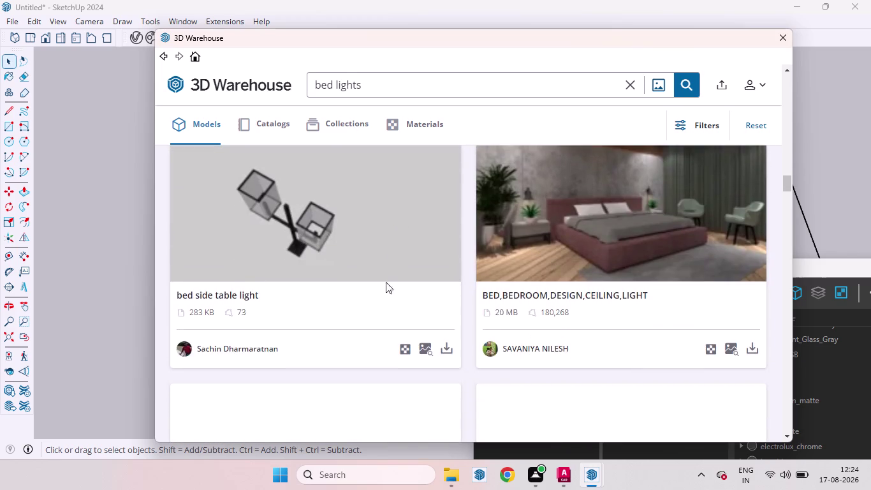
scroll(down, 3)
scroll(up, 3)
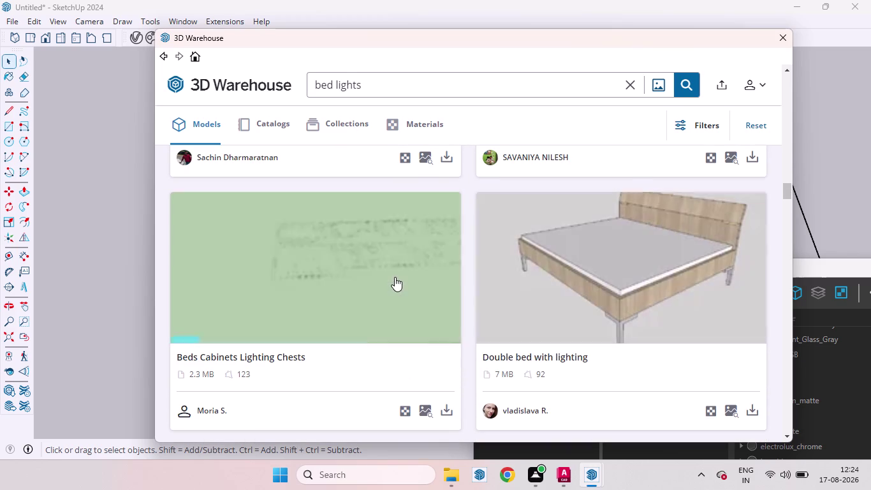
scroll(down, 3)
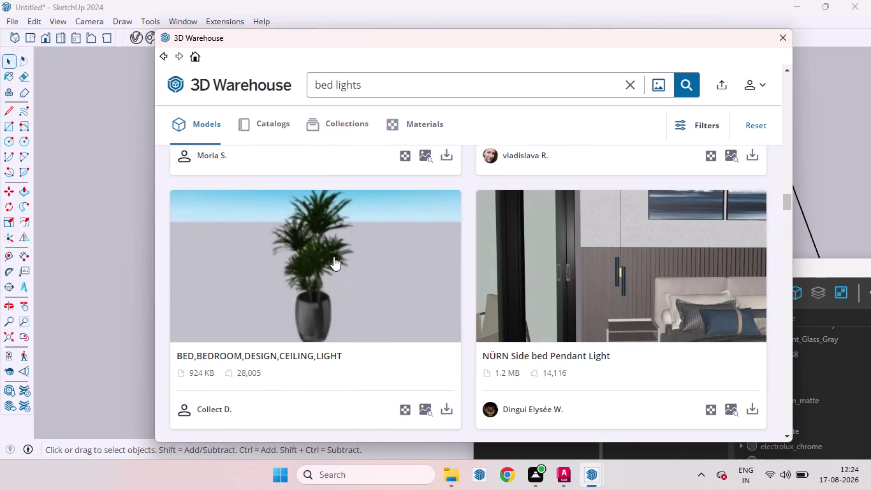
scroll(down, 3)
scroll(up, 3)
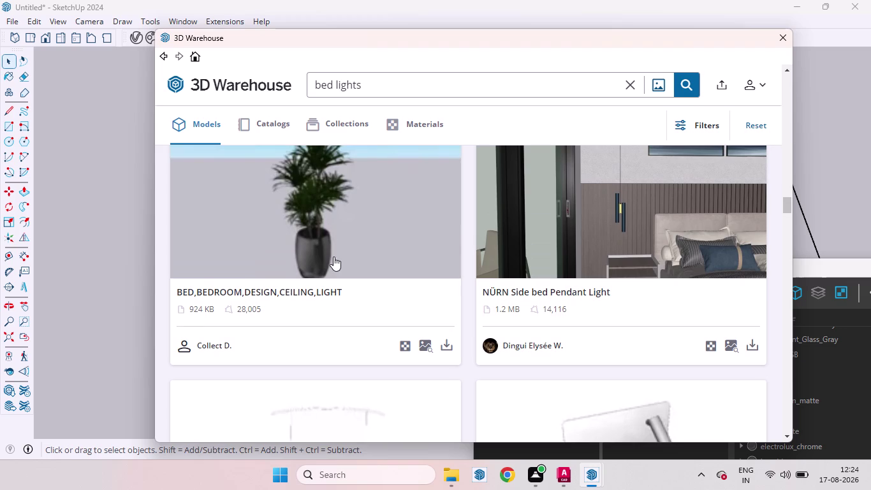
scroll(down, 3)
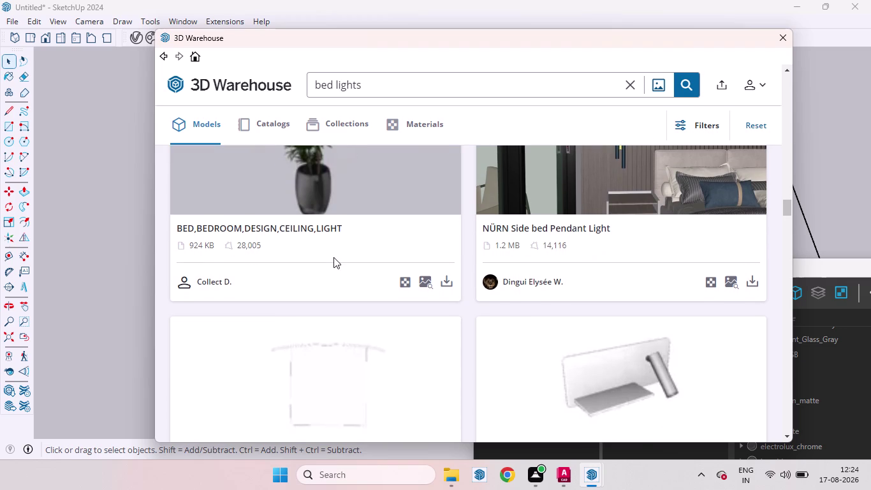
Download the potted plant result and load it directly into the apartment model.
scroll(up, 3)
scroll(up, 3)
scroll(down, 3)
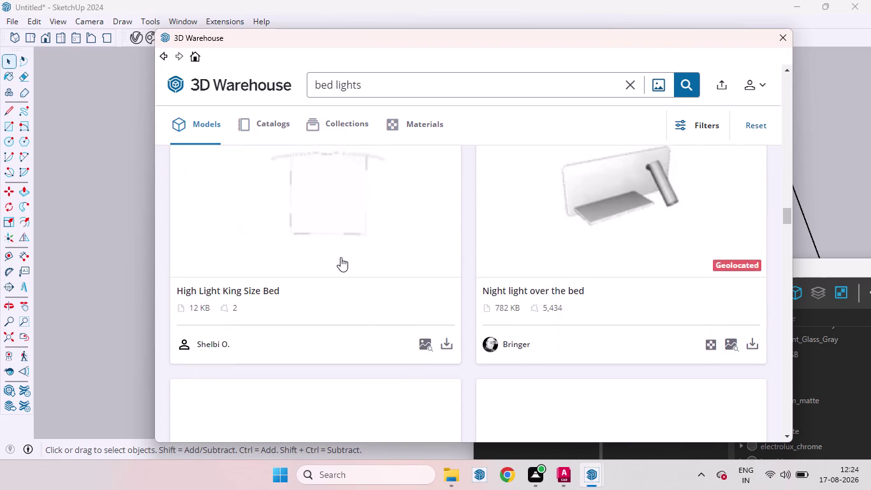
scroll(up, 3)
click(448, 285)
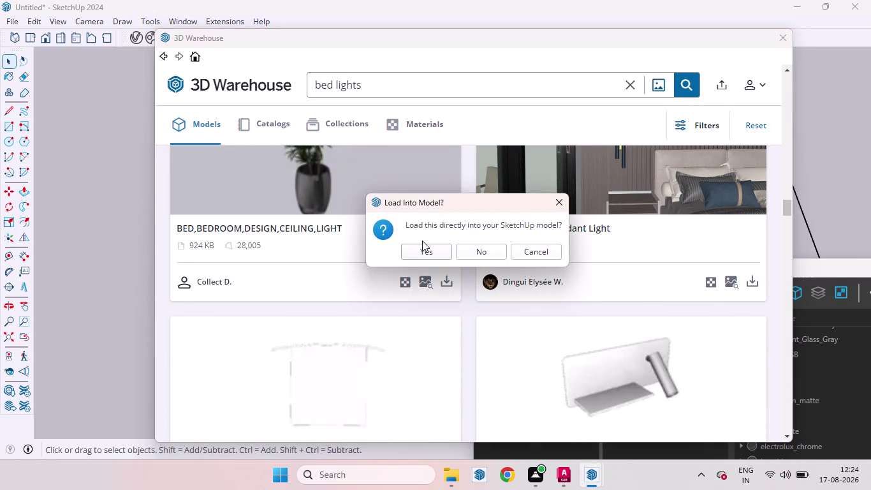
click(419, 251)
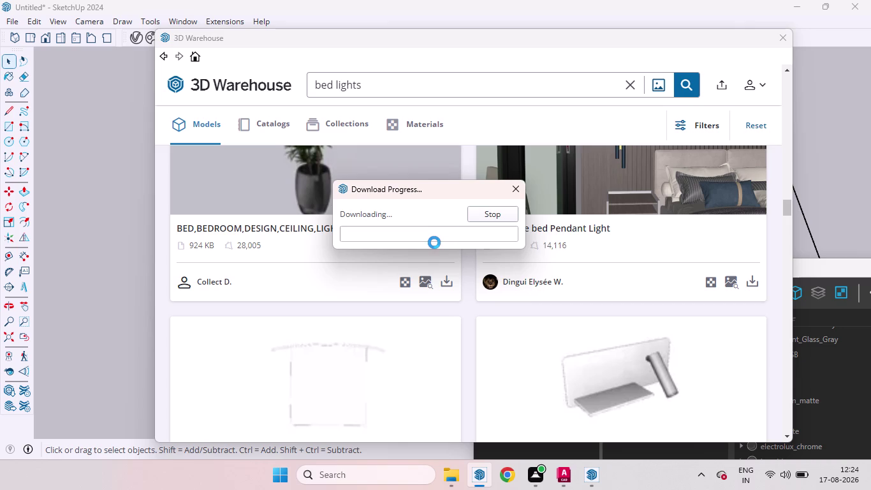
scroll(down, 3)
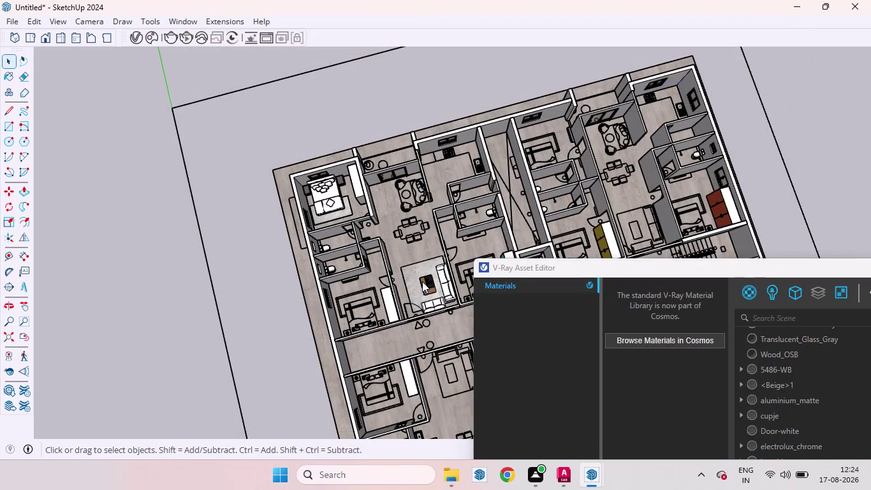
scroll(down, 3)
scroll(down, 3)
Place the downloaded plant, then move it onto the balcony floor.
click(304, 335)
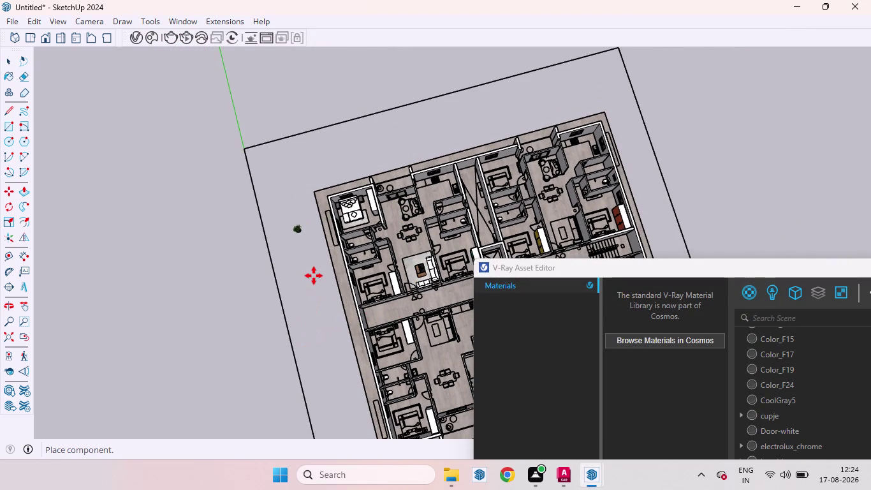
key(space)
scroll(up, 3)
scroll(down, 3)
scroll(up, 3)
middle_drag(304, 267, 291, 176)
scroll(up, 3)
key(m)
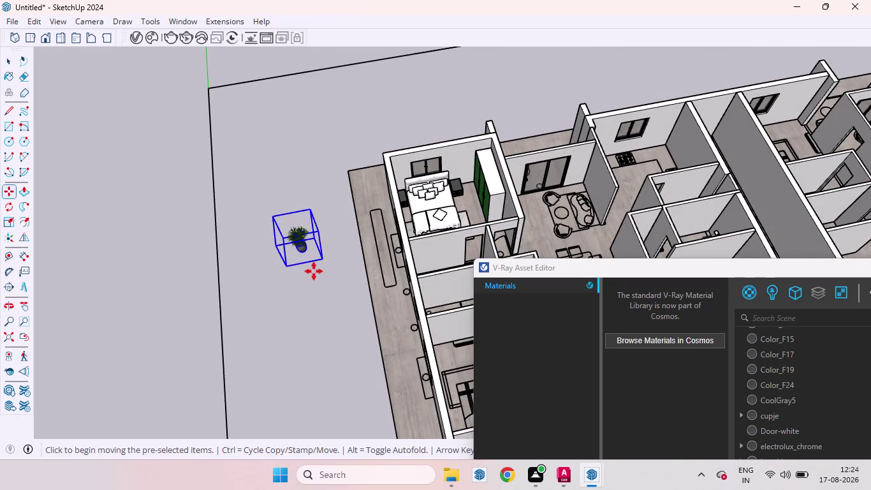
scroll(up, 3)
click(301, 246)
scroll(down, 3)
scroll(up, 3)
scroll(down, 3)
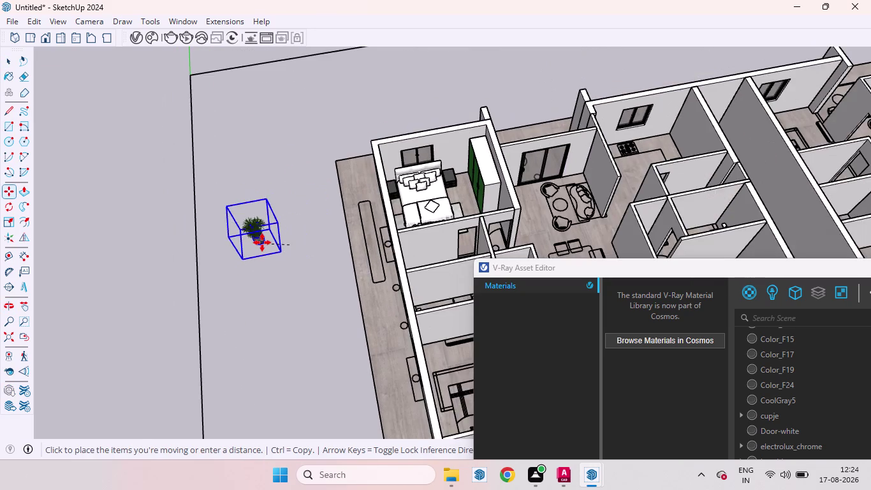
scroll(down, 3)
scroll(down, 3)
scroll(down, 3)
scroll(up, 3)
scroll(down, 3)
scroll(up, 3)
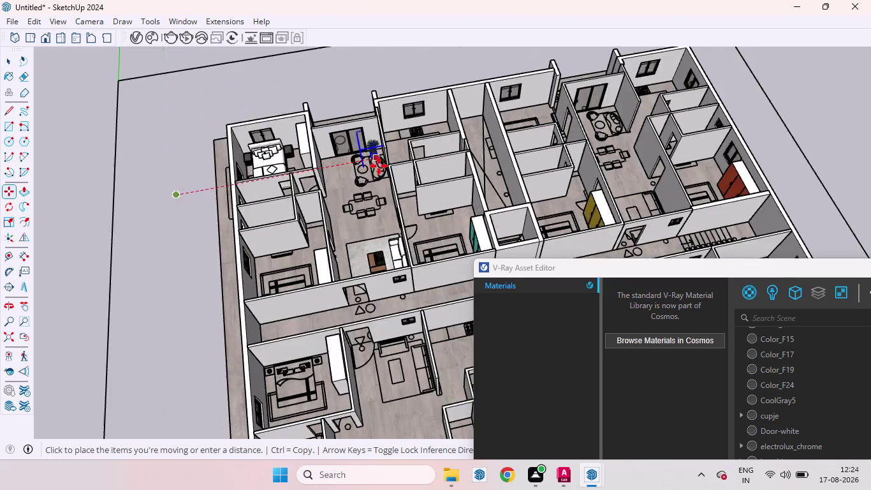
scroll(up, 3)
scroll(down, 3)
scroll(down, 3)
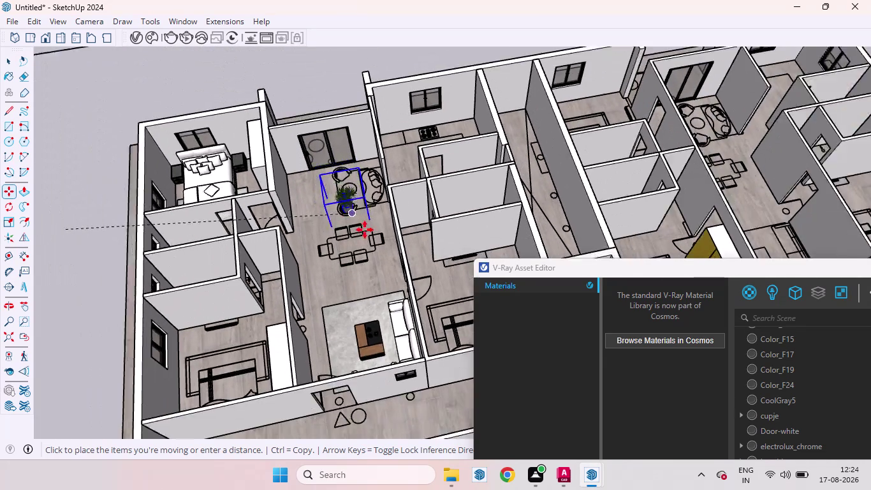
scroll(up, 3)
middle_drag(340, 149, 396, 248)
scroll(up, 3)
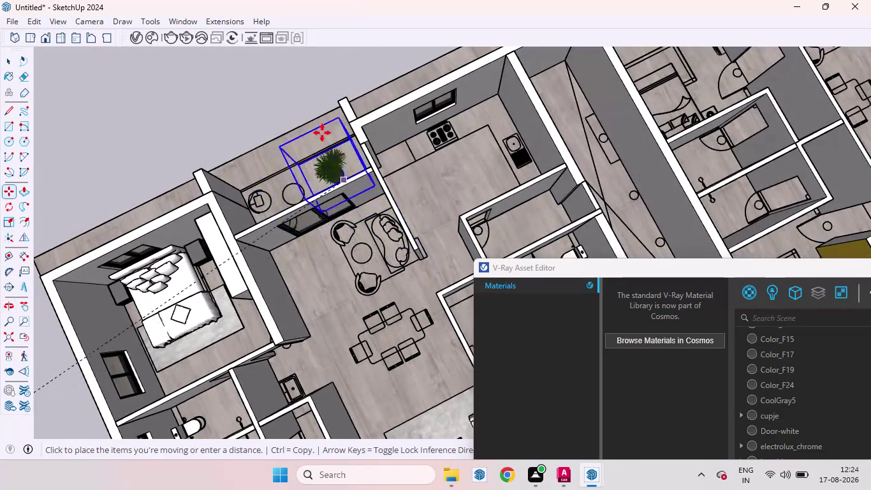
scroll(up, 3)
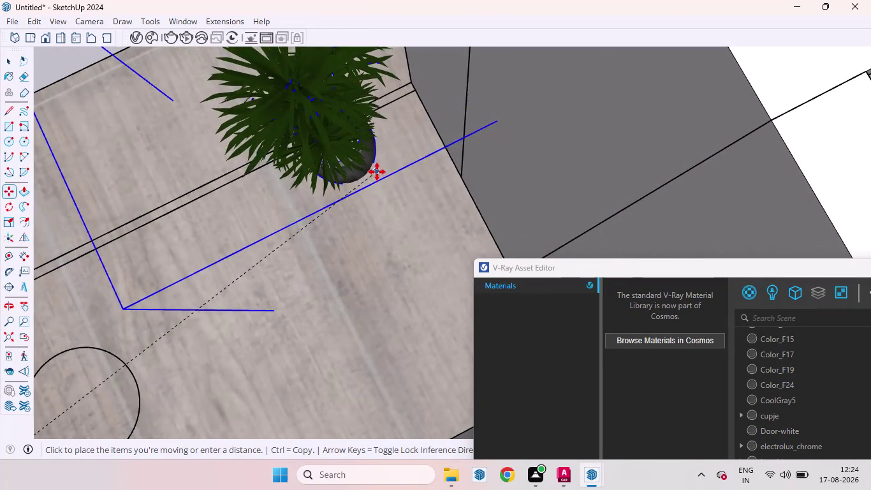
click(379, 180)
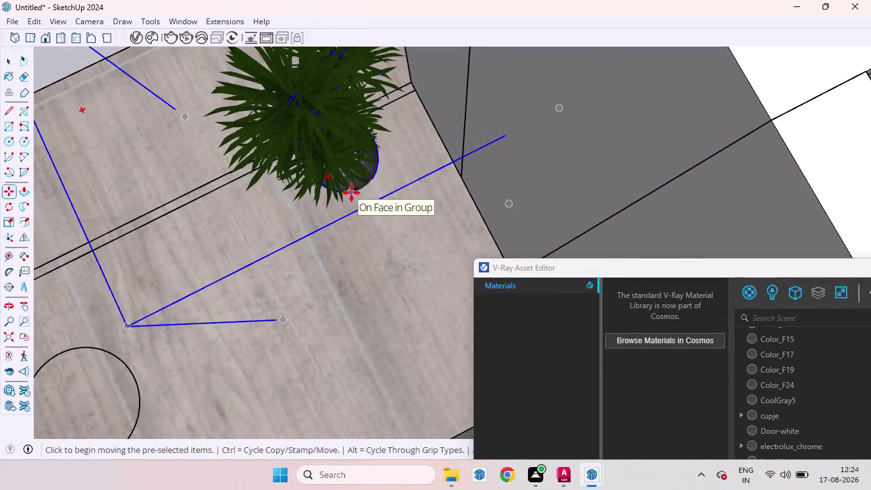
scroll(down, 3)
scroll(down, 3)
scroll(up, 3)
scroll(down, 3)
scroll(down, 3)
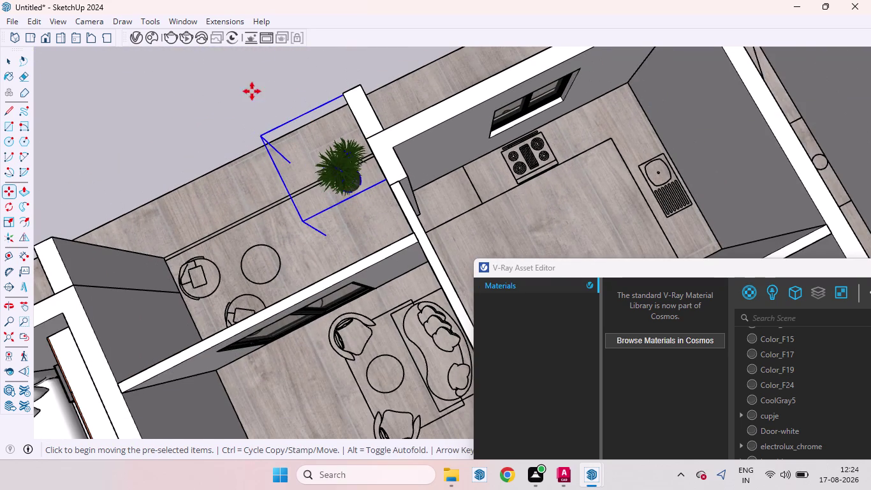
key(space)
click(229, 97)
Orbit around the balcony to check the plant beside the sliding glass doors.
scroll(up, 3)
middle_drag(353, 186, 356, 162)
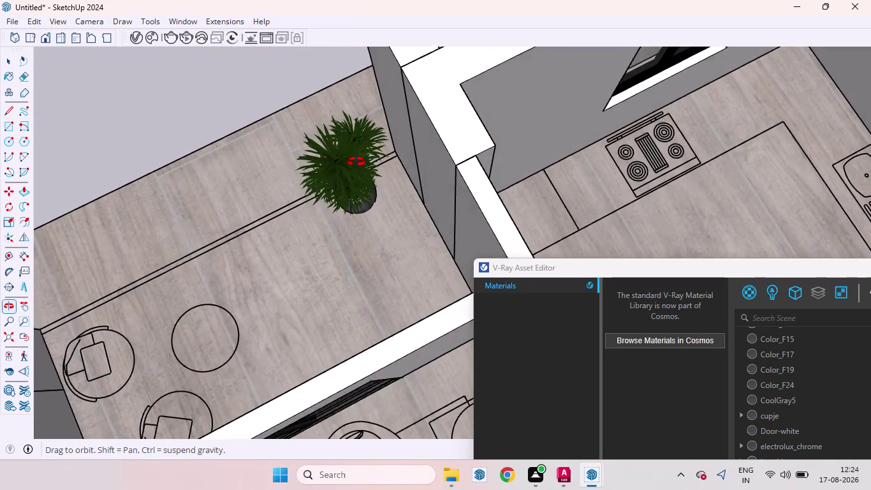
middle_drag(356, 163, 517, 83)
scroll(up, 3)
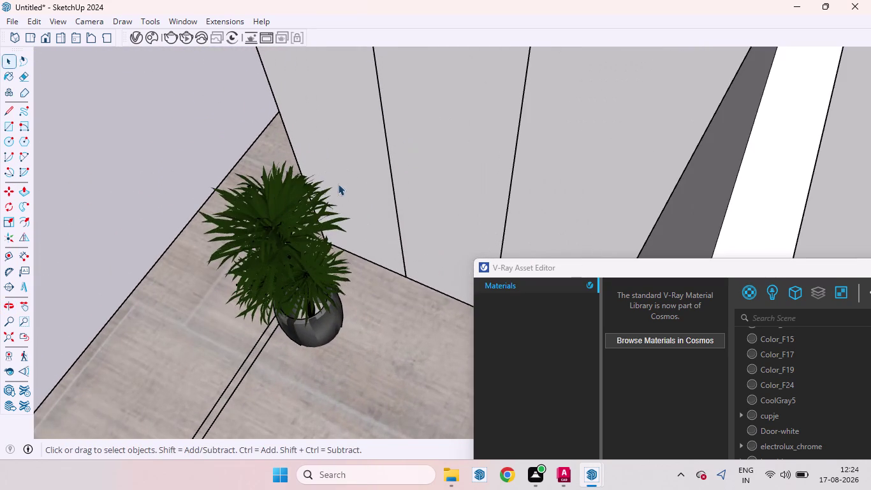
middle_drag(375, 185, 567, 40)
scroll(up, 3)
scroll(down, 3)
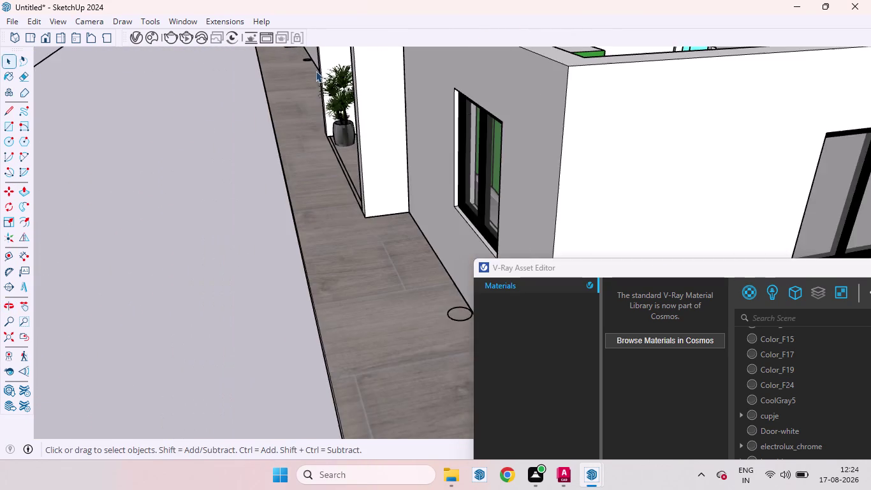
scroll(up, 3)
scroll(down, 3)
middle_drag(311, 103, 469, 153)
scroll(up, 3)
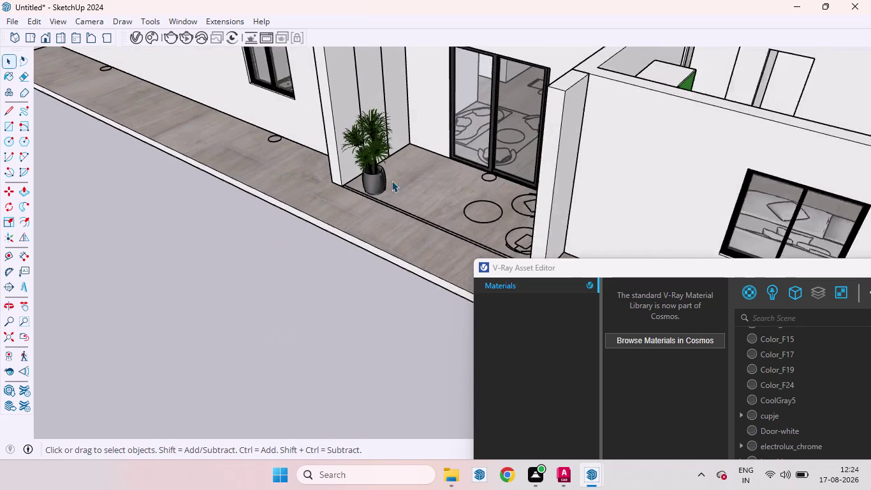
scroll(up, 3)
Slide the potted plant along the green axis into the corner by the doors.
click(357, 184)
click(357, 184)
key(m)
click(363, 184)
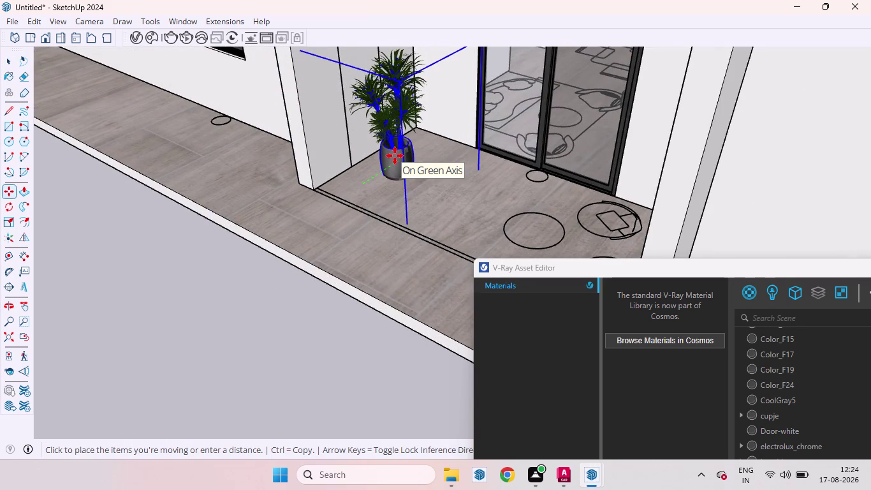
click(394, 155)
scroll(down, 3)
key(space)
click(206, 233)
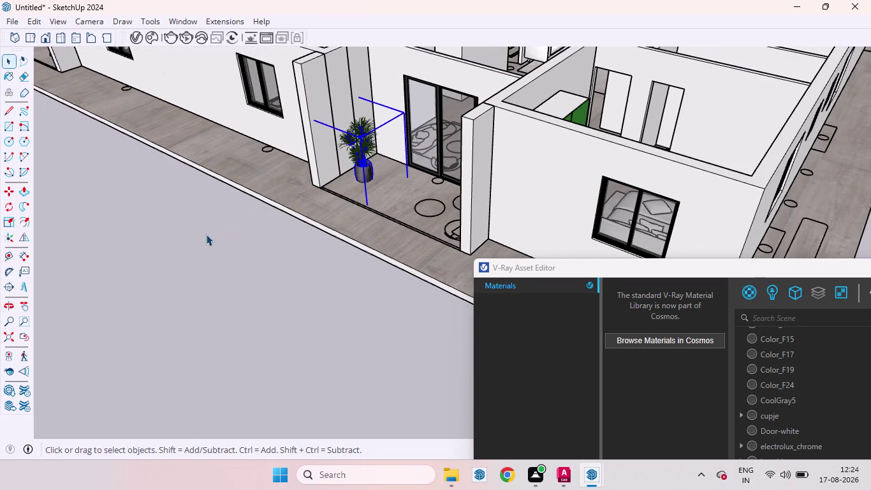
scroll(down, 3)
scroll(up, 3)
Orbit around the furnished apartment, then reopen 3D Warehouse from the Extensions menu.
middle_drag(395, 123, 357, 261)
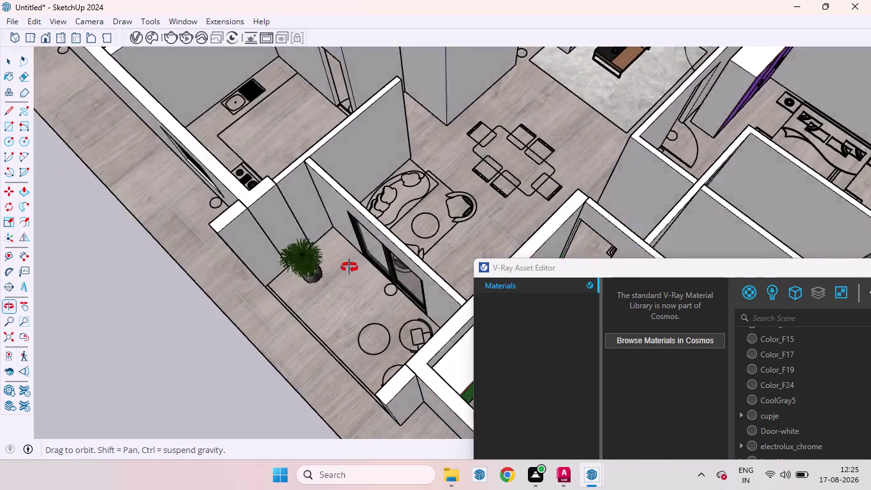
middle_drag(357, 260, 83, 246)
scroll(down, 3)
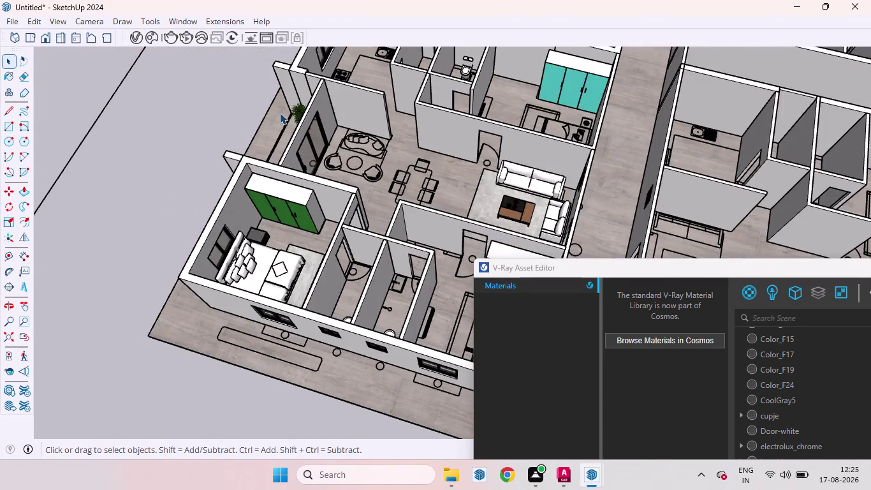
scroll(up, 3)
scroll(down, 3)
scroll(down, 3)
scroll(up, 3)
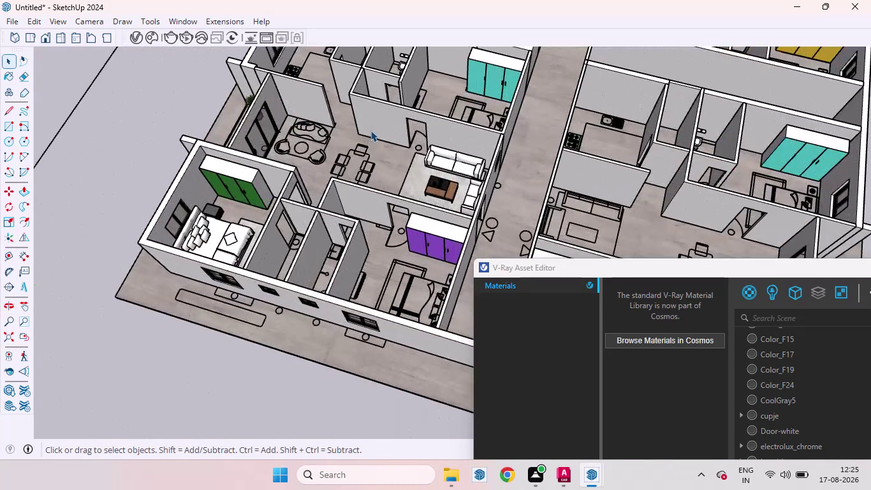
middle_drag(354, 150, 187, 165)
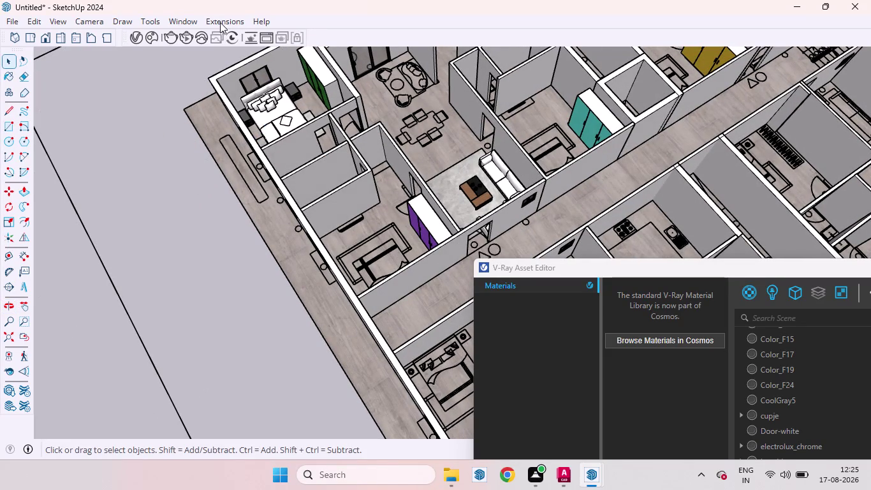
click(177, 17)
click(216, 139)
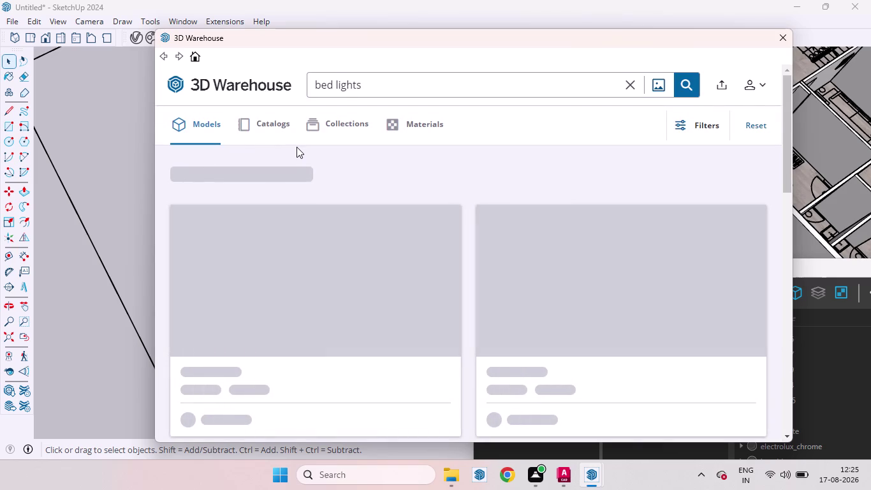
Trim the 'bed lights' search to 'lights' and run it.
click(332, 80)
key(BackSpace)
key(BackSpace)
key(BackSpace)
key(BackSpace)
key(BackSpace)
key(BackSpace)
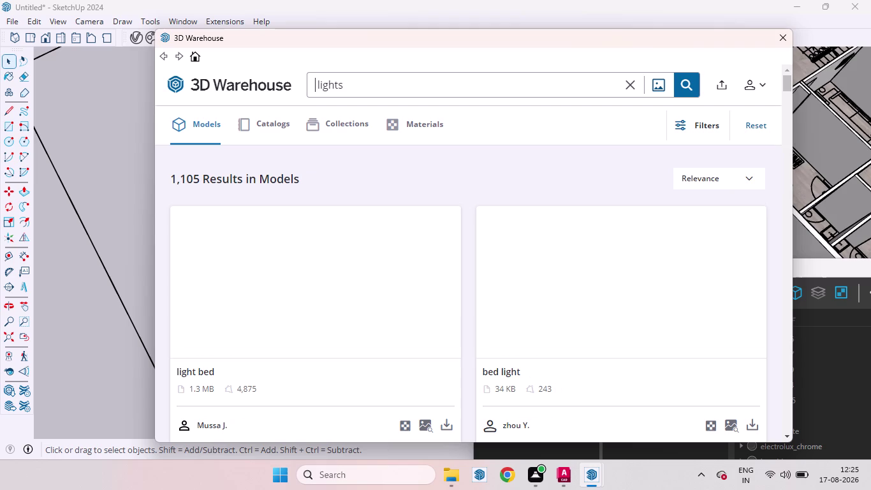
key(Return)
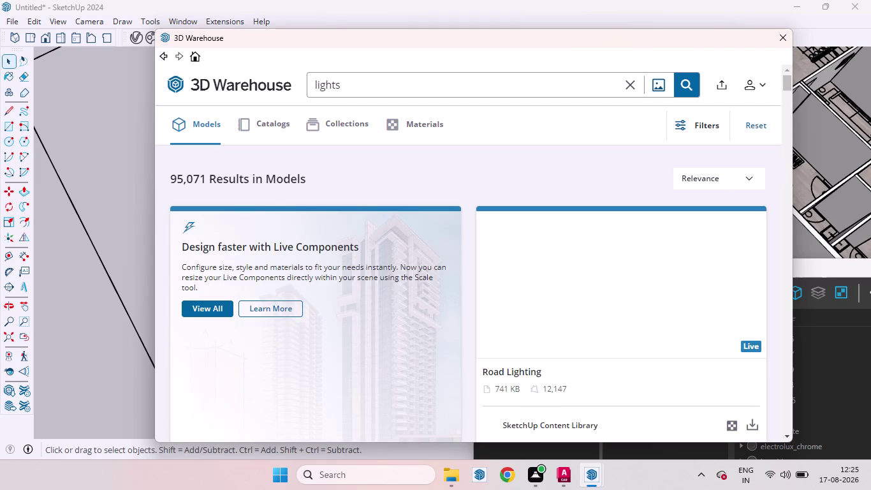
Browse the 95,071 lights results and drag the 3D Warehouse window lower.
scroll(down, 3)
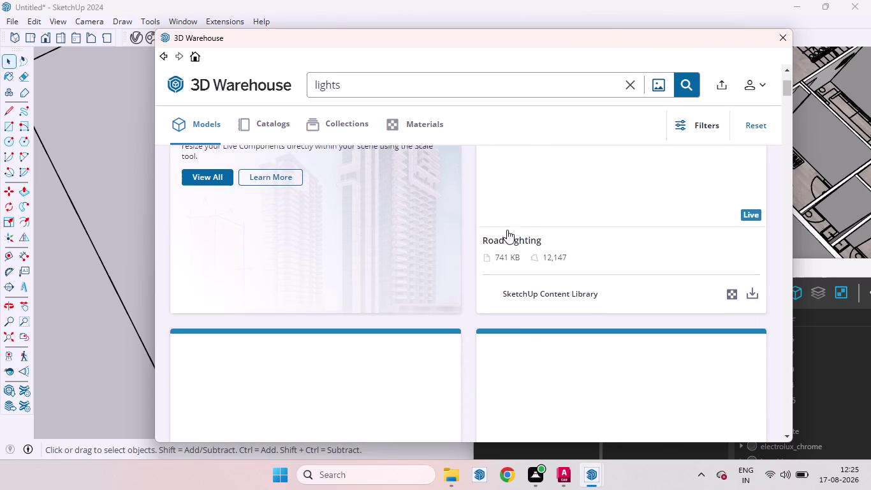
scroll(up, 3)
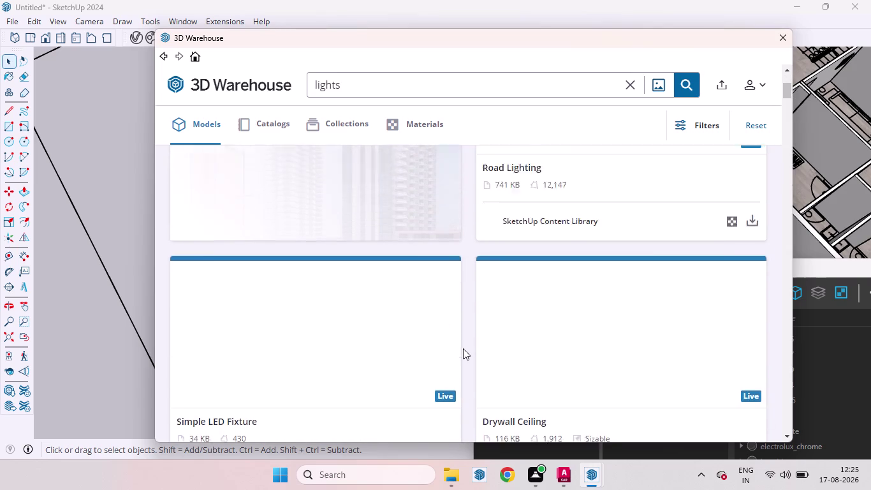
scroll(up, 3)
scroll(up, 3)
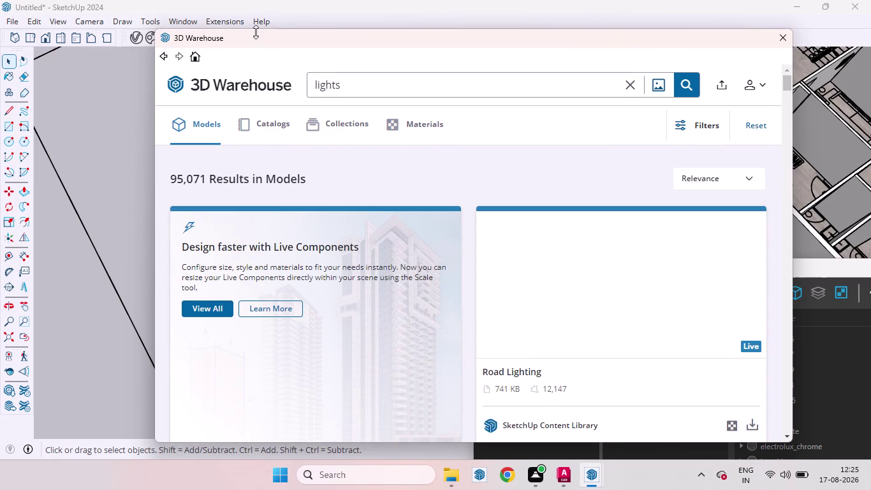
drag(255, 32, 454, 313)
drag(276, 150, 402, 298)
scroll(down, 3)
scroll(down, 3)
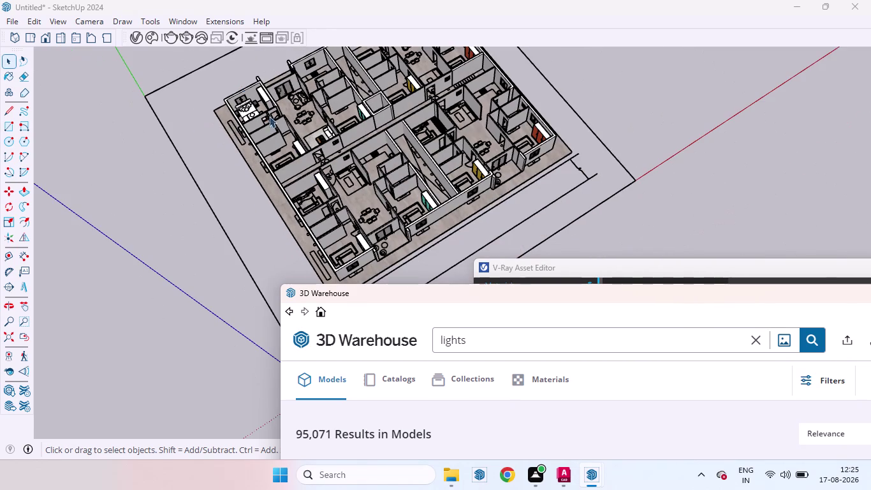
Move the 3D Warehouse window back up and enlarge it to show more results.
drag(513, 291, 512, 294)
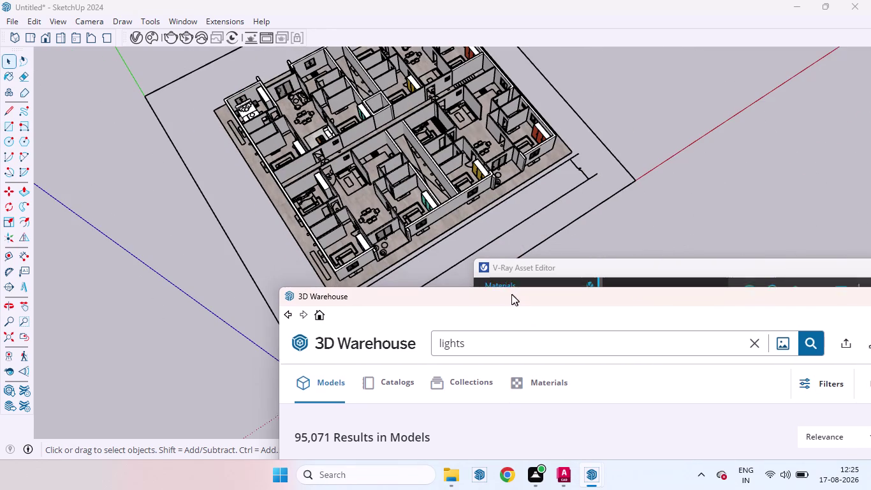
drag(512, 294, 416, 77)
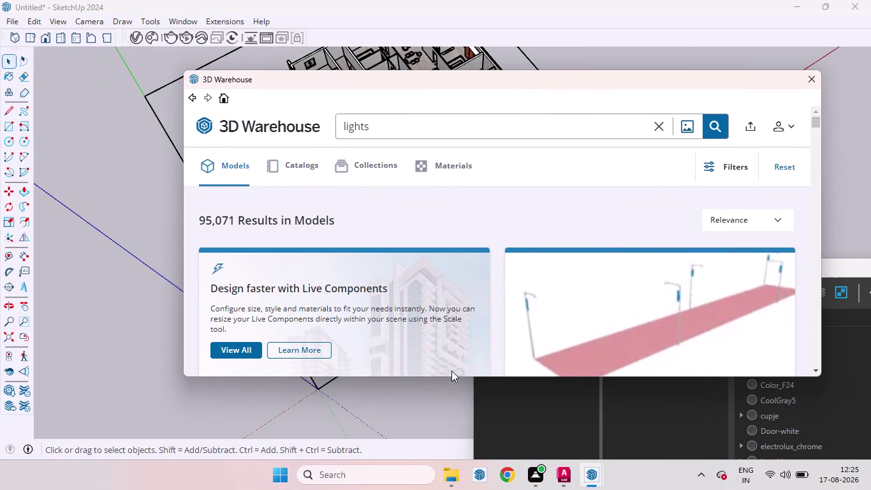
drag(452, 380, 445, 455)
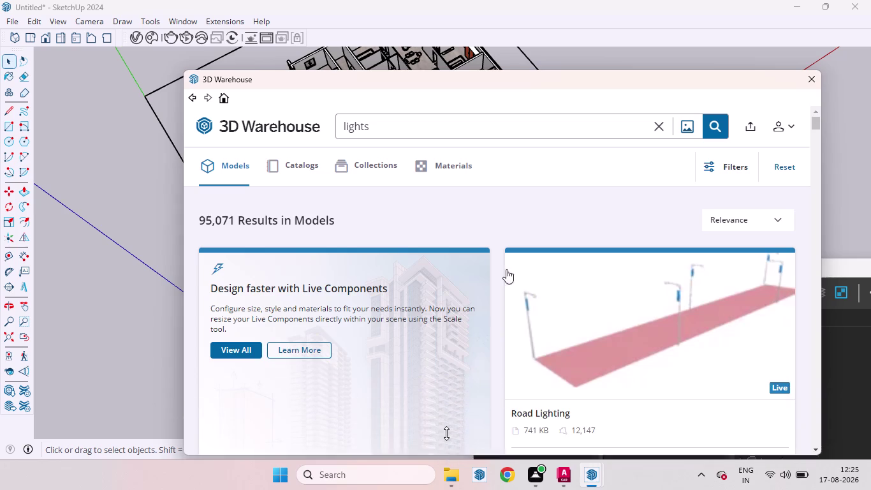
Scroll through the light models in the 3D Warehouse results.
scroll(down, 3)
scroll(down, 3)
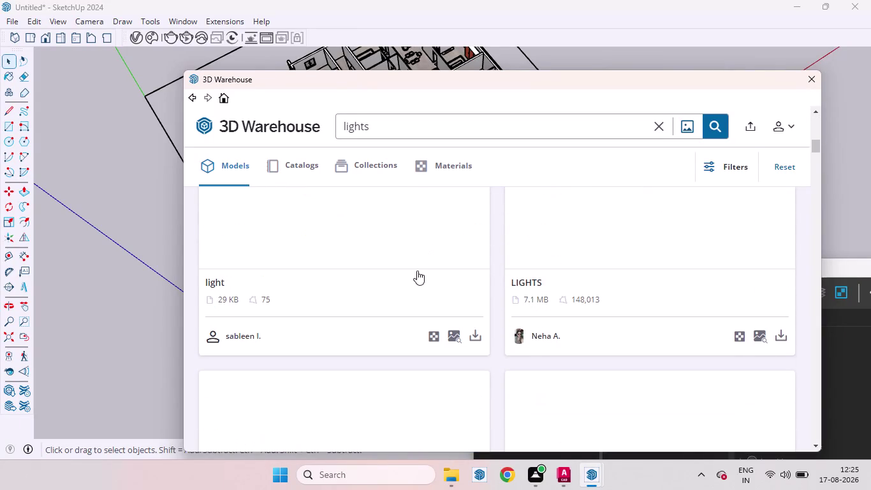
scroll(up, 3)
scroll(down, 3)
scroll(up, 3)
scroll(down, 3)
scroll(up, 3)
scroll(down, 3)
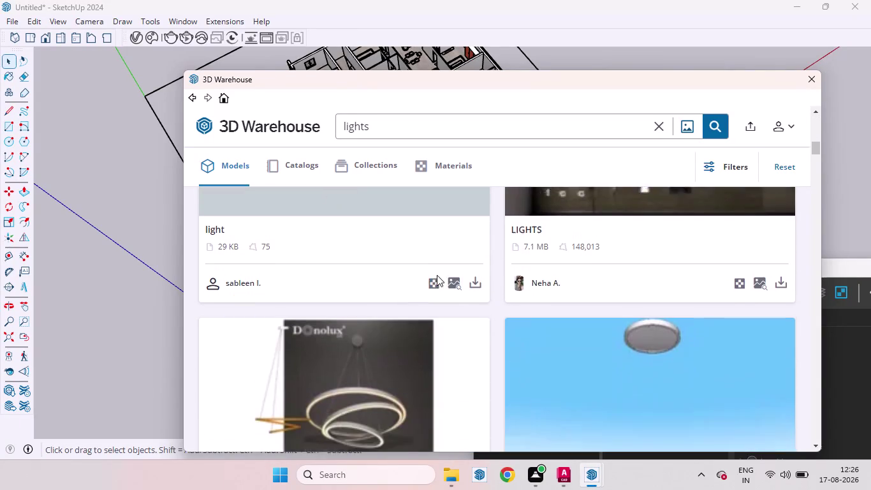
scroll(down, 3)
scroll(down, 3)
scroll(down, 3)
scroll(up, 3)
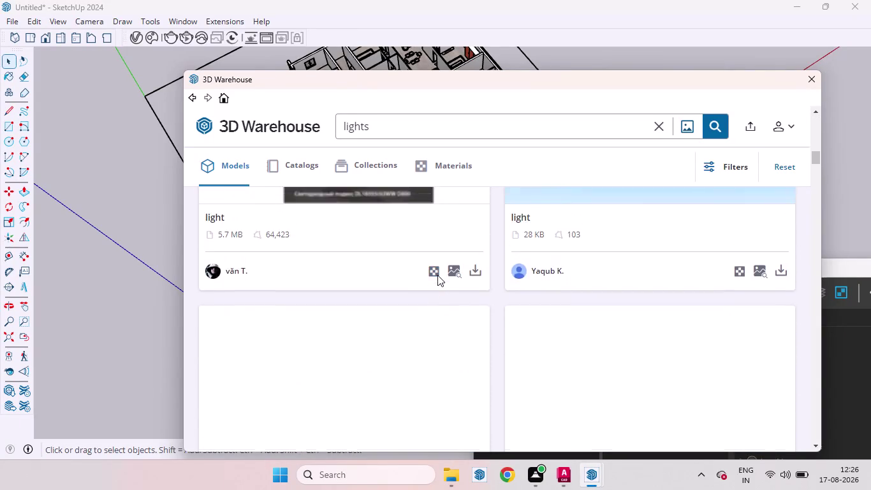
scroll(down, 3)
scroll(up, 3)
scroll(down, 3)
scroll(down, 3)
scroll(down, 3)
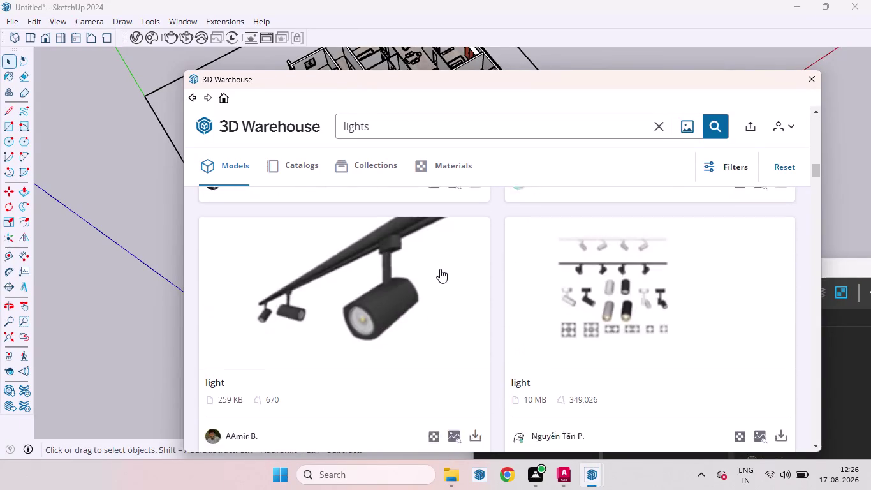
scroll(down, 3)
scroll(down, 3)
scroll(up, 3)
scroll(down, 3)
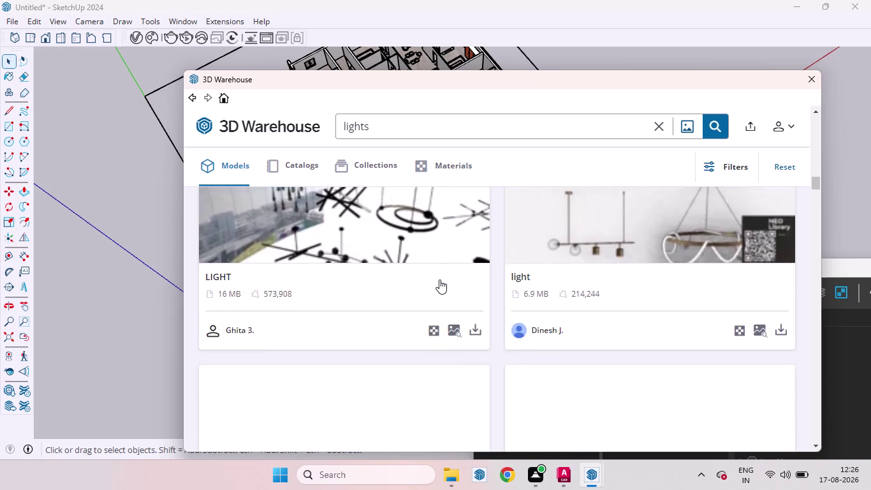
scroll(down, 3)
scroll(up, 3)
scroll(down, 3)
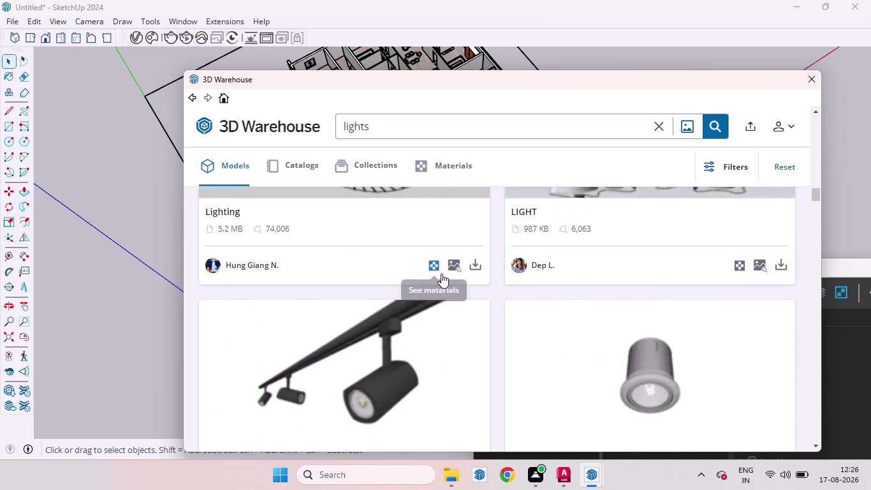
scroll(down, 3)
scroll(down, 3)
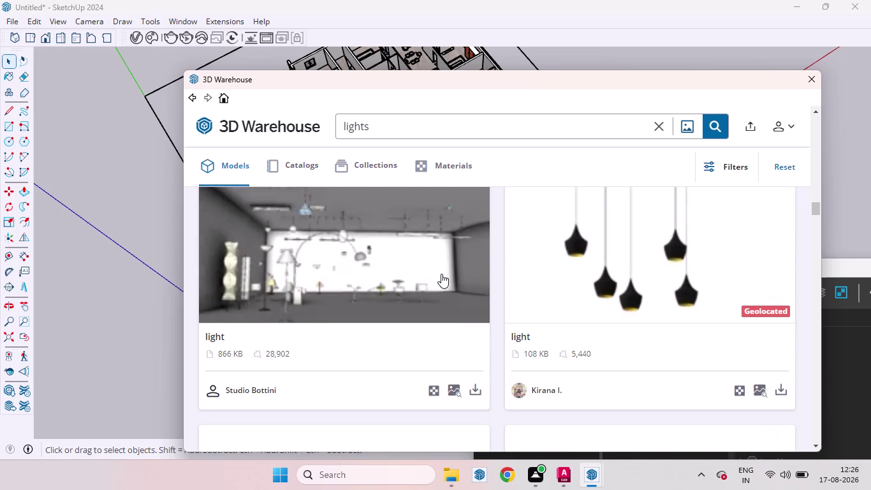
scroll(down, 3)
scroll(down, 3)
scroll(up, 3)
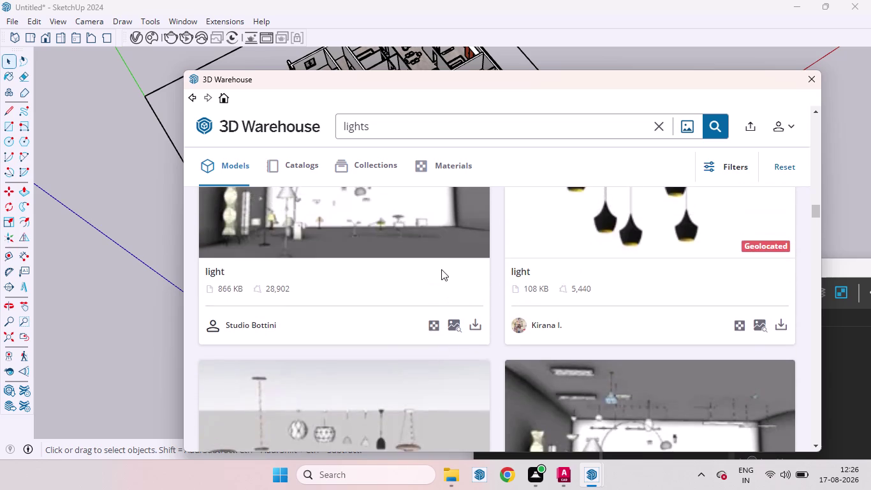
scroll(down, 3)
scroll(down, 3)
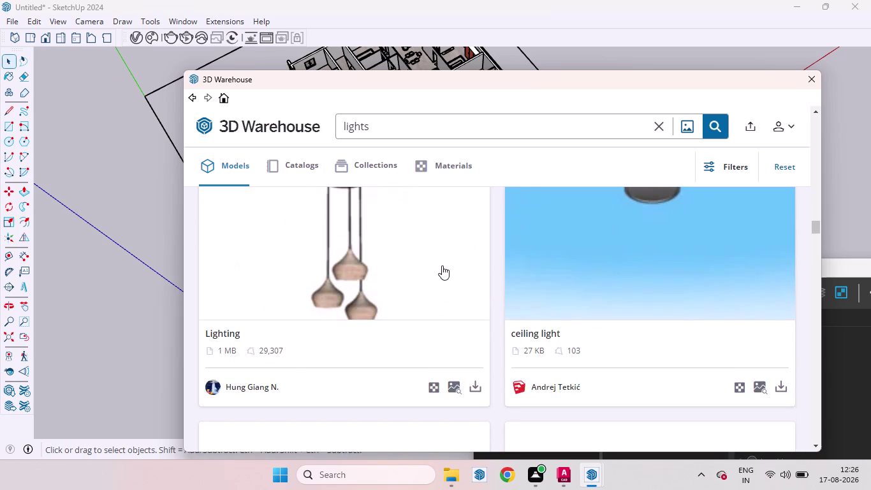
scroll(down, 3)
scroll(up, 3)
scroll(down, 3)
scroll(down, 3)
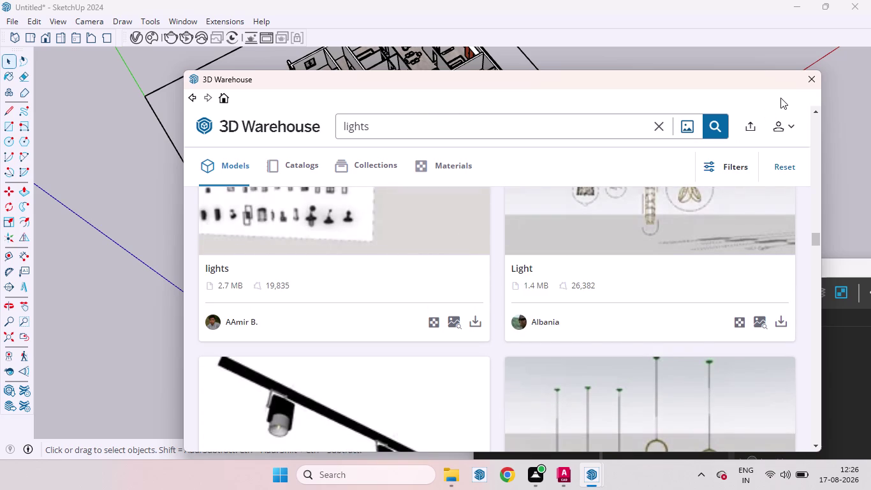
Close the 3D Warehouse and orbit in closer to the apartment rooms.
click(810, 74)
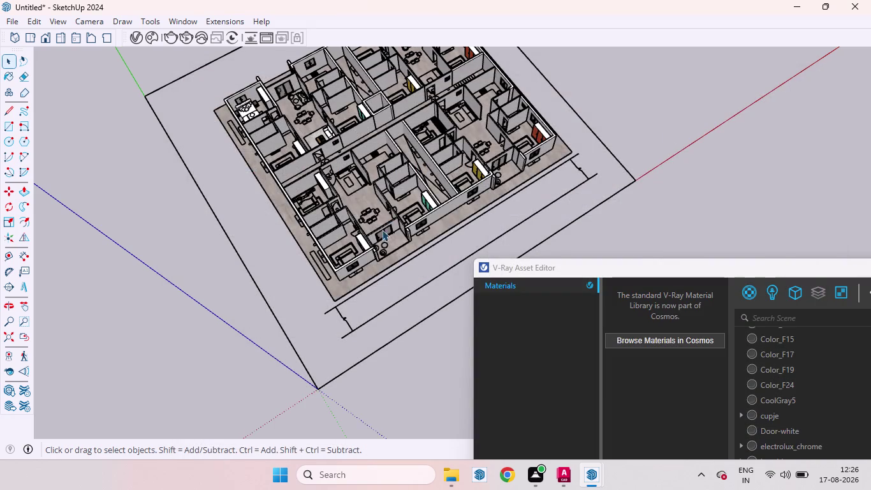
scroll(down, 3)
scroll(up, 3)
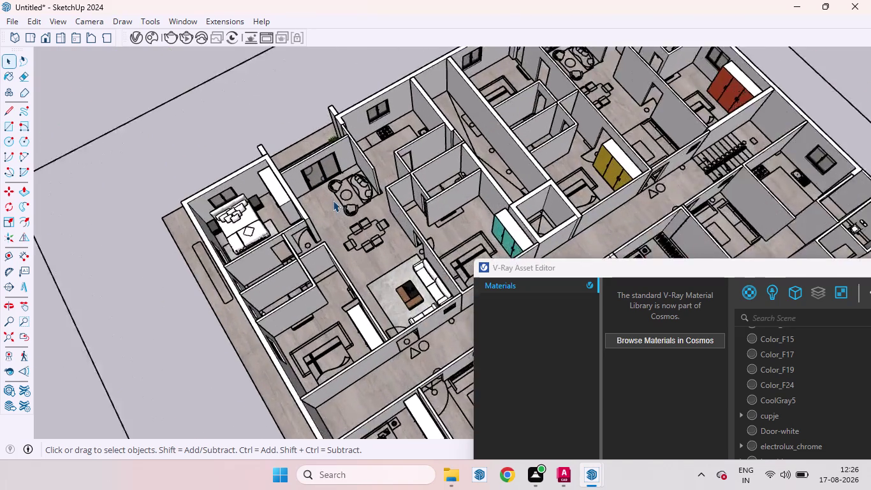
middle_drag(345, 217, 679, 146)
scroll(up, 3)
scroll(down, 3)
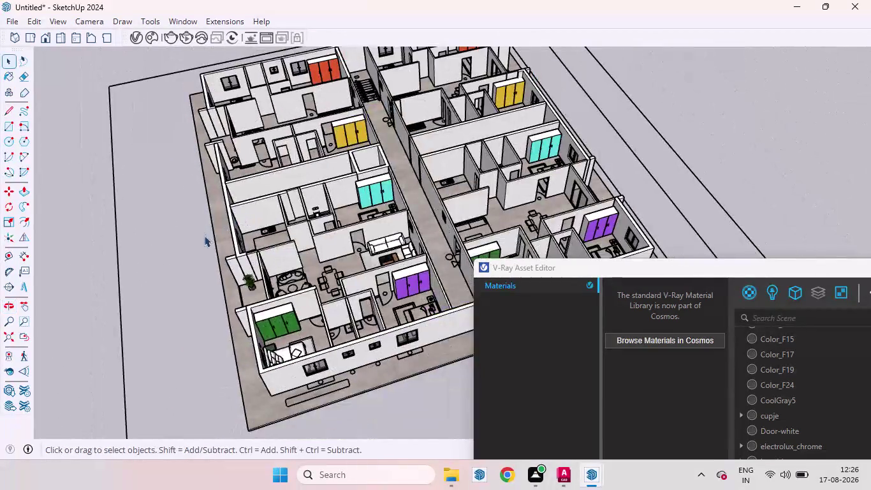
scroll(up, 3)
scroll(down, 3)
middle_drag(228, 229, 472, 135)
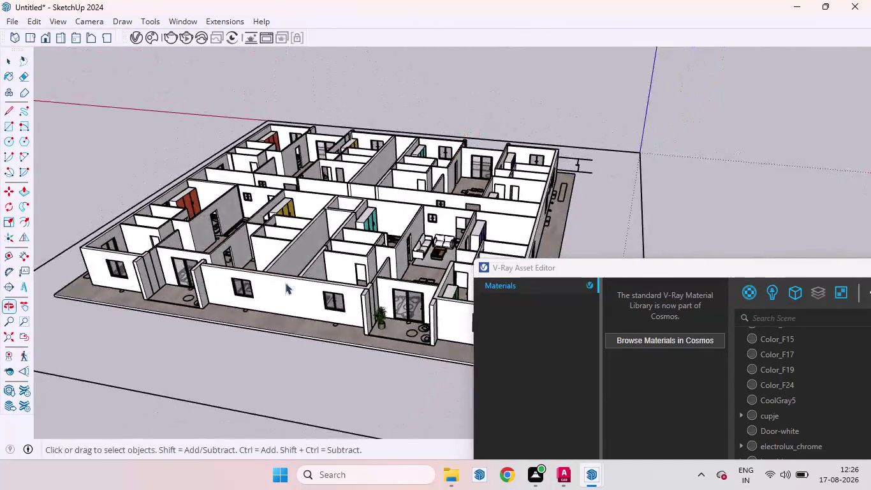
scroll(down, 3)
scroll(up, 3)
scroll(down, 3)
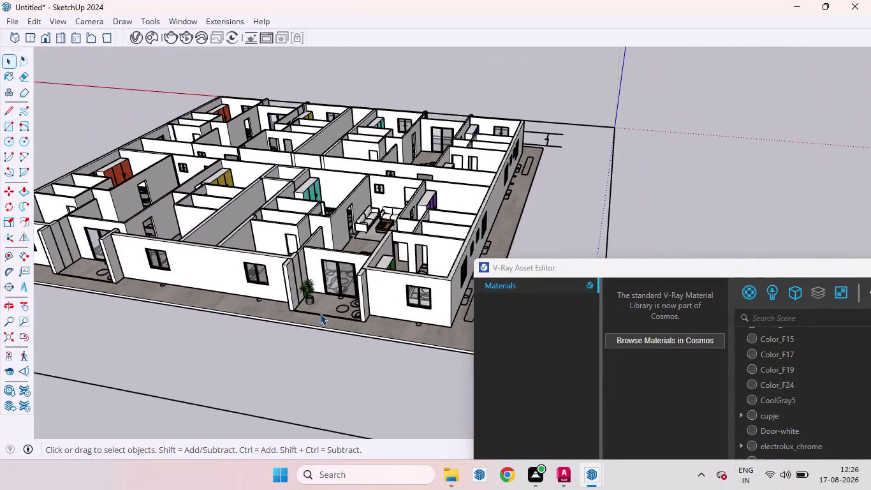
scroll(up, 3)
middle_drag(419, 334, 507, 332)
scroll(down, 3)
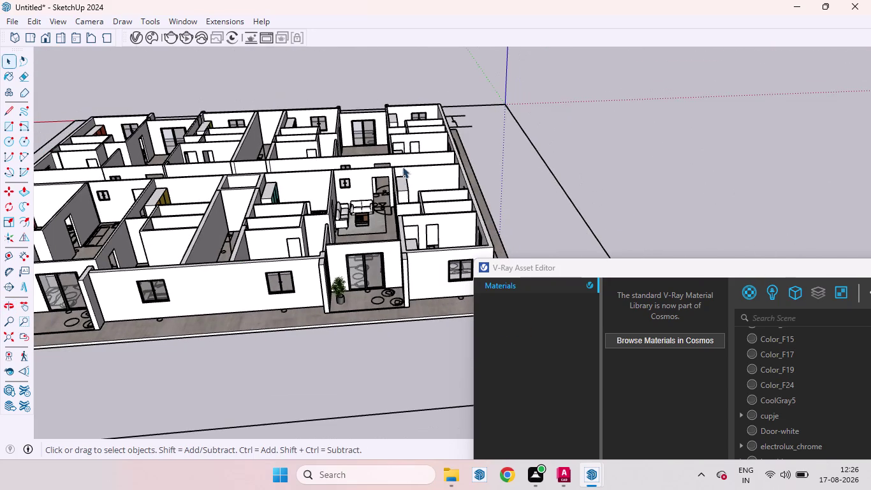
right_click(376, 35)
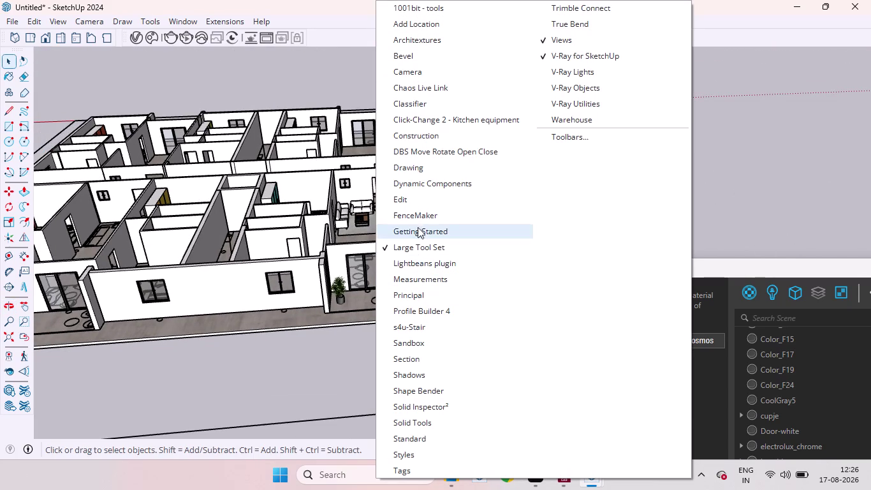
click(420, 312)
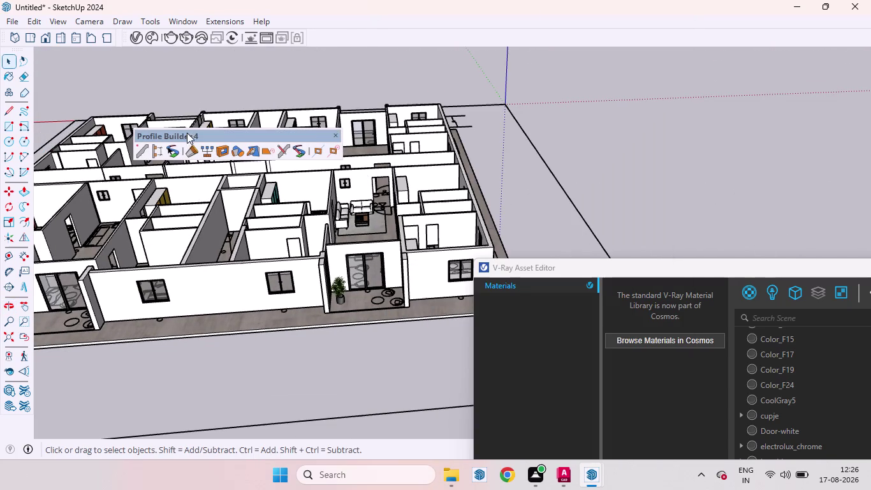
click(154, 150)
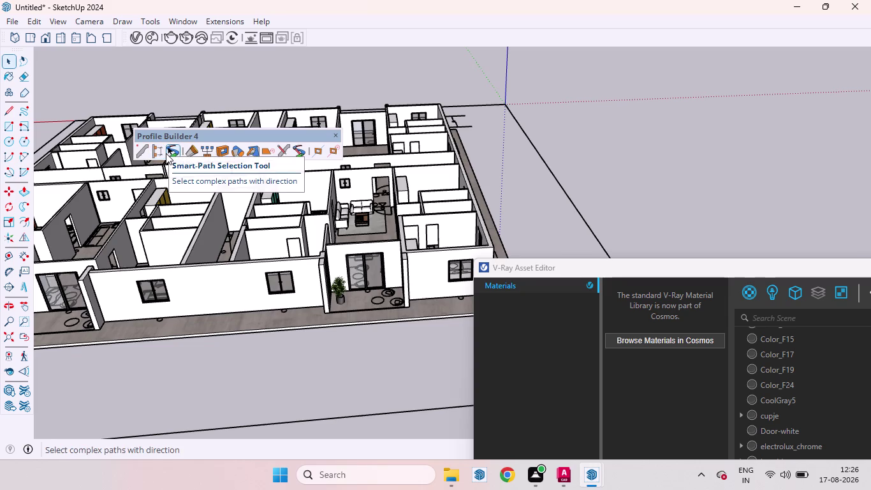
click(155, 151)
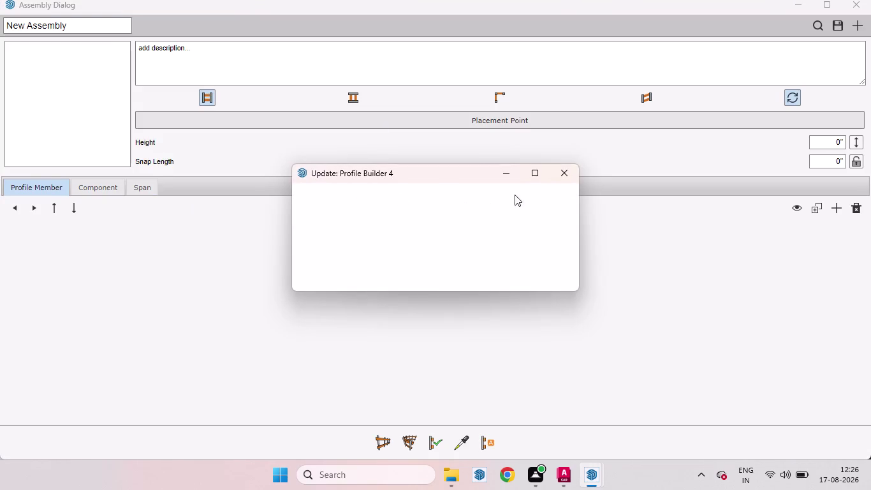
Dismiss the update notice, load Simple Glass Railing from the library, and start Build Along Path.
click(559, 178)
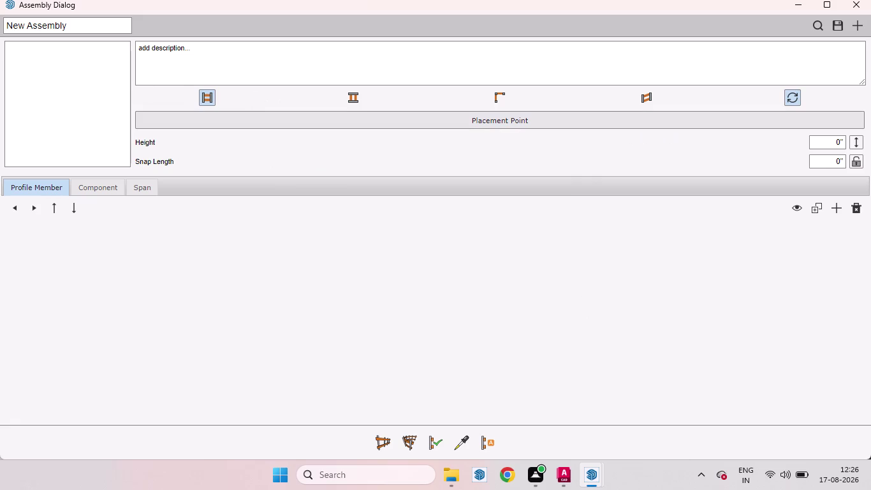
click(818, 22)
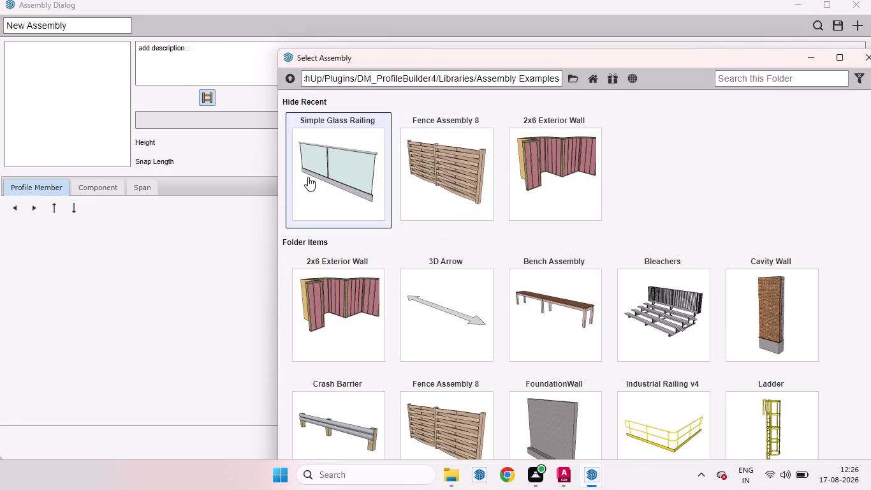
click(309, 176)
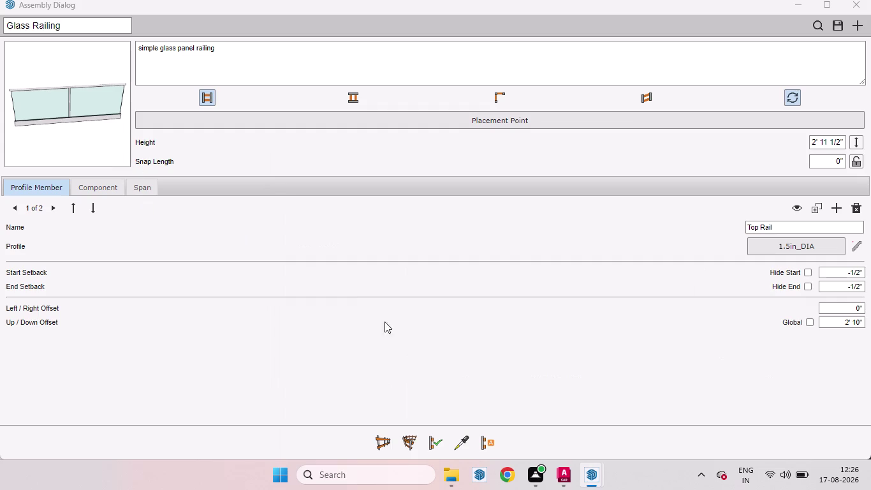
click(383, 442)
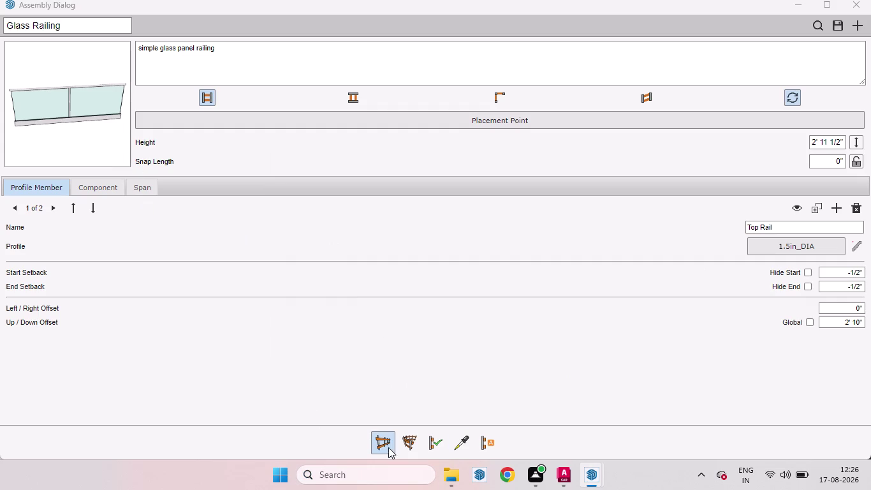
click(809, 8)
scroll(up, 3)
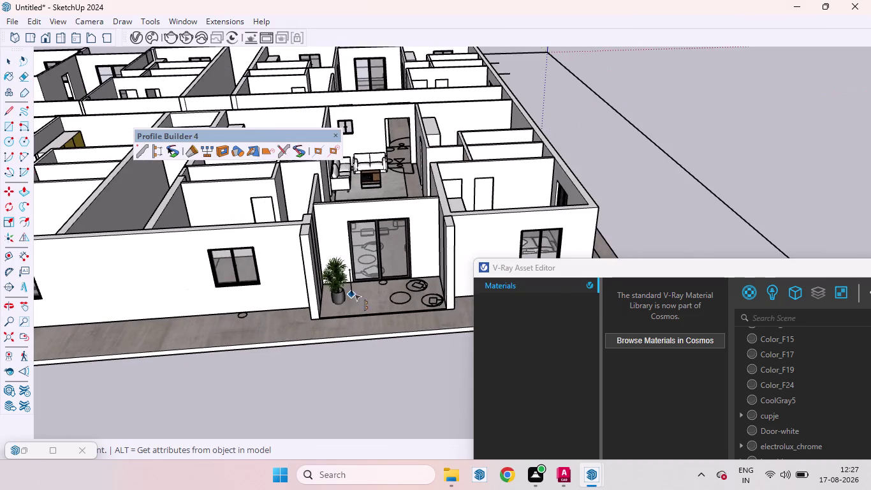
Start the glass railing at the balcony wall corner and minimize the railing settings.
middle_drag(358, 313, 248, 365)
scroll(up, 3)
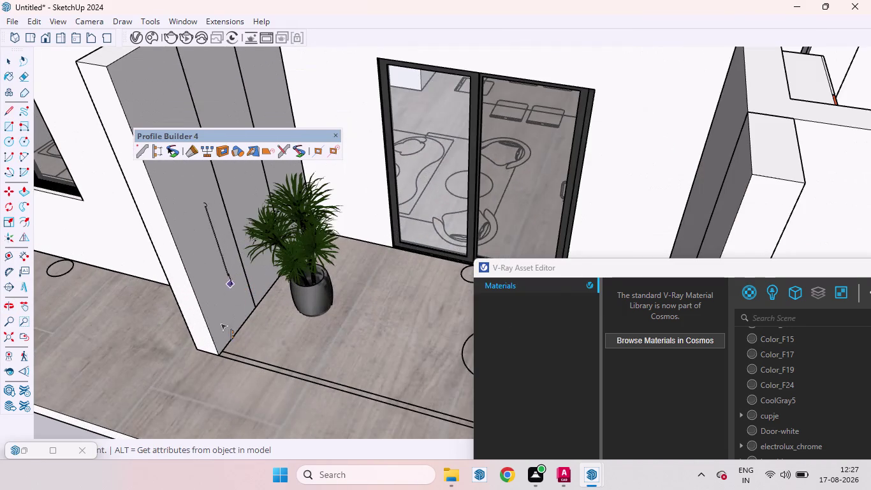
scroll(up, 3)
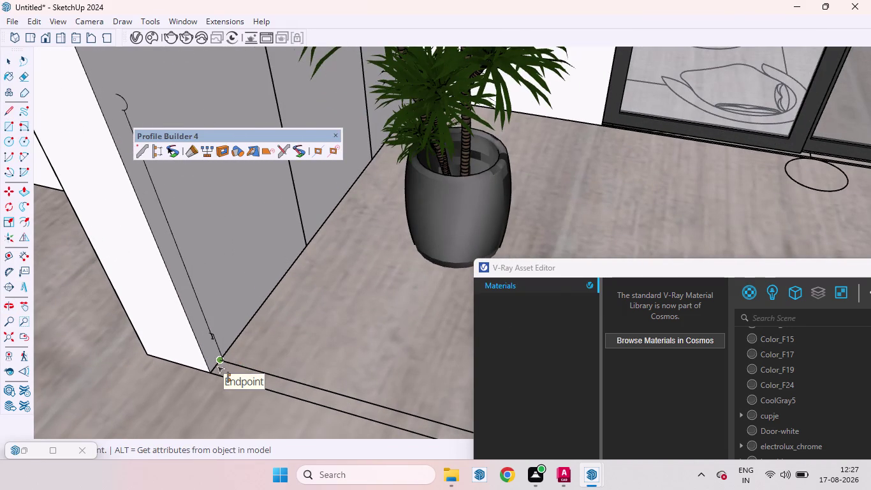
scroll(up, 3)
click(208, 364)
scroll(down, 3)
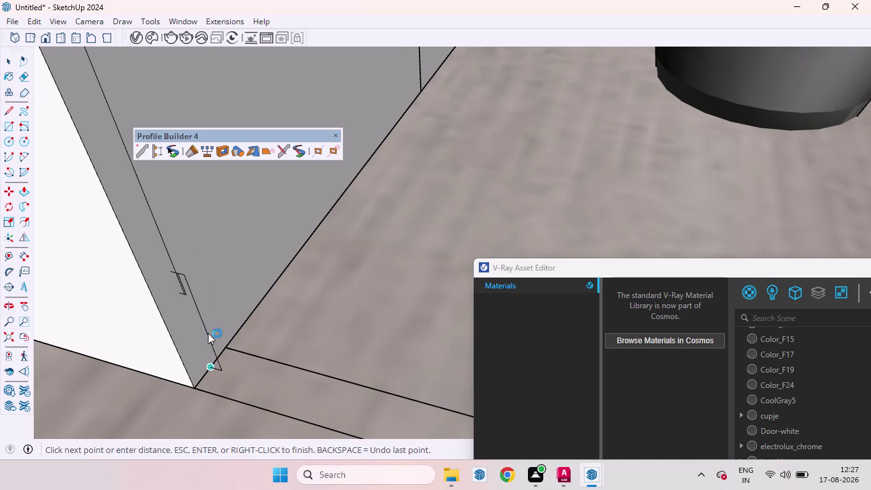
scroll(down, 3)
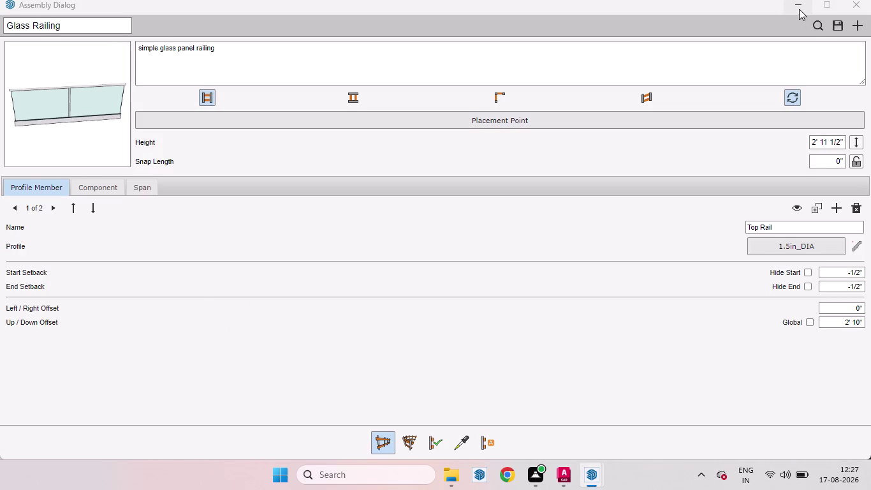
click(799, 9)
End the railing at the balcony's far corner and finish the path.
scroll(down, 3)
scroll(down, 3)
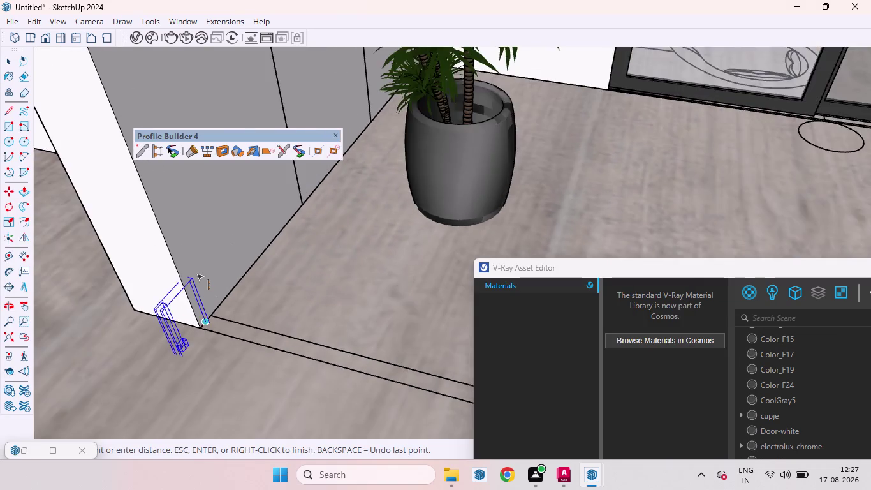
scroll(down, 3)
scroll(down, 3)
scroll(down, 3)
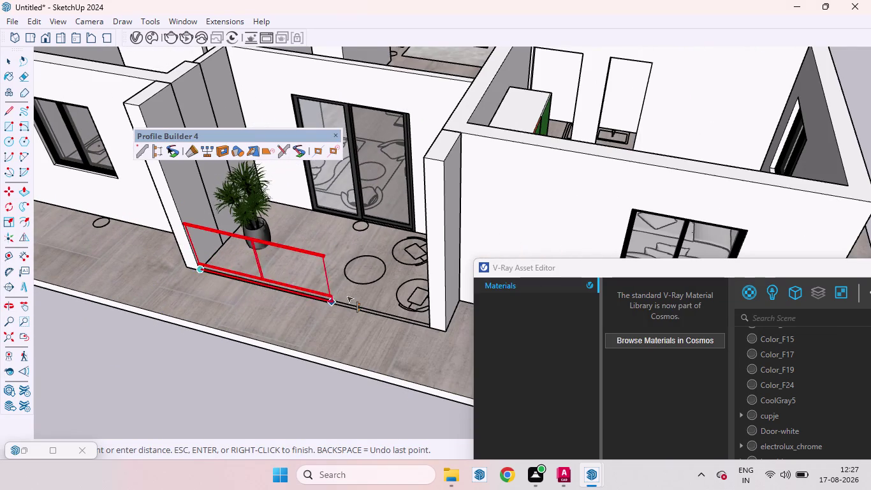
scroll(down, 3)
scroll(down, 3)
middle_drag(292, 282, 367, 313)
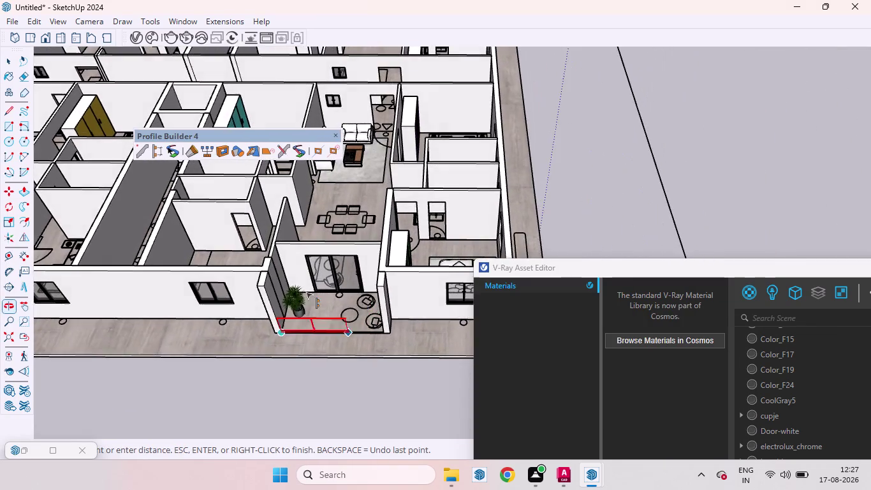
scroll(down, 3)
scroll(down, 3)
middle_drag(192, 264, 324, 307)
scroll(up, 3)
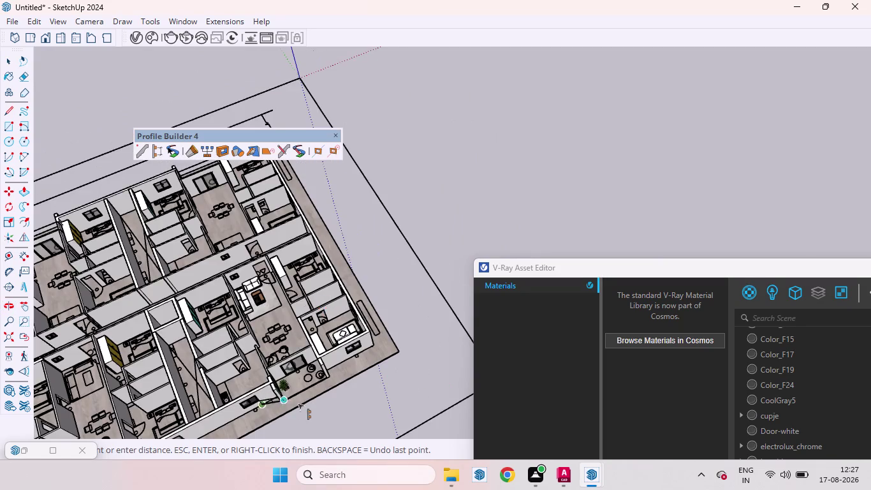
scroll(up, 3)
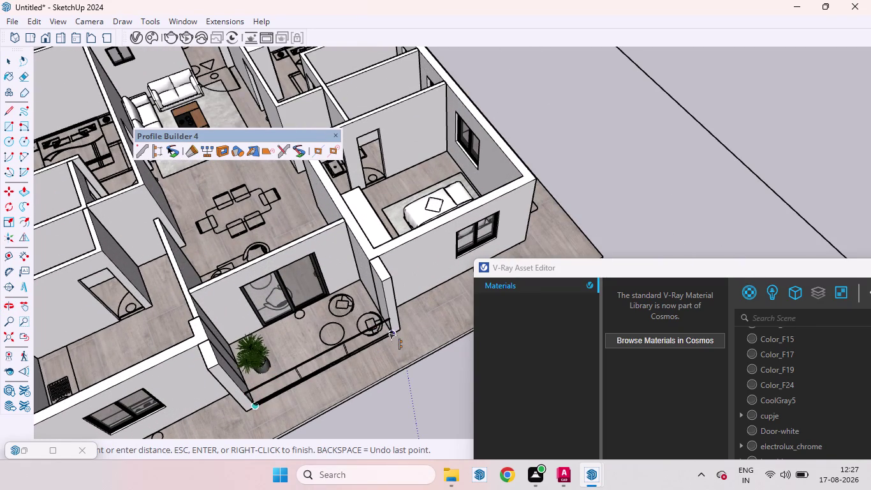
scroll(up, 3)
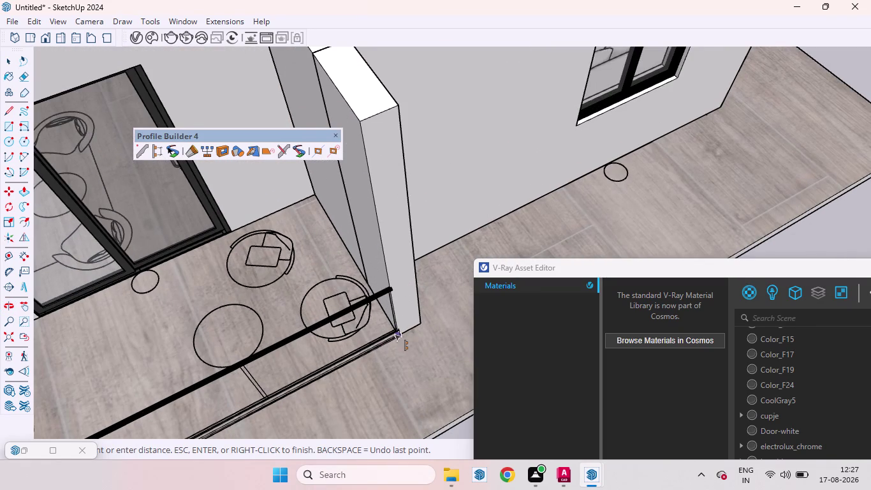
key(Right)
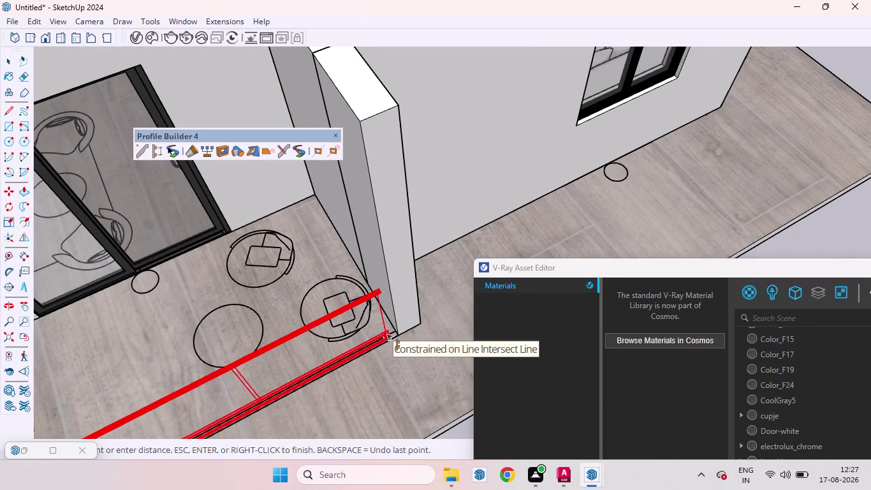
click(390, 332)
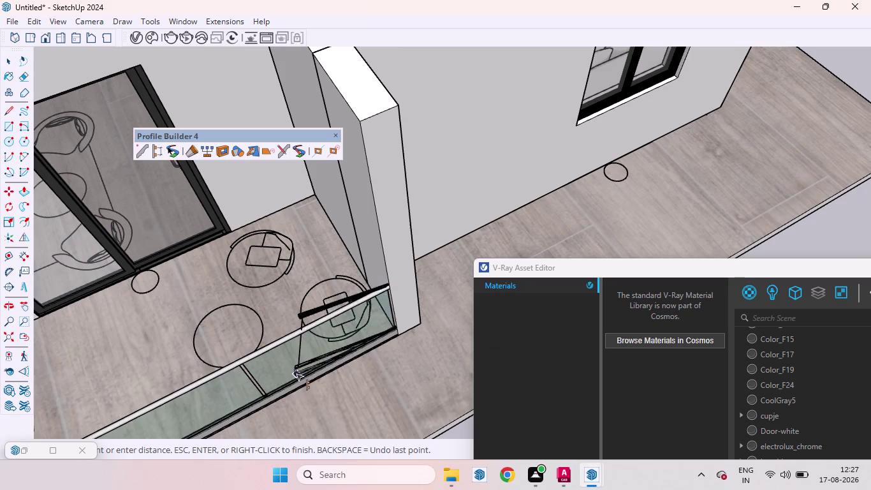
scroll(down, 3)
scroll(down, 3)
key(space)
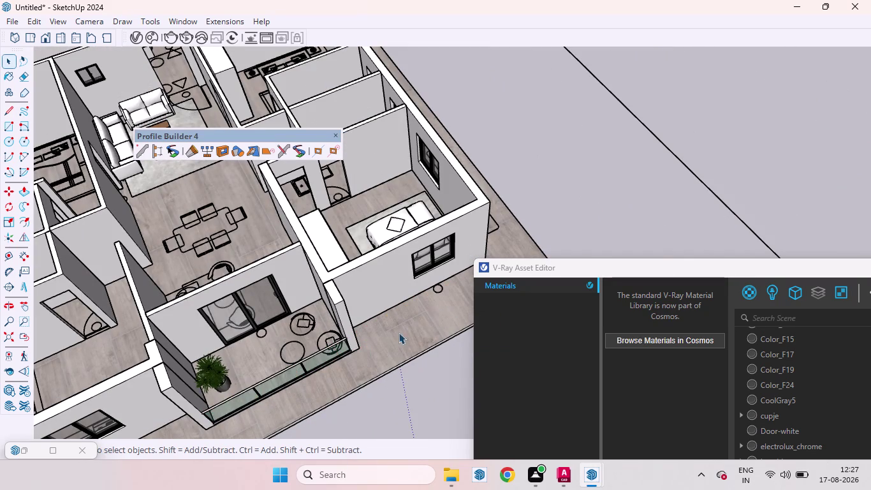
Select the glass railing and start a Move copy from its corner.
scroll(down, 3)
scroll(up, 3)
scroll(down, 3)
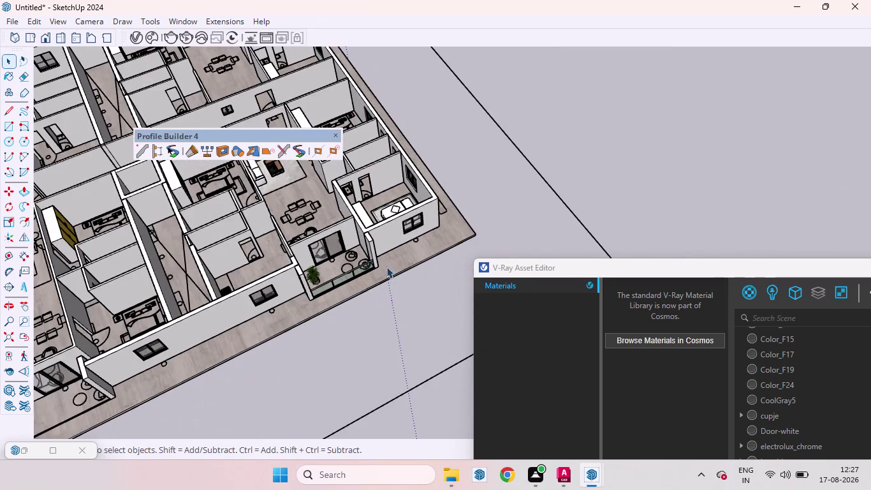
middle_drag(368, 299, 310, 212)
scroll(up, 3)
click(334, 247)
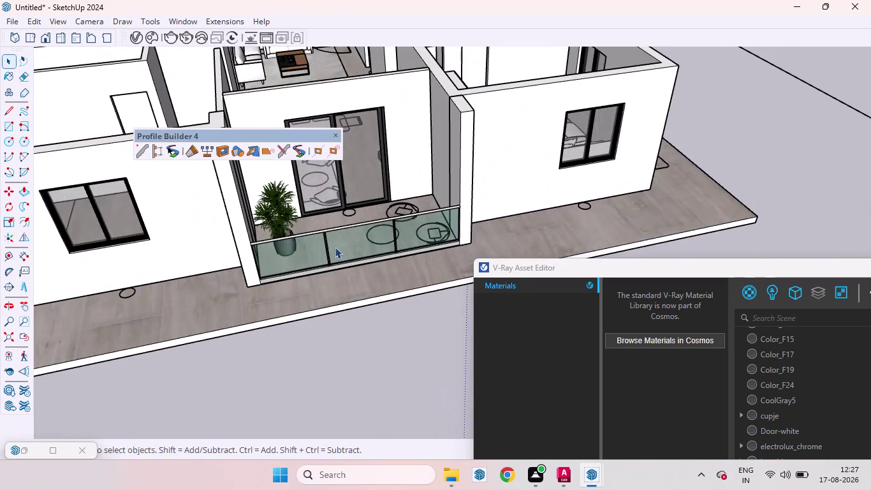
key(m)
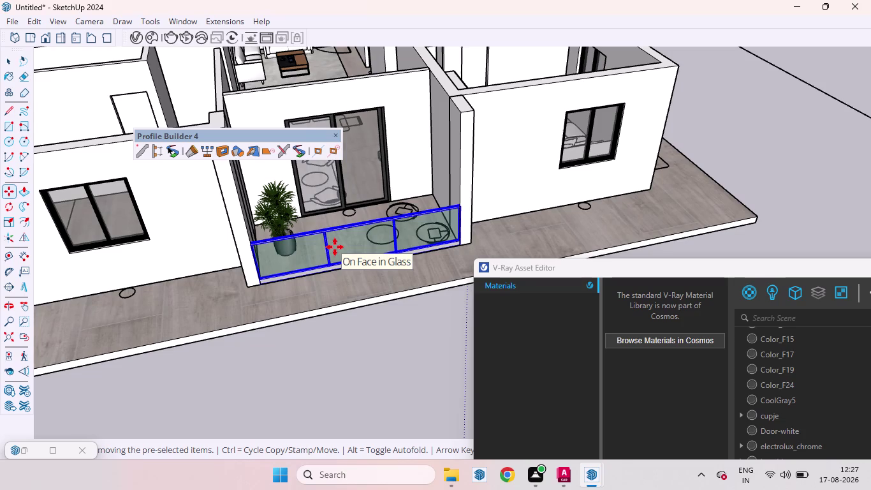
click(251, 250)
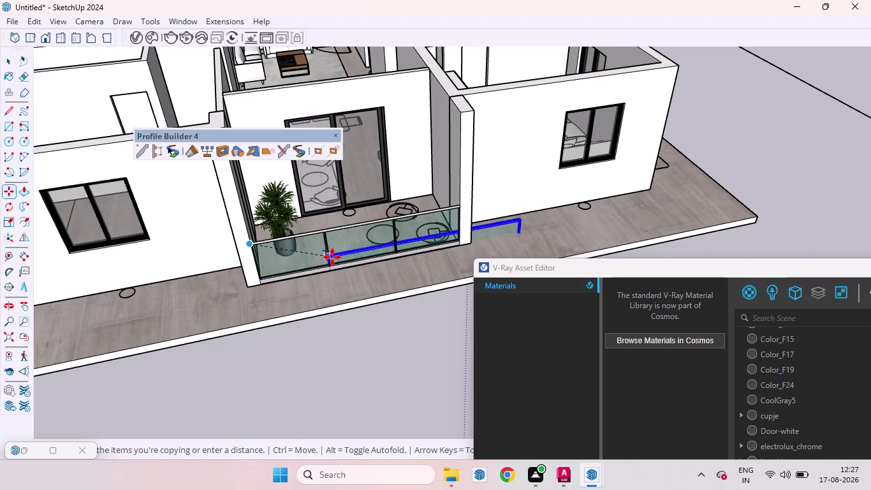
Place the railing copy on the other balcony's front edge.
scroll(down, 3)
scroll(down, 3)
scroll(down, 3)
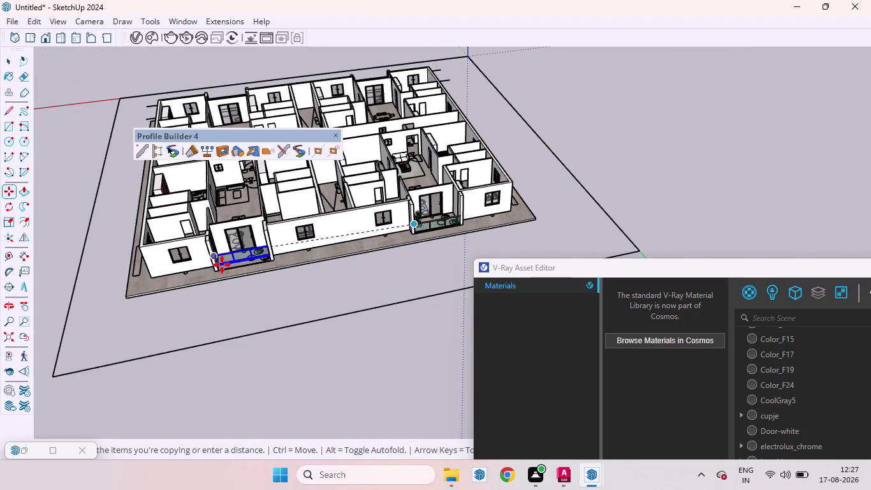
scroll(up, 3)
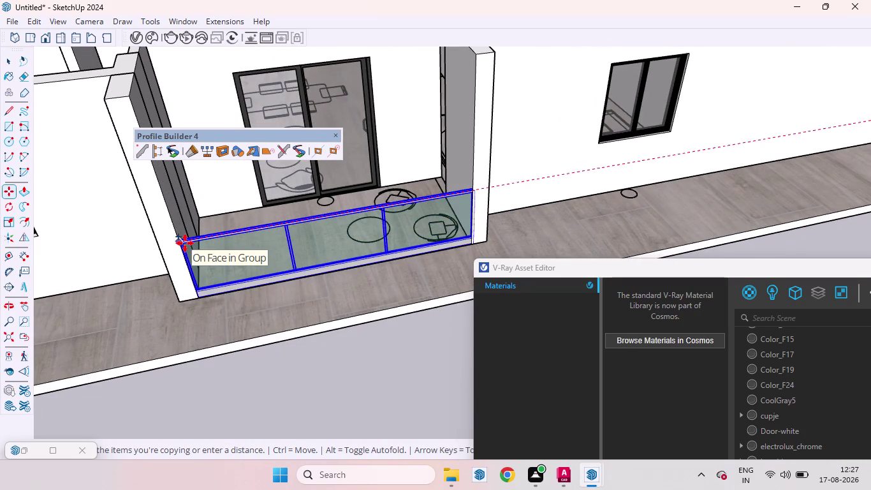
click(185, 242)
key(space)
Clear the selection and reopen the Profile Builder assembly settings.
click(265, 383)
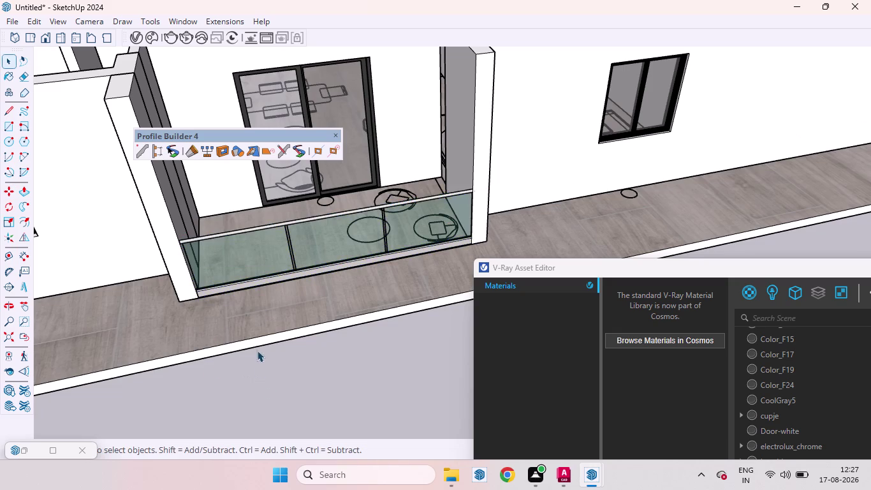
scroll(down, 3)
scroll(down, 3)
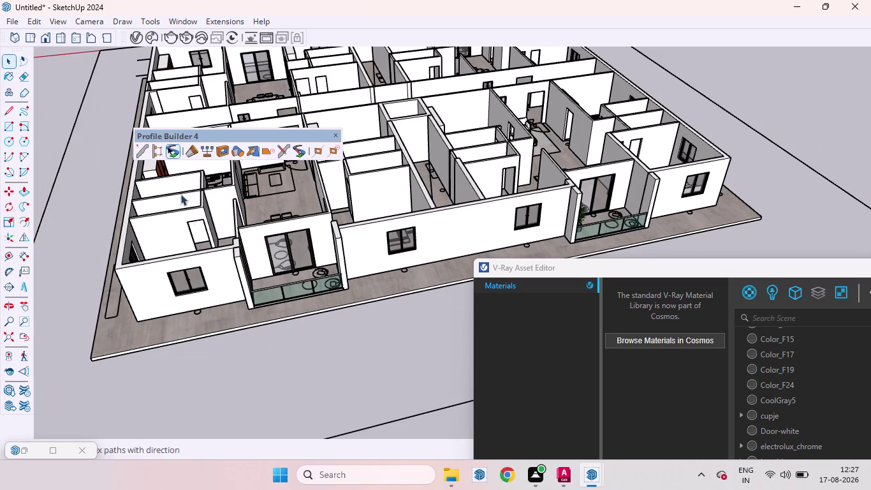
click(151, 152)
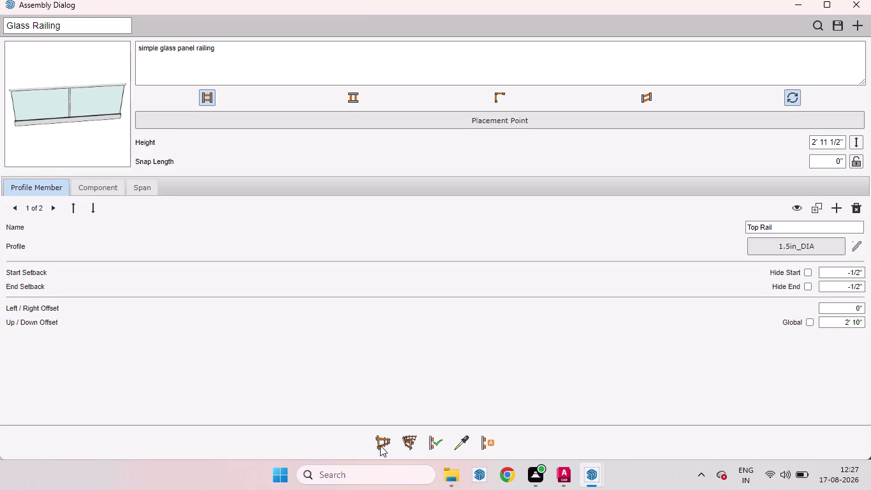
Start another Build Along Path with the Glass Railing assembly.
click(379, 444)
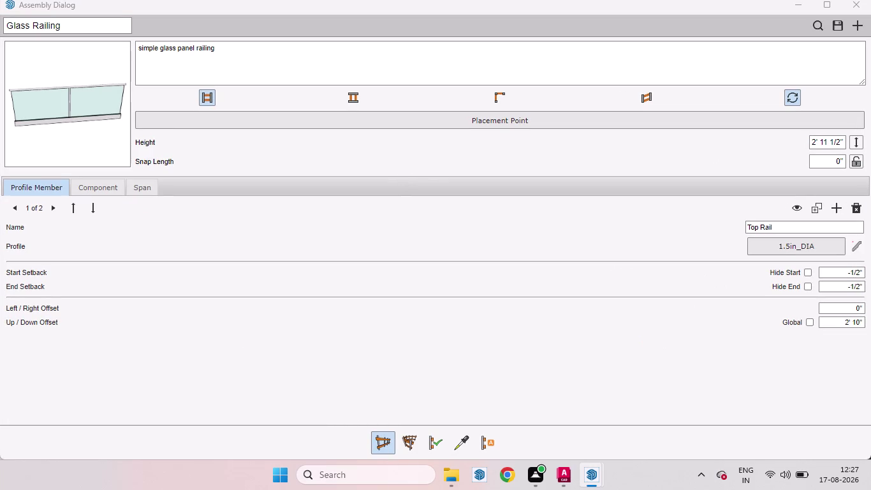
click(800, 5)
scroll(down, 3)
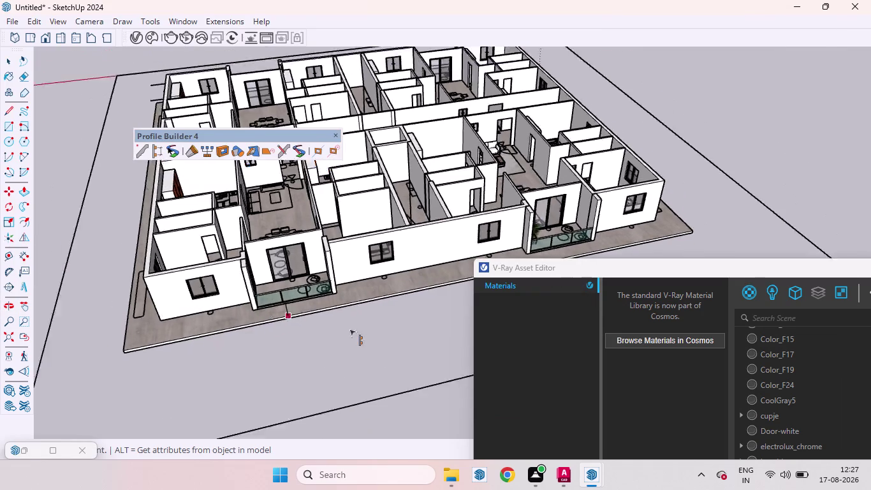
scroll(down, 3)
scroll(down, 3)
Orbit to the front balconies and start the railing at the front-left balcony corner.
middle_drag(255, 283, 450, 230)
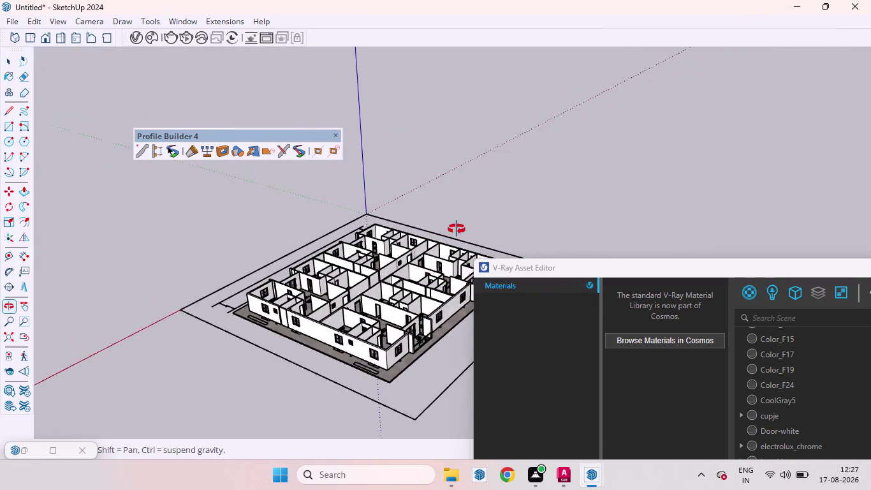
middle_drag(451, 231, 465, 229)
scroll(up, 3)
scroll(down, 3)
middle_drag(204, 281, 425, 300)
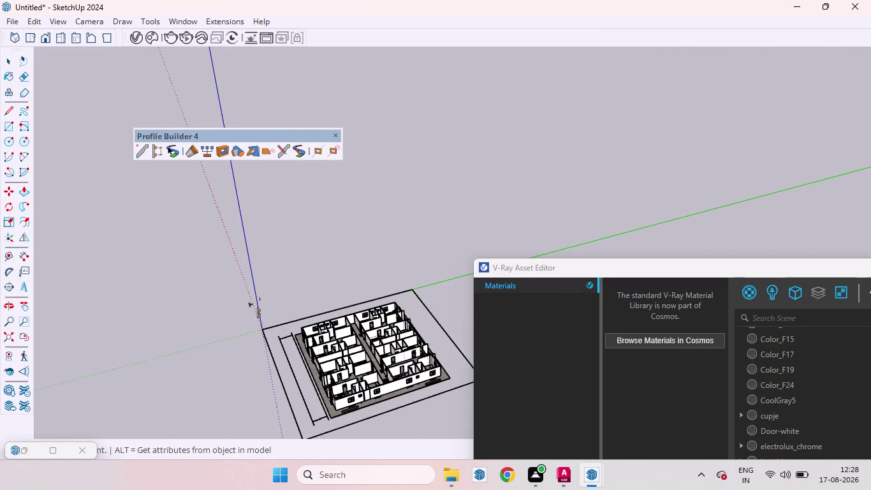
scroll(up, 3)
scroll(down, 3)
scroll(down, 3)
middle_drag(279, 326, 322, 356)
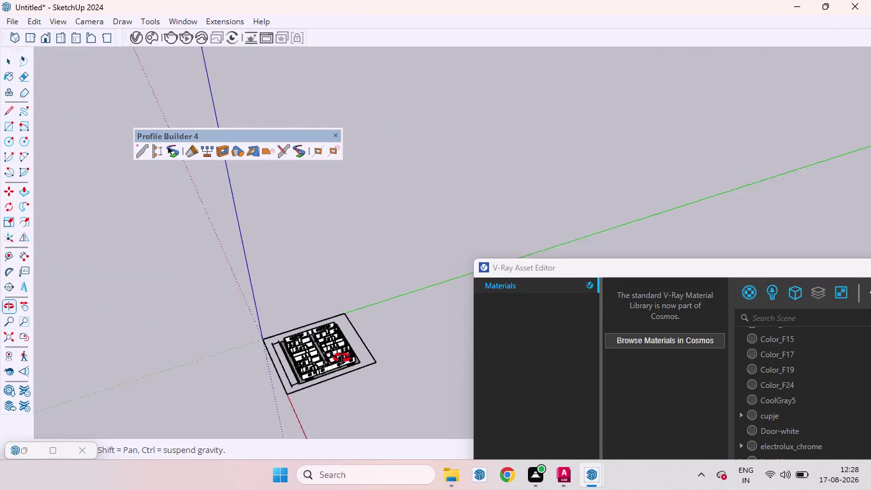
middle_drag(322, 356, 456, 359)
scroll(down, 3)
scroll(up, 3)
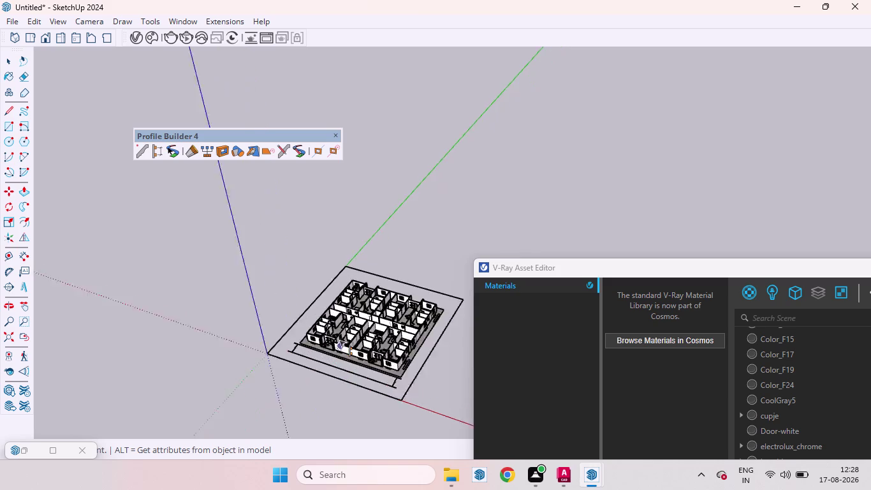
scroll(up, 3)
scroll(up, 3)
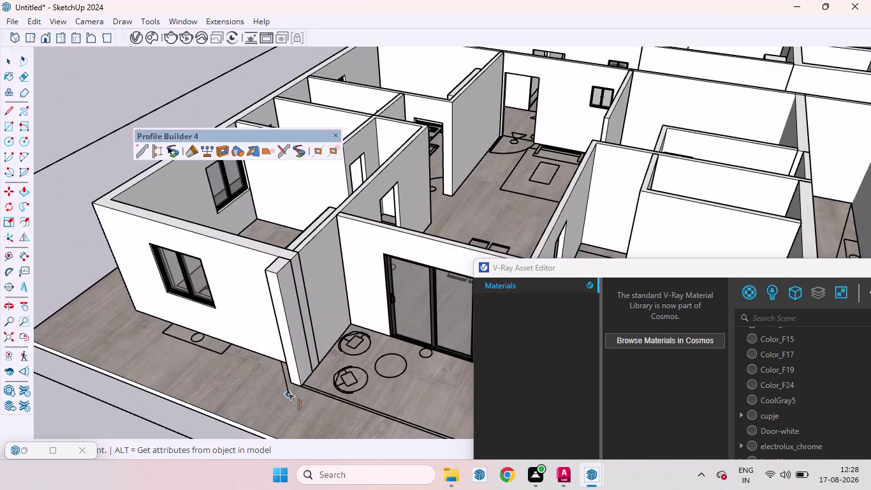
scroll(up, 3)
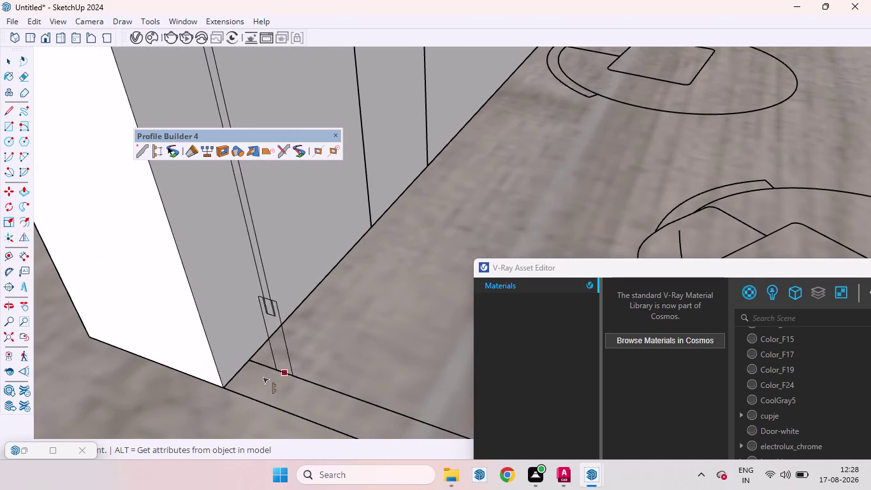
click(239, 371)
scroll(down, 3)
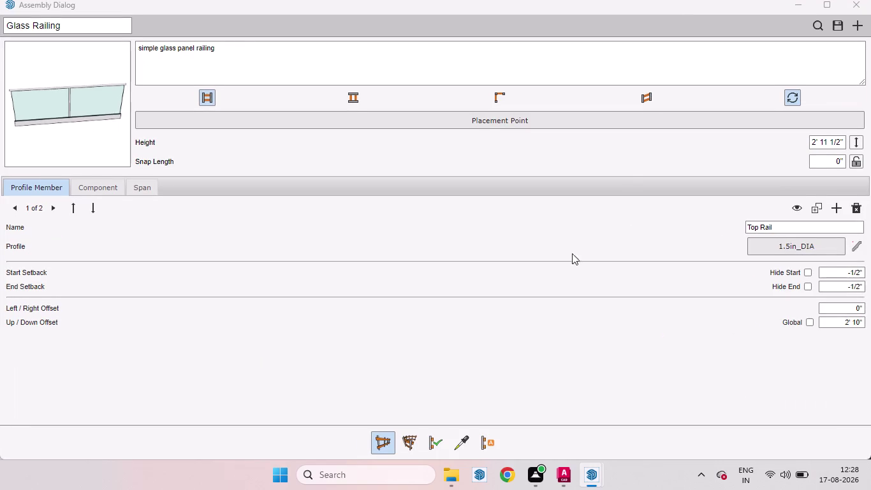
click(806, 5)
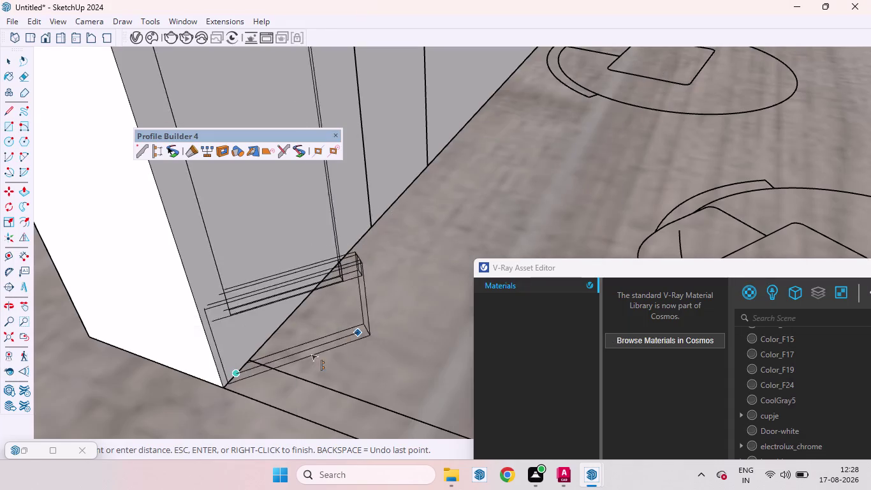
End the railing at the far balcony corner and finish drawing it.
scroll(down, 3)
scroll(down, 3)
key(Right)
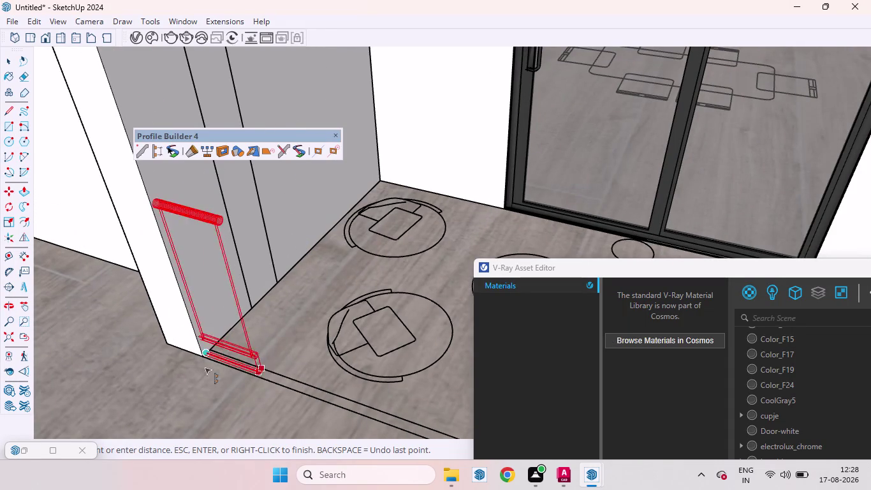
scroll(down, 3)
scroll(down, 3)
scroll(down, 3)
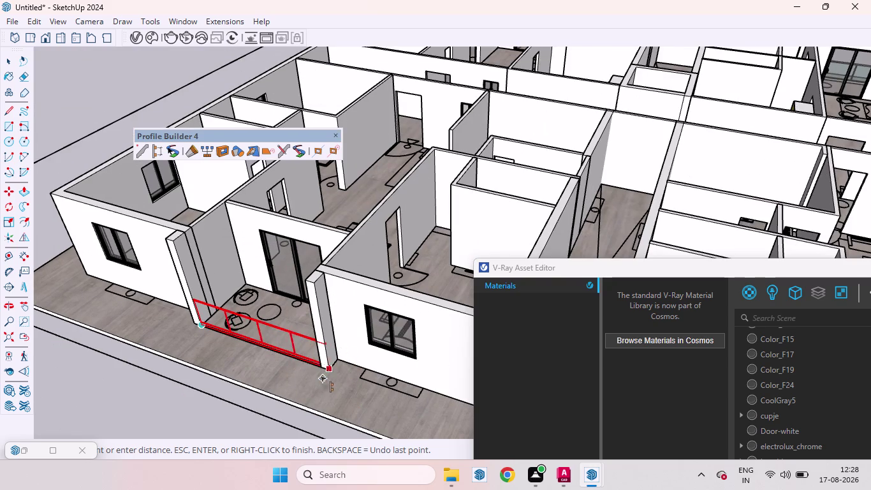
click(318, 365)
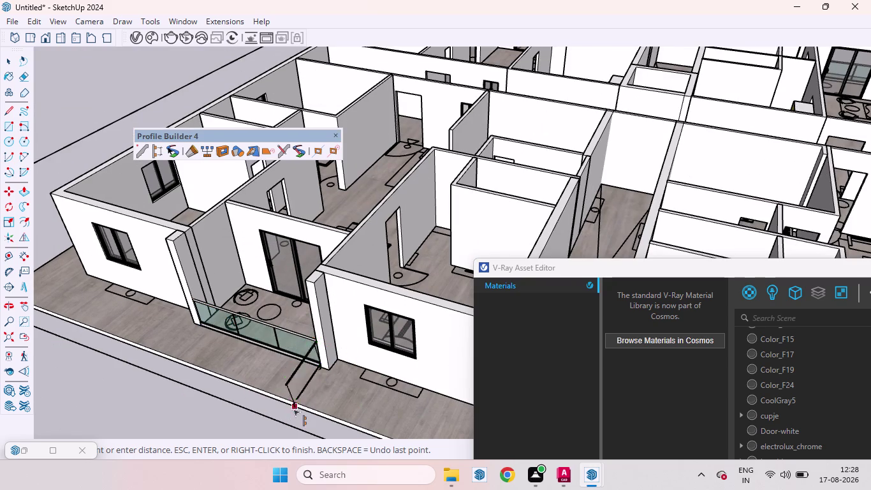
key(space)
scroll(down, 3)
scroll(down, 3)
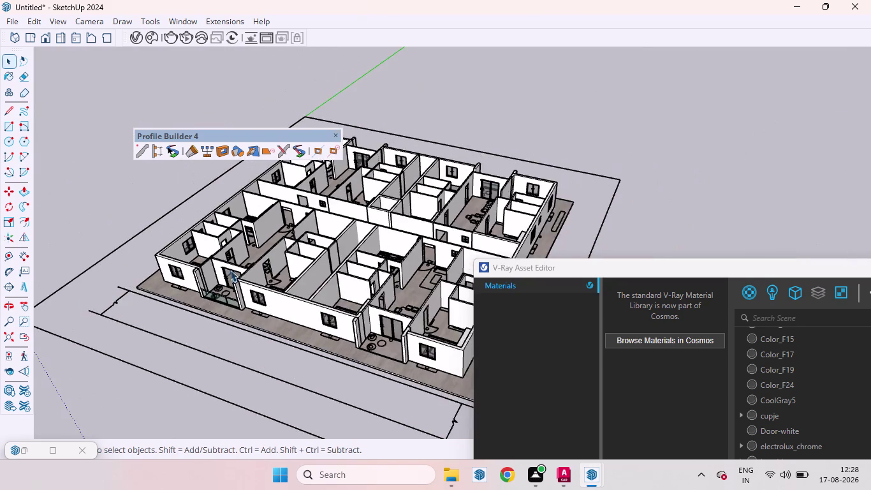
scroll(down, 3)
Orbit to inspect the new glass railing and select it.
middle_drag(258, 277, 333, 279)
scroll(up, 3)
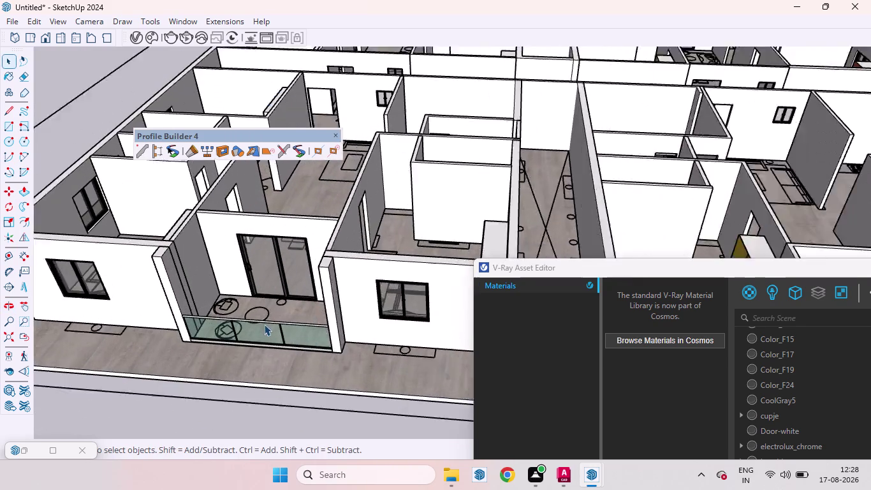
scroll(up, 3)
click(256, 339)
scroll(down, 3)
scroll(down, 3)
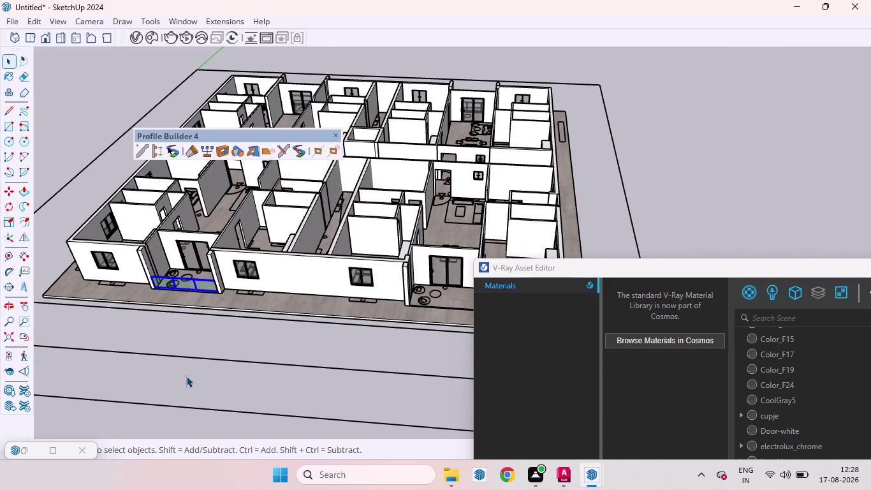
Copy the glass railing along the building front and snap it onto the next balcony's corner.
key(m)
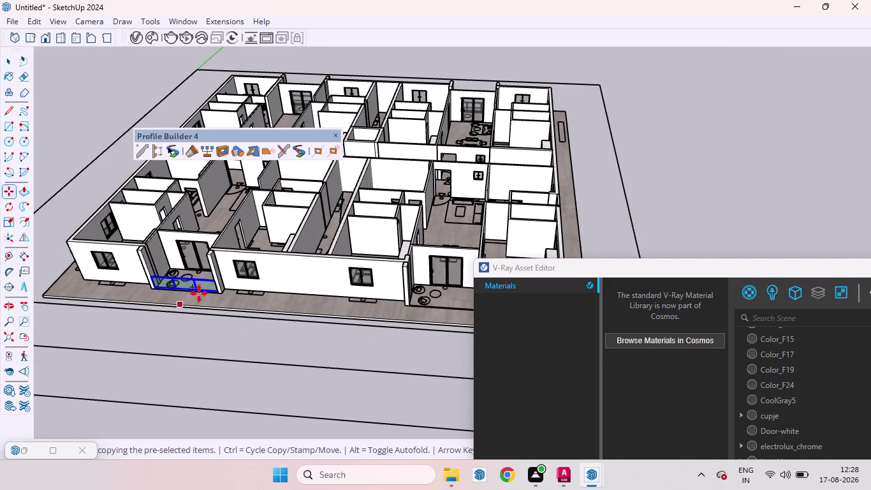
scroll(up, 3)
click(211, 263)
scroll(down, 3)
scroll(down, 3)
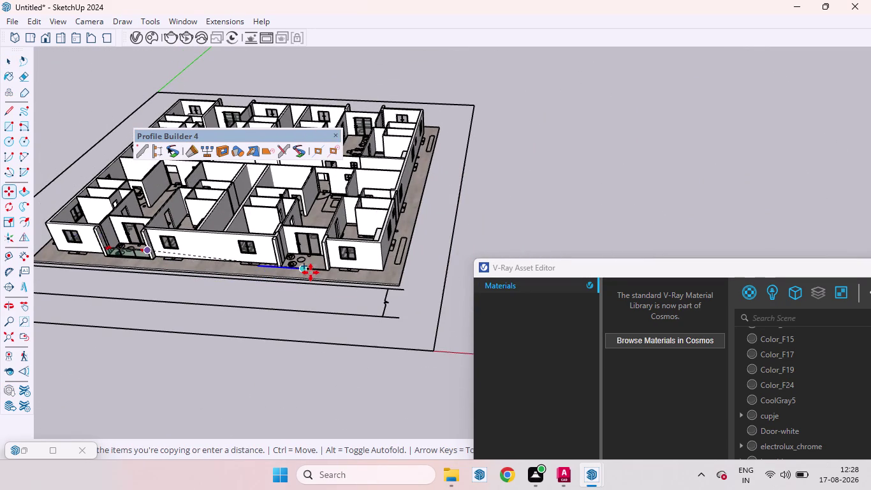
key(Right)
scroll(up, 3)
scroll(up, 3)
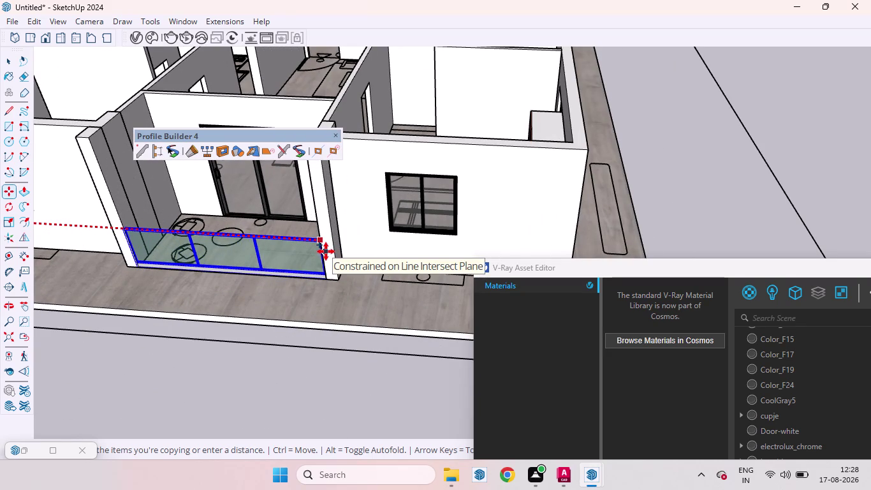
click(326, 251)
key(space)
click(246, 368)
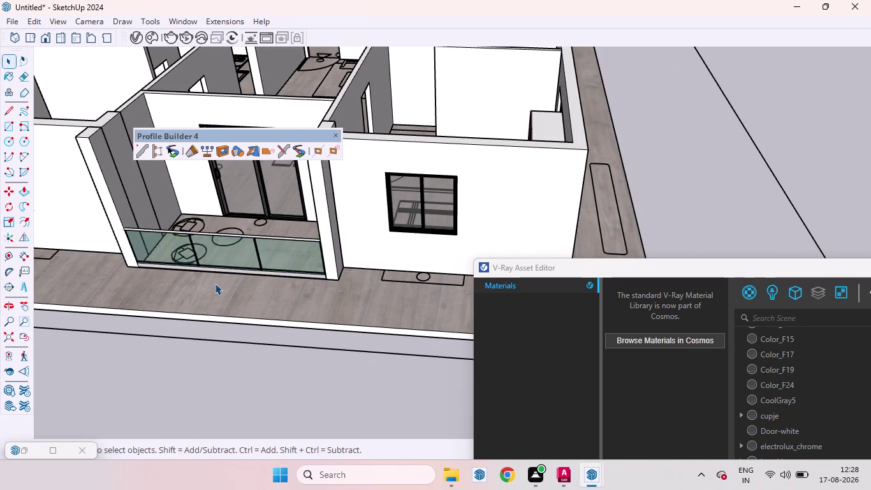
Orbit around the copied railing to check its fit against the wall, ending in top-down view.
scroll(up, 3)
middle_drag(178, 306, 181, 385)
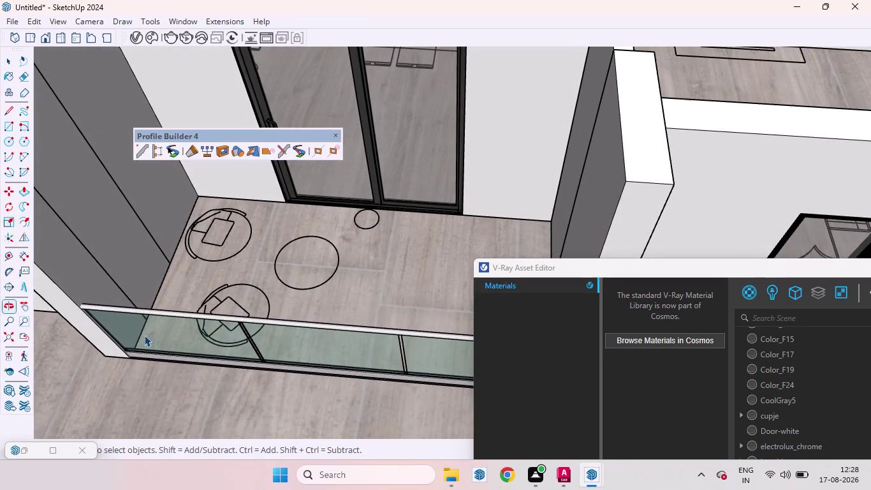
scroll(down, 3)
scroll(down, 3)
middle_drag(287, 298, 427, 225)
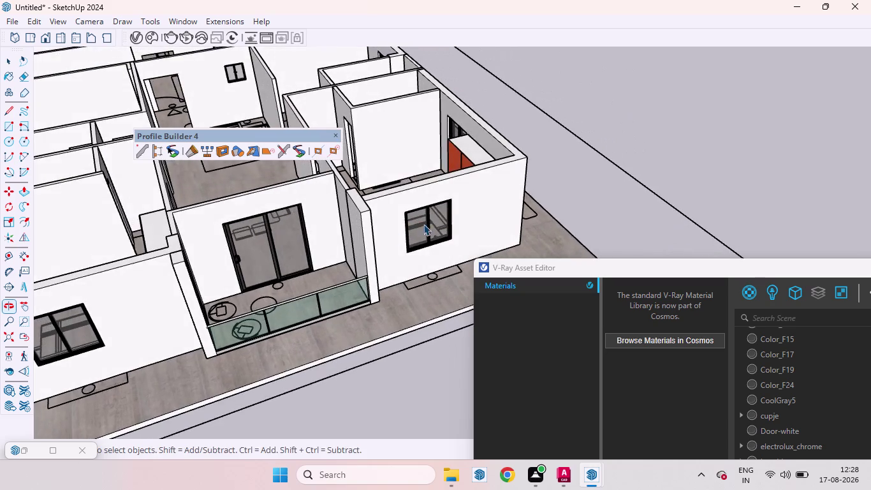
scroll(up, 3)
middle_drag(351, 286, 319, 244)
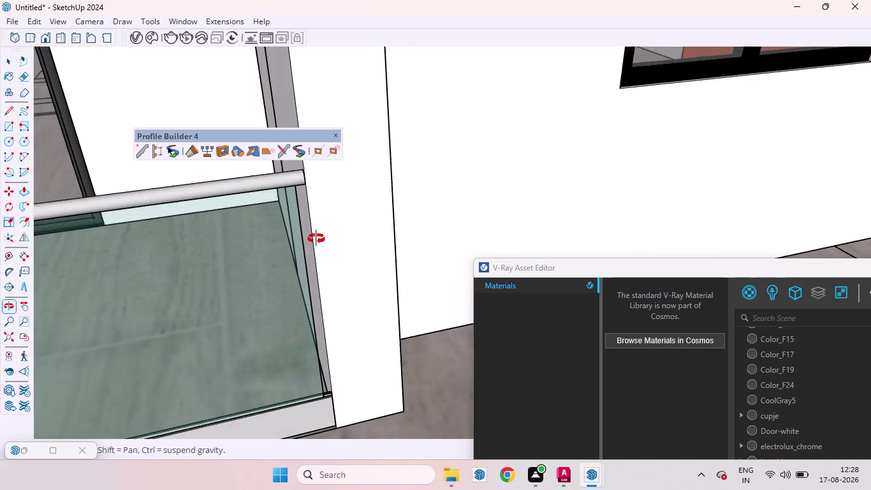
middle_drag(318, 243, 316, 238)
scroll(up, 3)
scroll(down, 3)
scroll(down, 3)
scroll(down, 3)
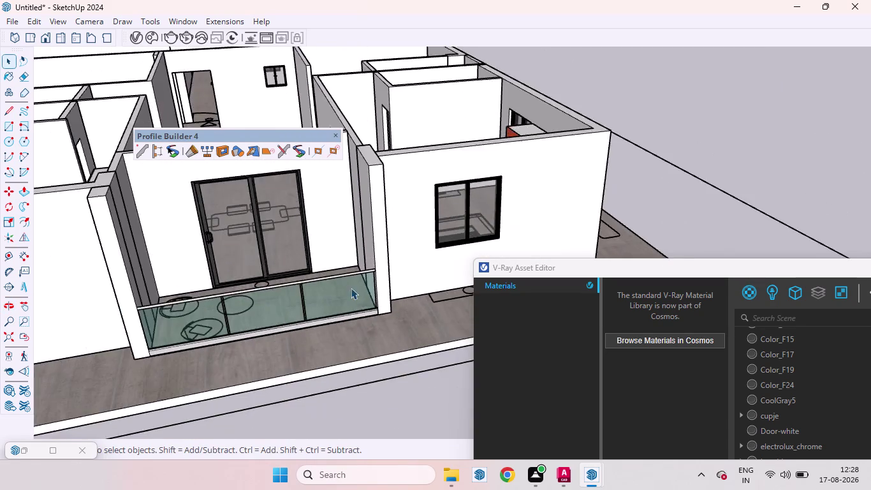
scroll(down, 3)
scroll(down, 3)
scroll(down, 3)
scroll(down, 3)
middle_drag(308, 192, 276, 425)
scroll(up, 3)
scroll(up, 3)
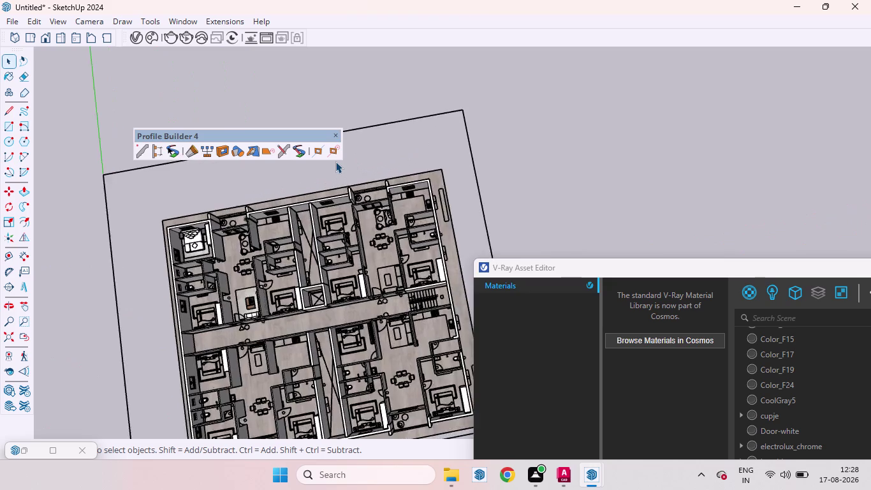
Scale the potted plant on the balcony down slightly.
scroll(up, 3)
scroll(down, 3)
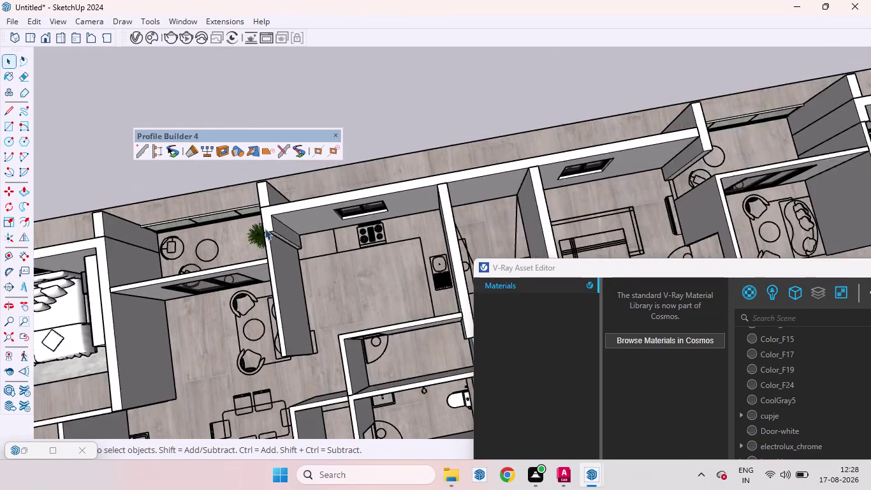
scroll(down, 3)
scroll(up, 3)
click(264, 232)
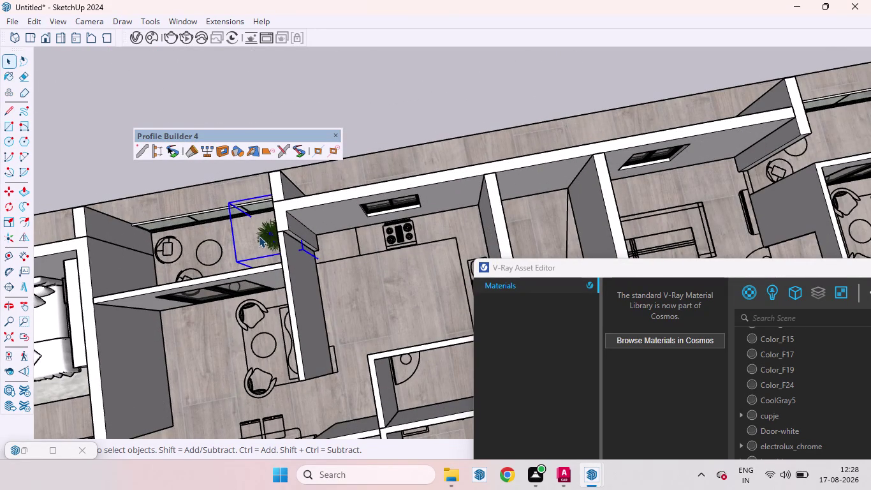
key(s)
drag(232, 199, 226, 192)
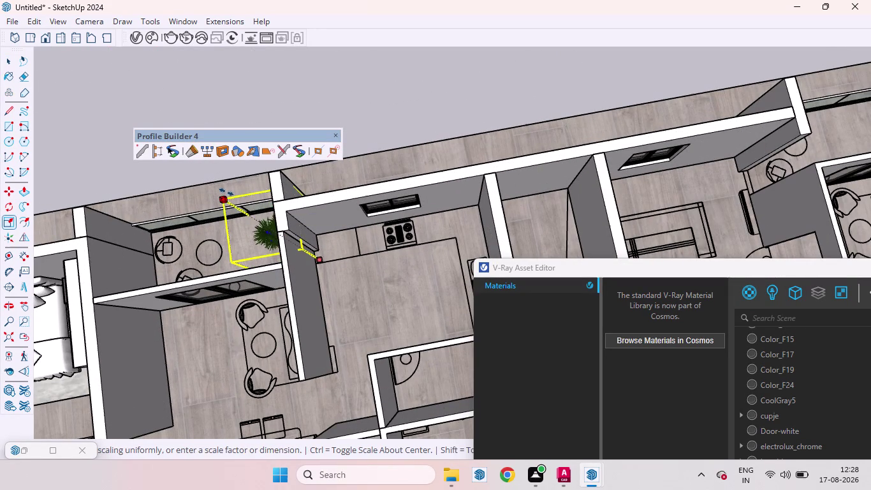
drag(226, 192, 216, 185)
key(space)
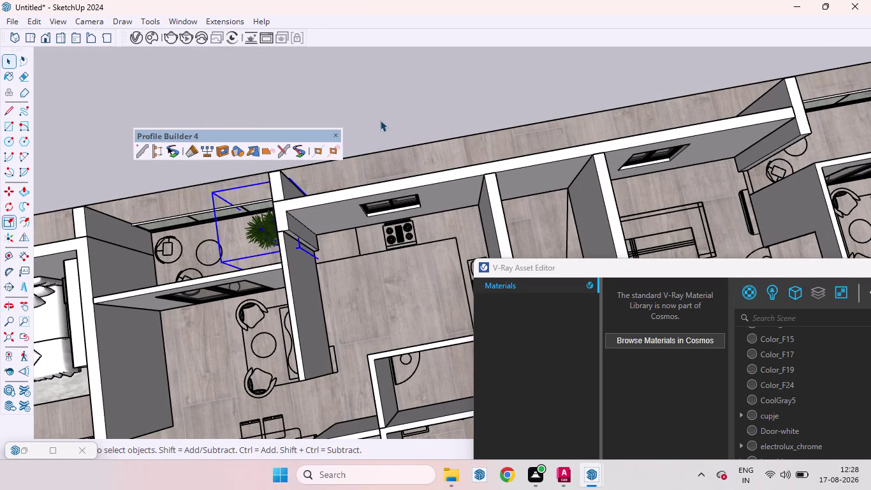
click(380, 118)
Copy the potted plant onto the neighbouring balcony.
scroll(up, 3)
scroll(down, 3)
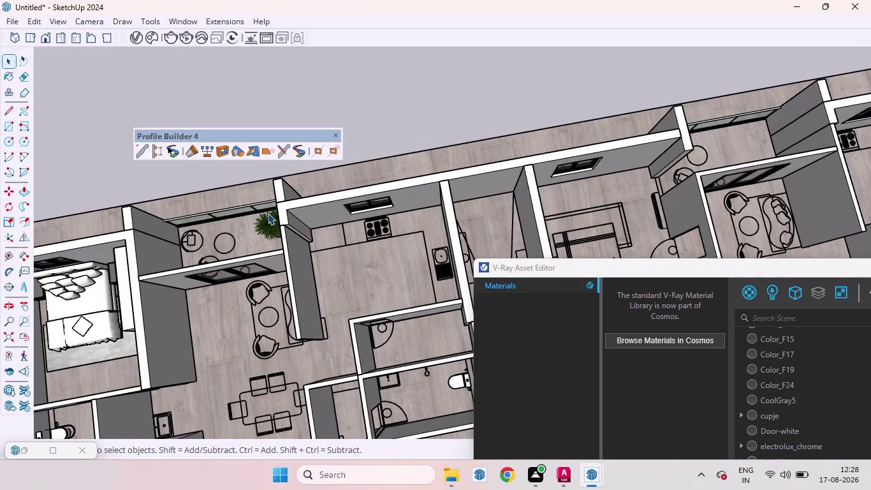
click(266, 219)
key(m)
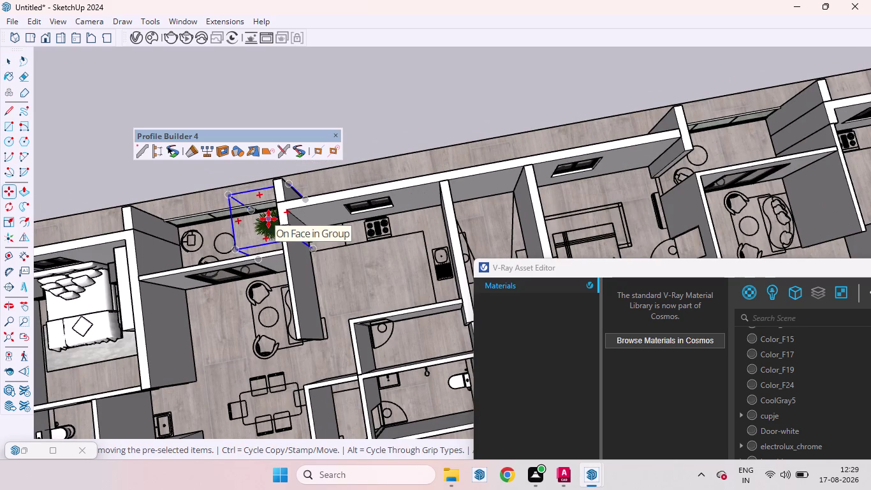
click(268, 219)
scroll(down, 3)
scroll(down, 3)
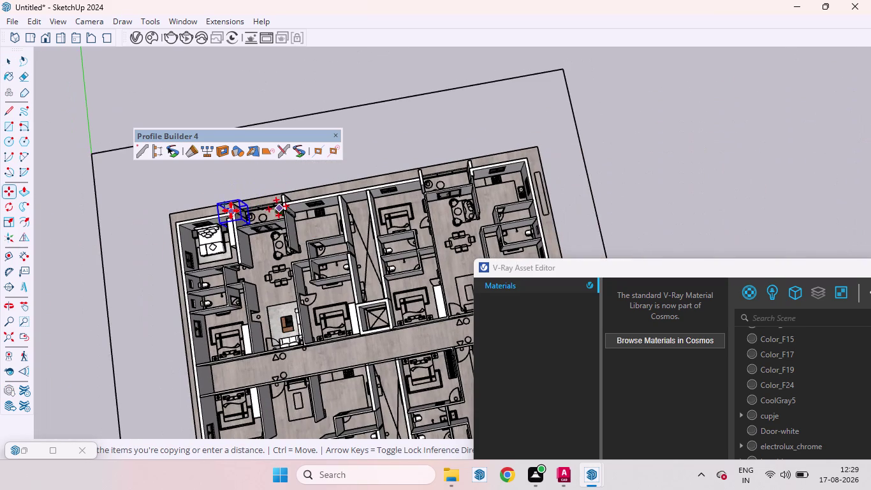
scroll(up, 3)
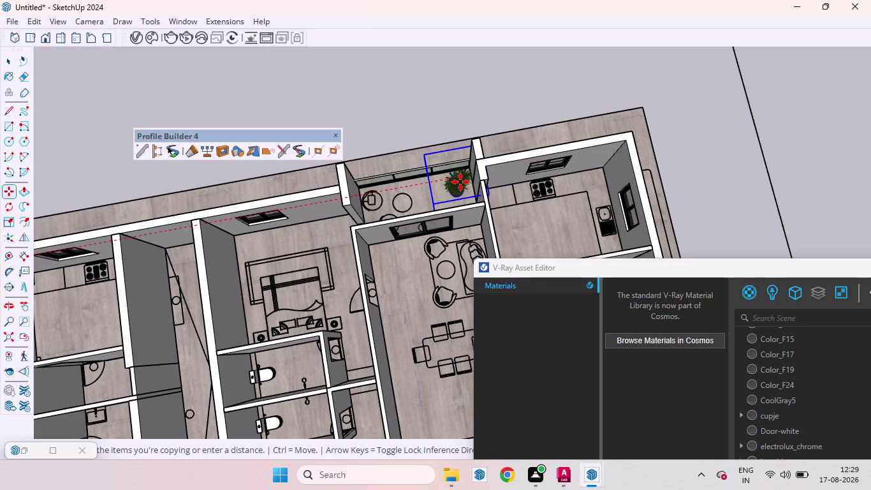
click(453, 183)
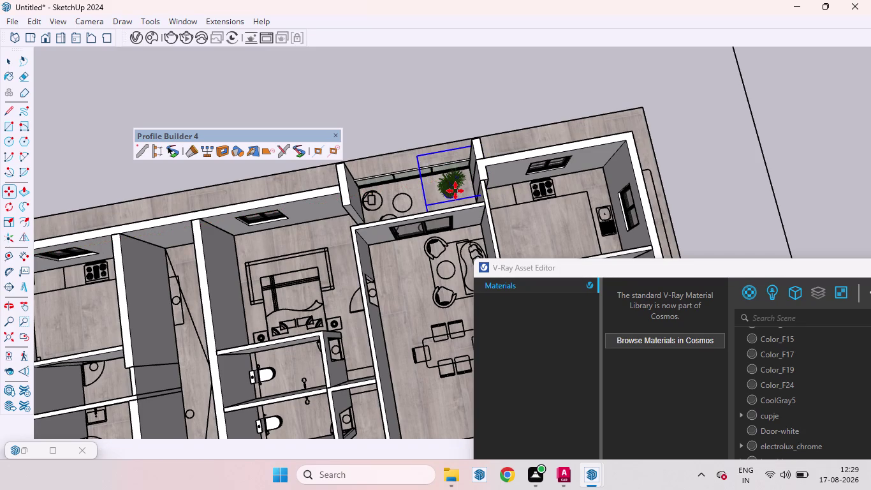
key(space)
Select both potted plants together.
scroll(down, 3)
scroll(down, 3)
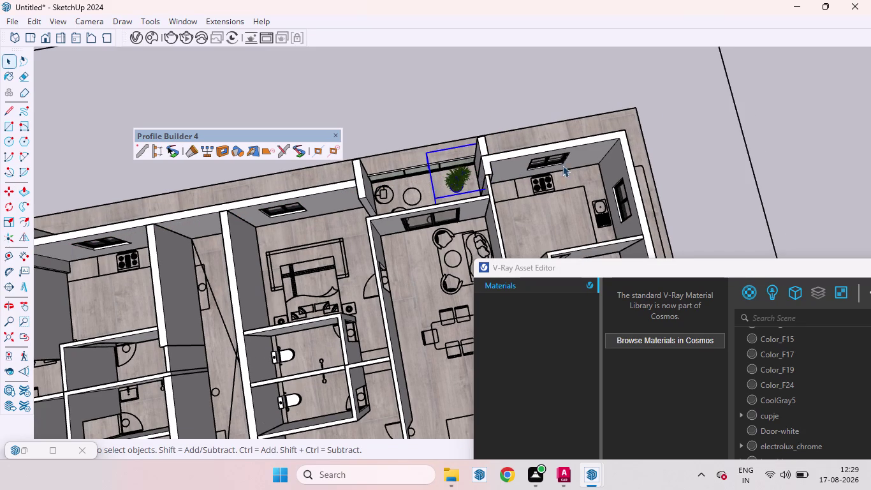
scroll(down, 3)
scroll(up, 3)
click(258, 217)
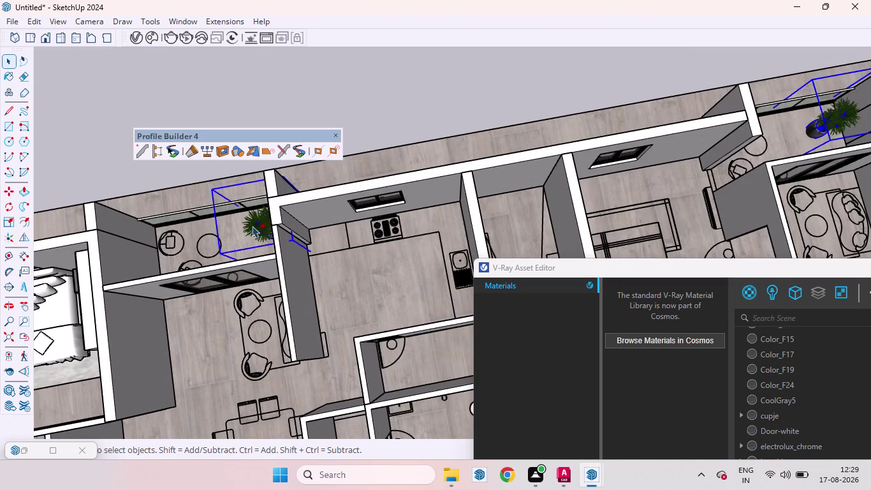
Copy both potted plants along a locked axis onto the opposite side's balconies.
scroll(down, 3)
key(space)
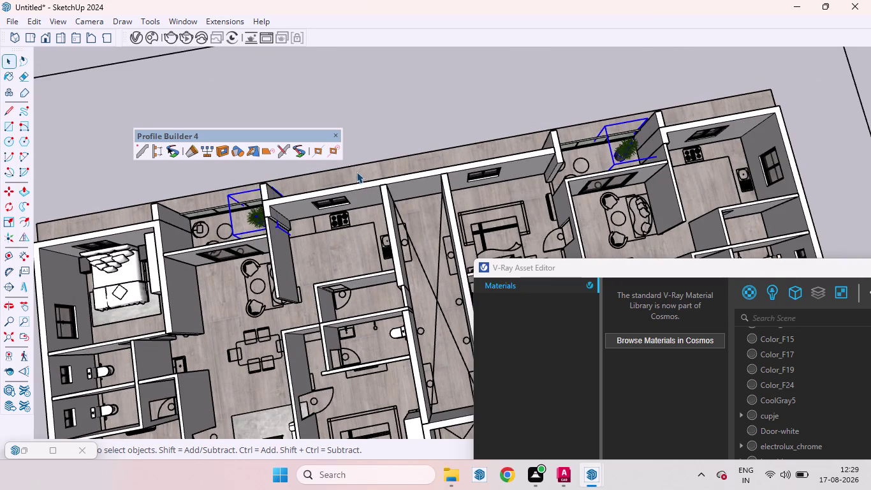
key(m)
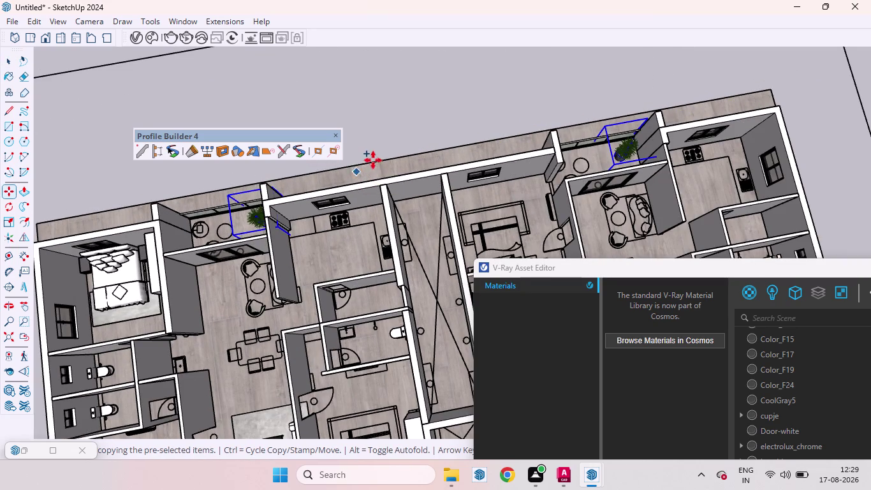
click(386, 154)
scroll(down, 3)
scroll(down, 3)
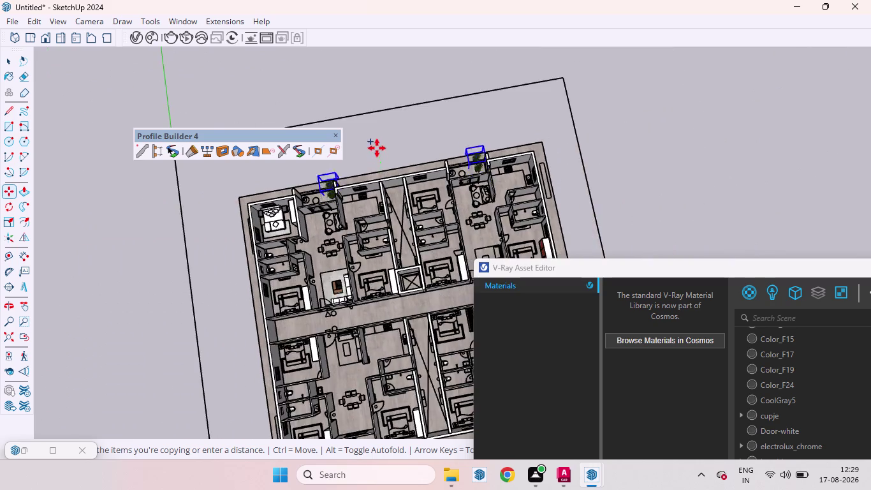
scroll(down, 3)
scroll(down, 3)
scroll(up, 3)
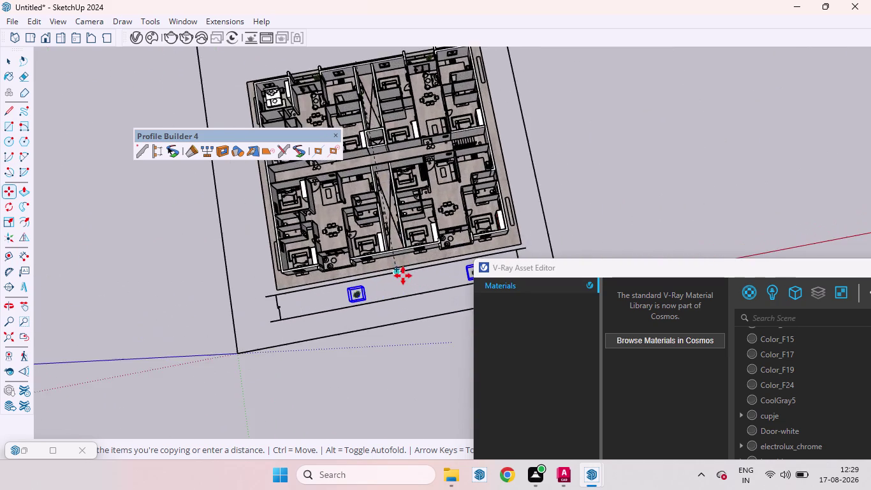
scroll(up, 3)
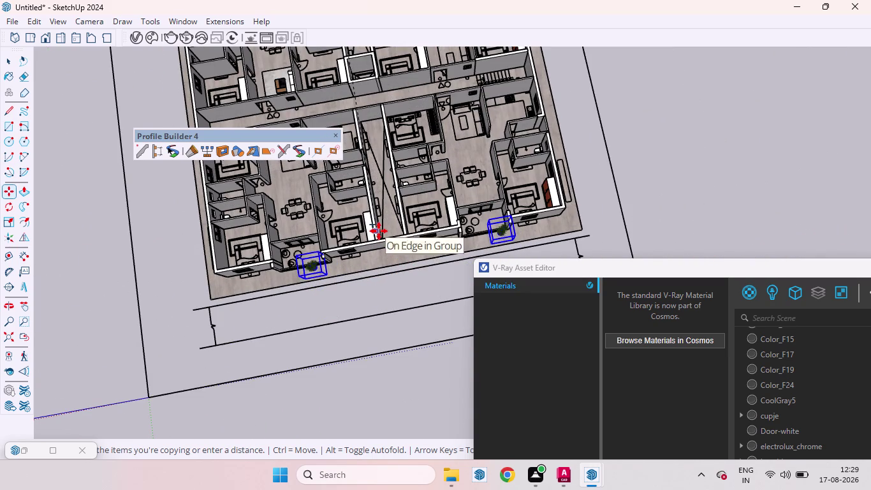
key(Left)
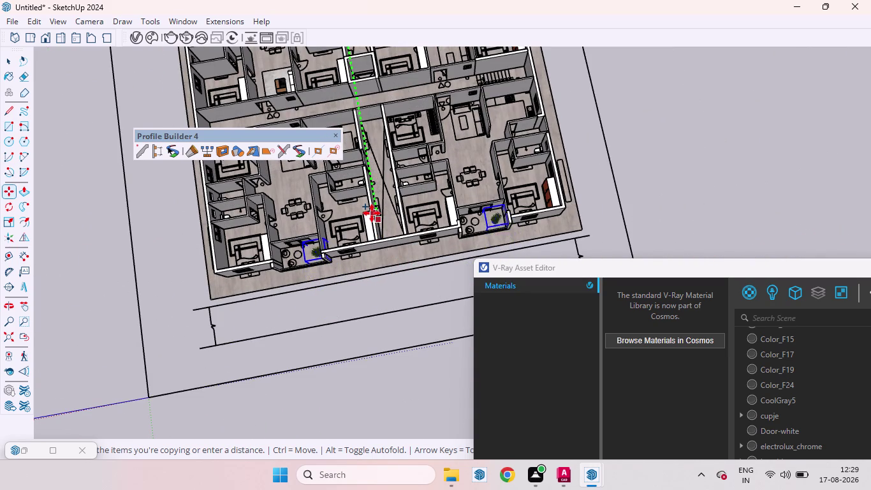
click(372, 213)
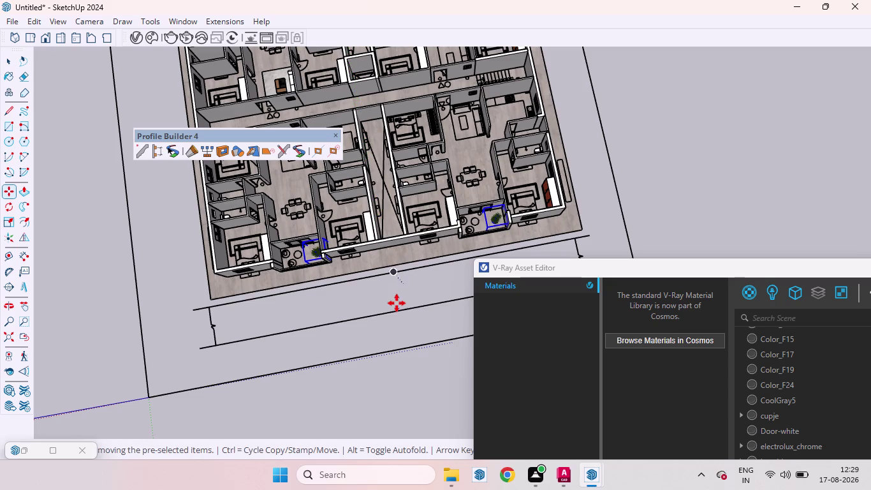
key(space)
Clear the selection and orbit to view the building in 3D.
click(394, 303)
scroll(up, 3)
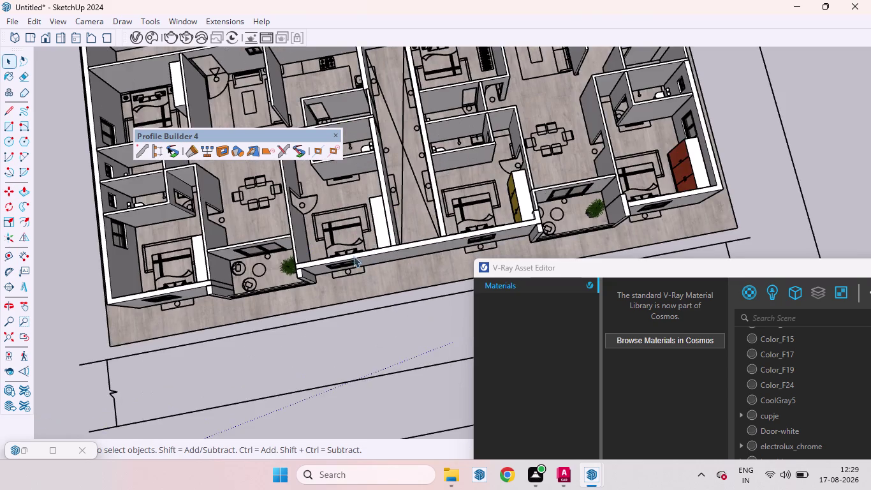
scroll(down, 3)
middle_drag(386, 271, 358, 88)
scroll(up, 3)
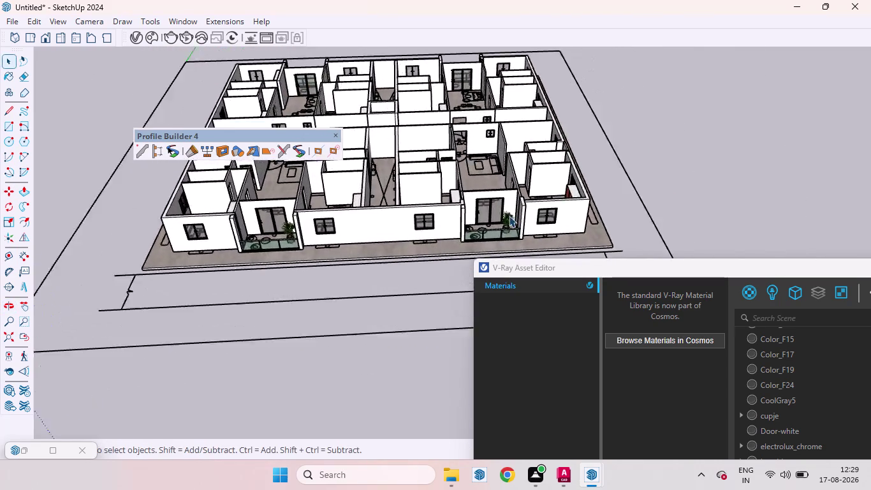
scroll(up, 3)
Try moving the first balcony's plant along one axis, then cancel, leaving it in place.
click(503, 219)
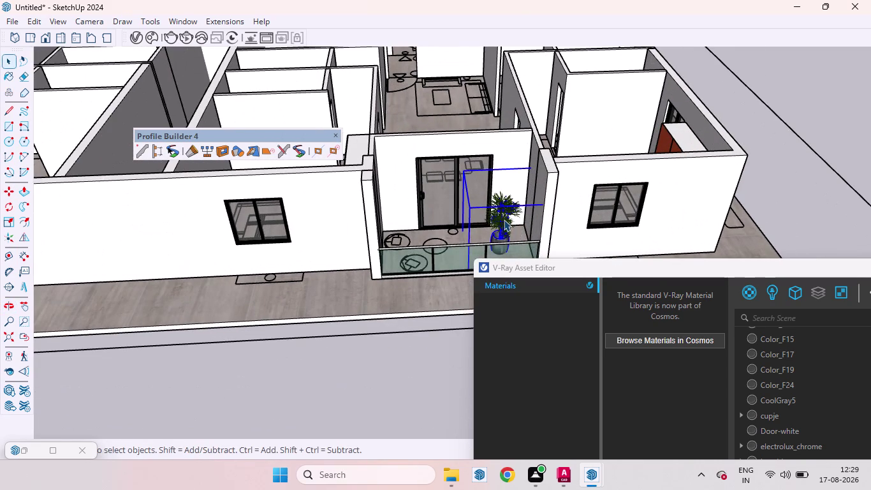
key(m)
click(503, 219)
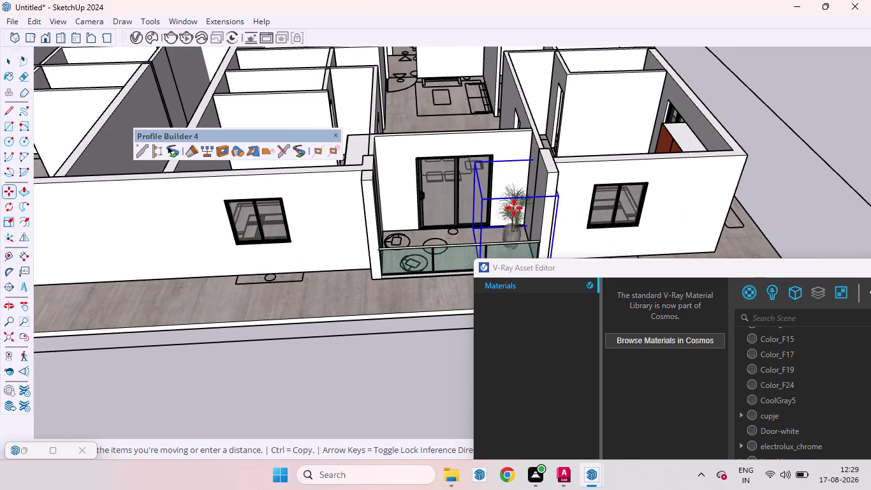
key(Left)
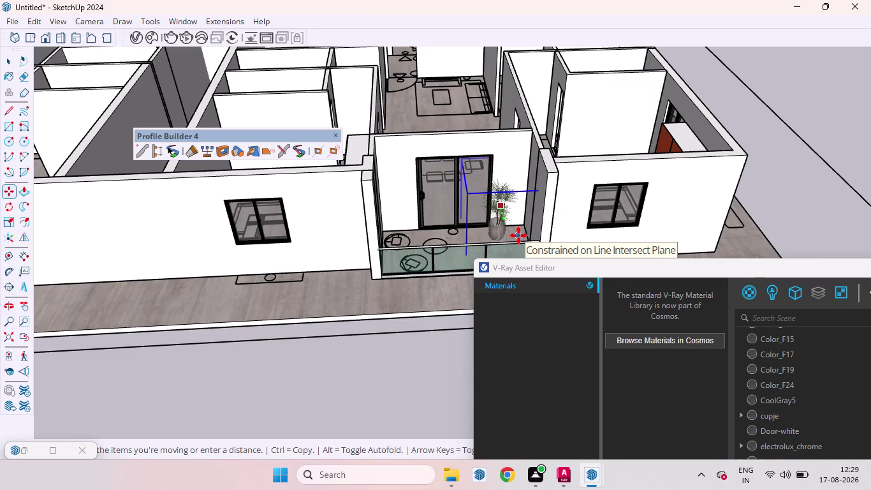
key(space)
click(795, 169)
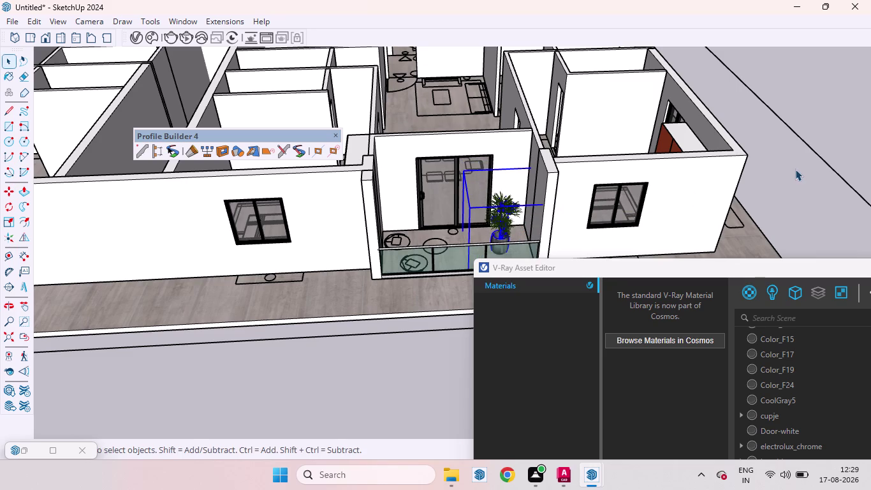
scroll(down, 3)
scroll(down, 3)
scroll(up, 3)
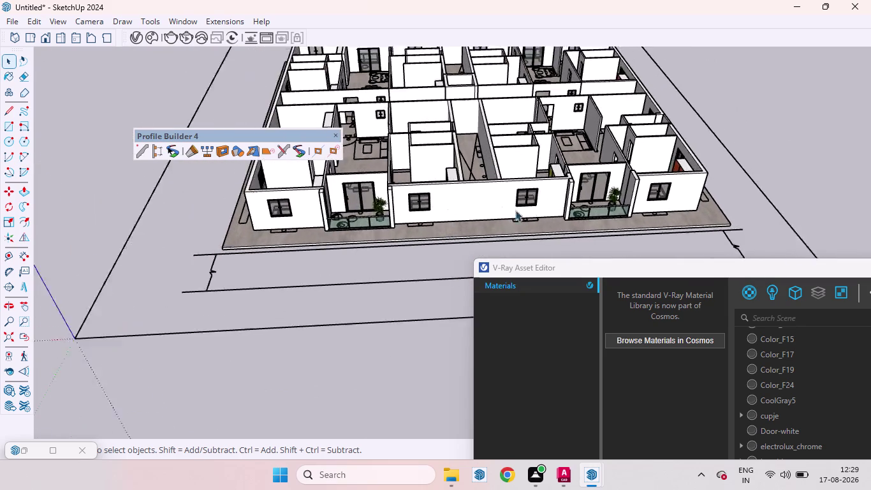
scroll(up, 3)
Reposition the other balcony's plant with axis locks so it sits against the side wall.
middle_drag(633, 237, 677, 323)
scroll(up, 3)
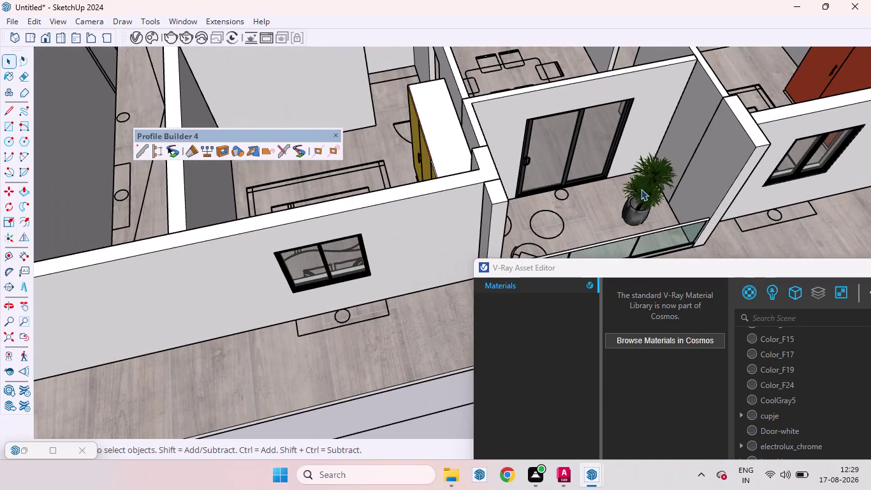
click(641, 189)
key(m)
click(639, 218)
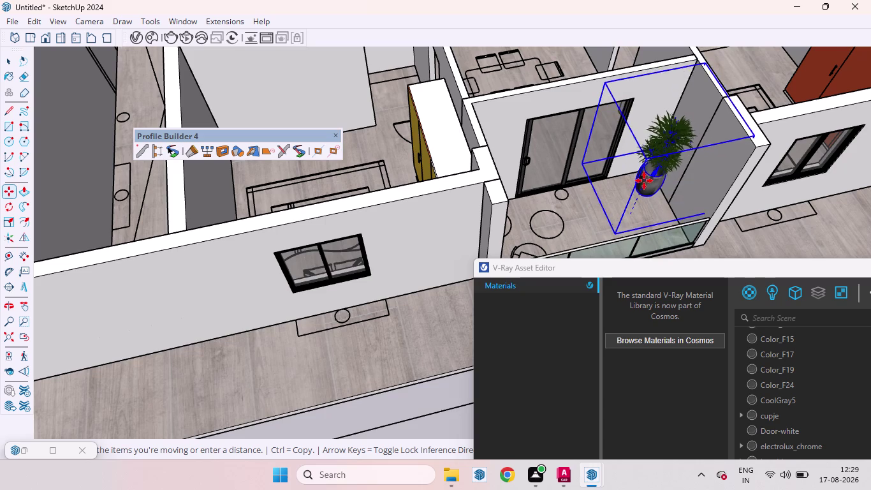
key(Up)
key(Left)
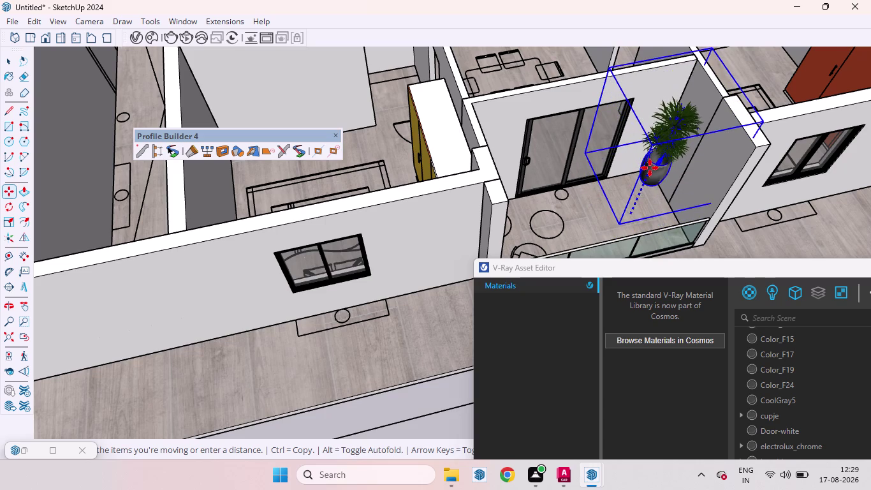
click(650, 197)
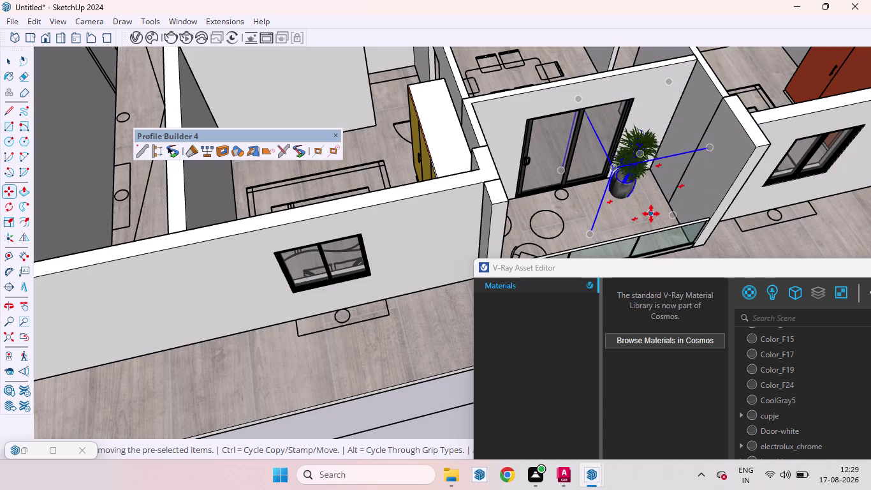
key(Right)
click(628, 209)
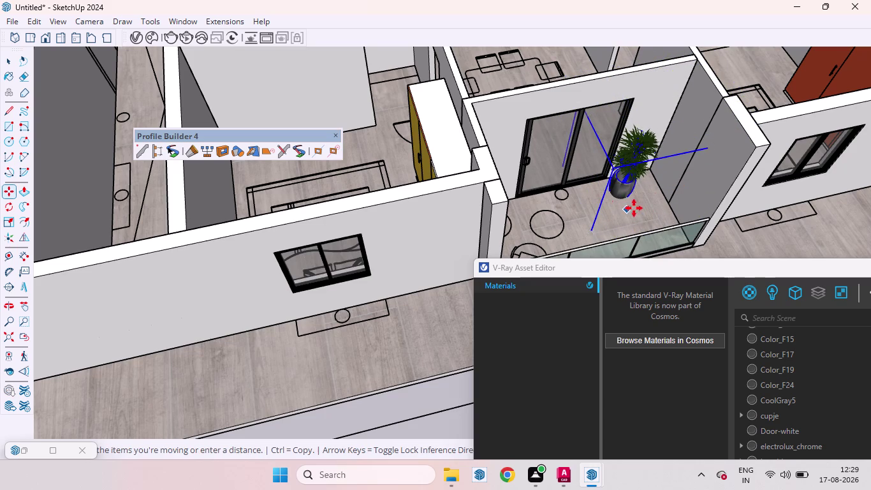
click(645, 207)
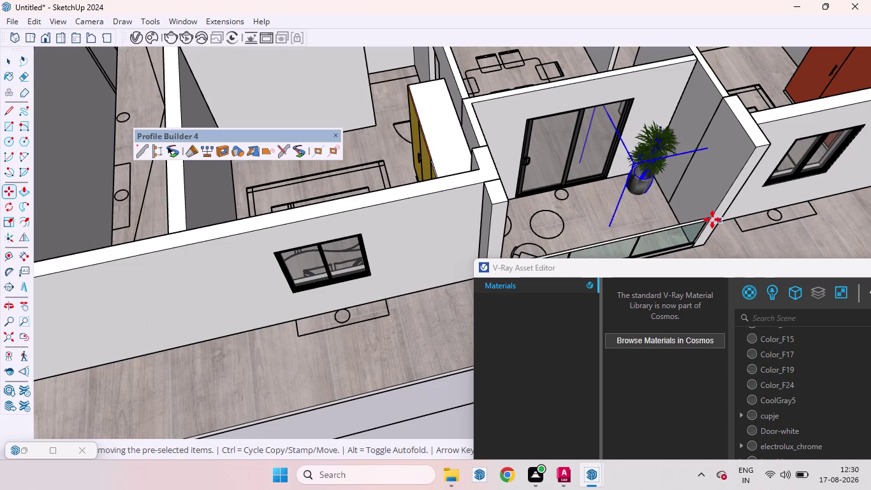
key(space)
scroll(down, 3)
scroll(down, 3)
click(743, 210)
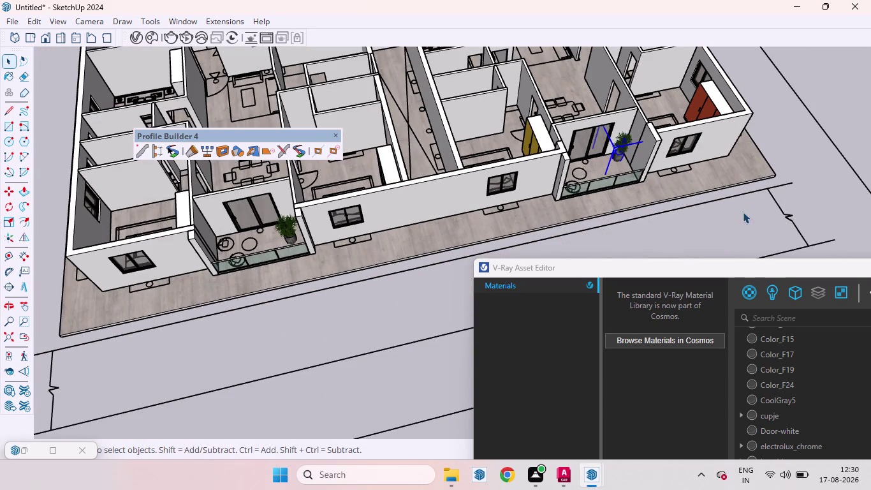
Orbit to look along the front balconies and view the building from an angle.
scroll(up, 3)
middle_drag(628, 164, 561, 39)
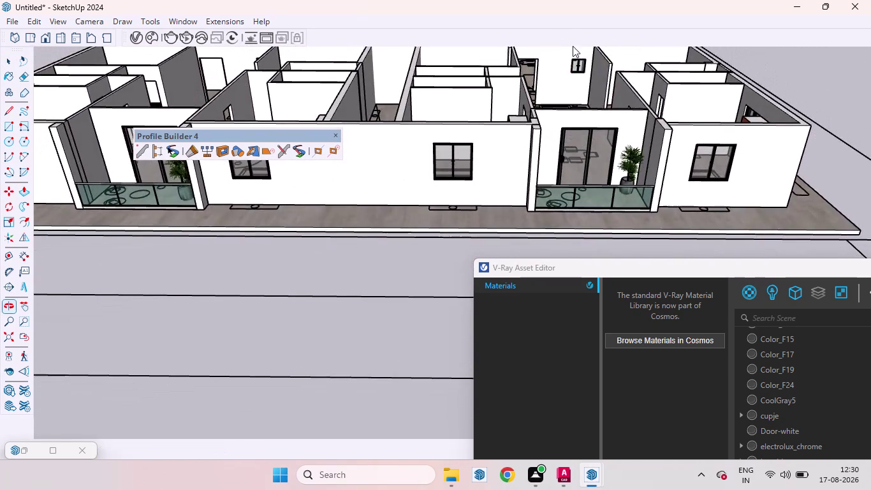
scroll(up, 3)
scroll(down, 3)
scroll(down, 3)
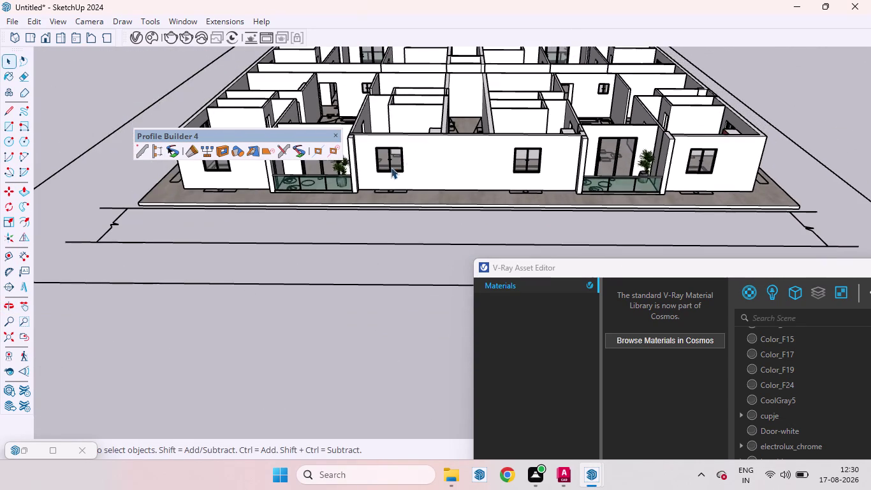
scroll(down, 3)
scroll(down, 3)
scroll(up, 3)
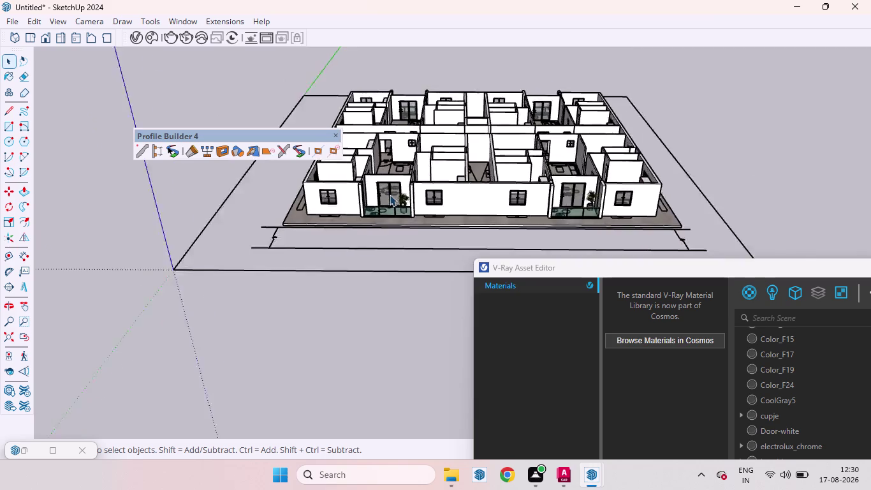
scroll(up, 3)
middle_drag(424, 210, 533, 238)
scroll(down, 3)
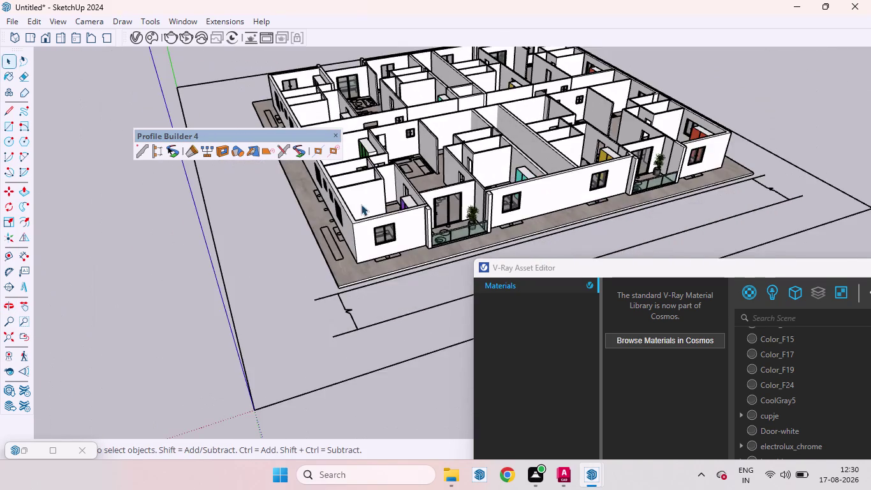
scroll(down, 3)
scroll(down, 3)
View the building's front elevation, then reopen the 3D Warehouse model library.
click(337, 132)
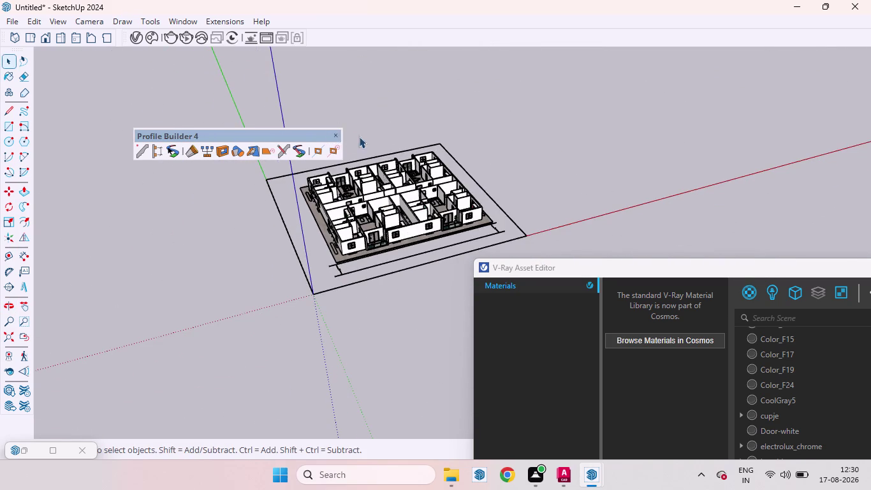
scroll(up, 3)
middle_drag(416, 255, 308, 156)
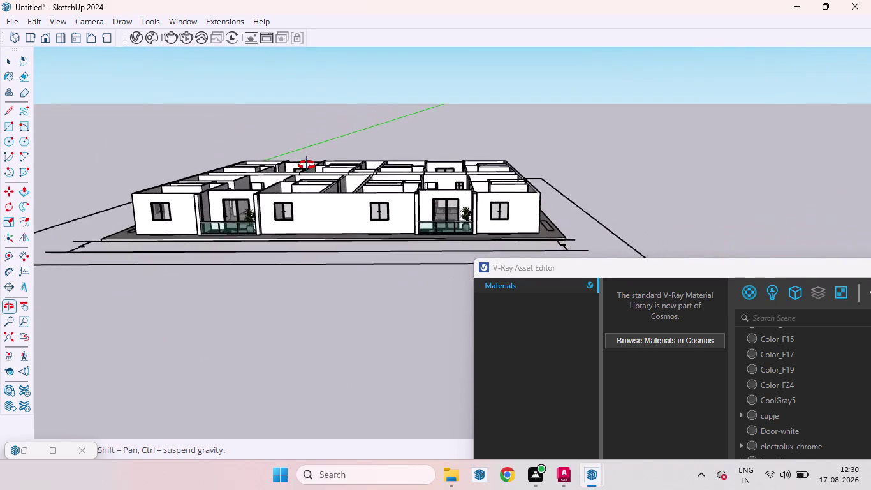
middle_drag(309, 157, 306, 177)
scroll(up, 3)
scroll(down, 3)
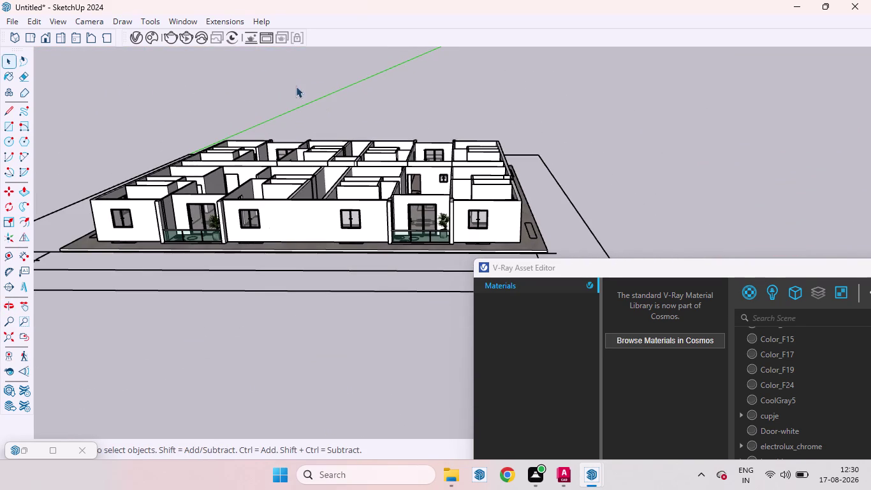
click(190, 20)
click(214, 137)
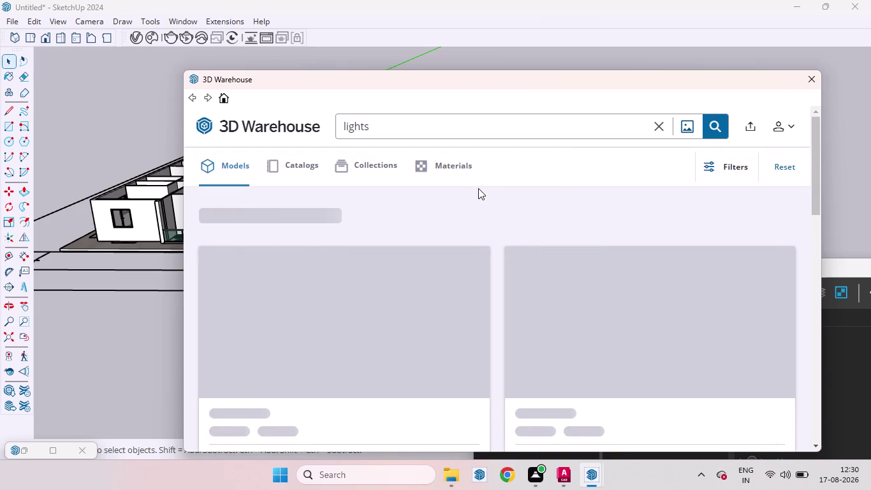
Replace the lights query with 'balcony chairs' to list 441 results, then move the window up-left.
click(415, 136)
key(BackSpace)
key(BackSpace)
key(BackSpace)
key(BackSpace)
key(BackSpace)
key(BackSpace)
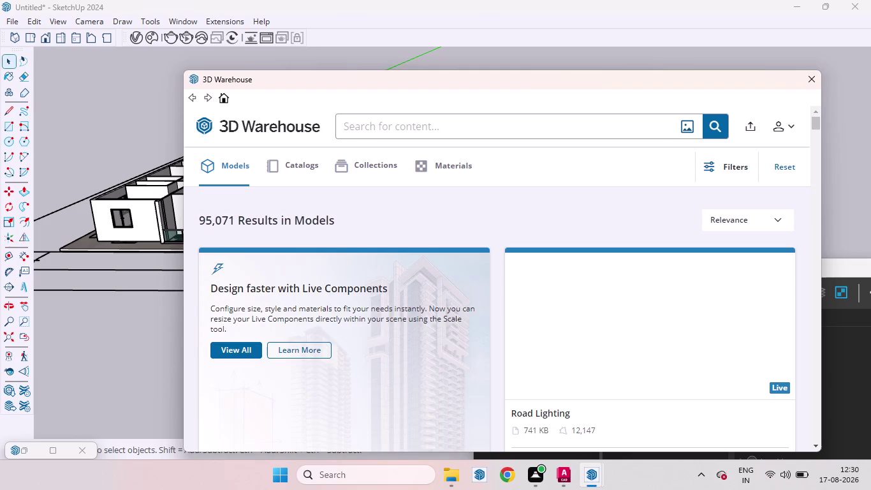
text(bal)
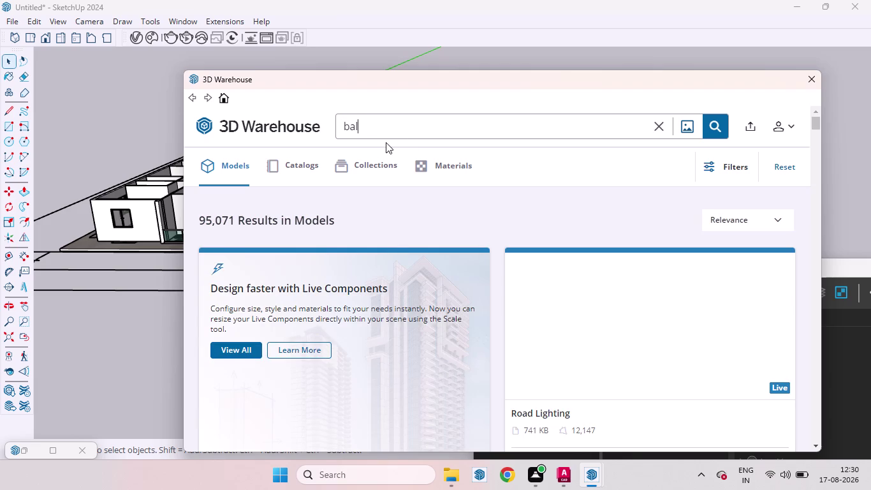
text(cony)
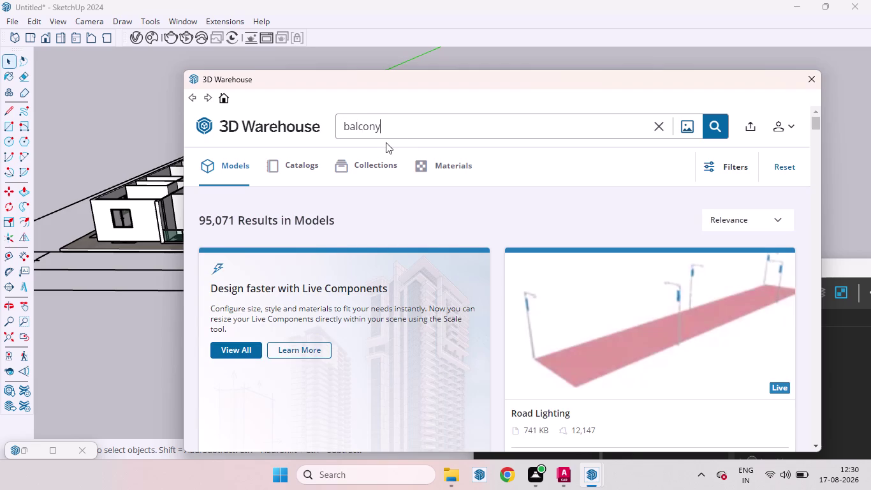
key(space)
text(chai)
text(ra)
key(BackSpace)
key(s)
key(Return)
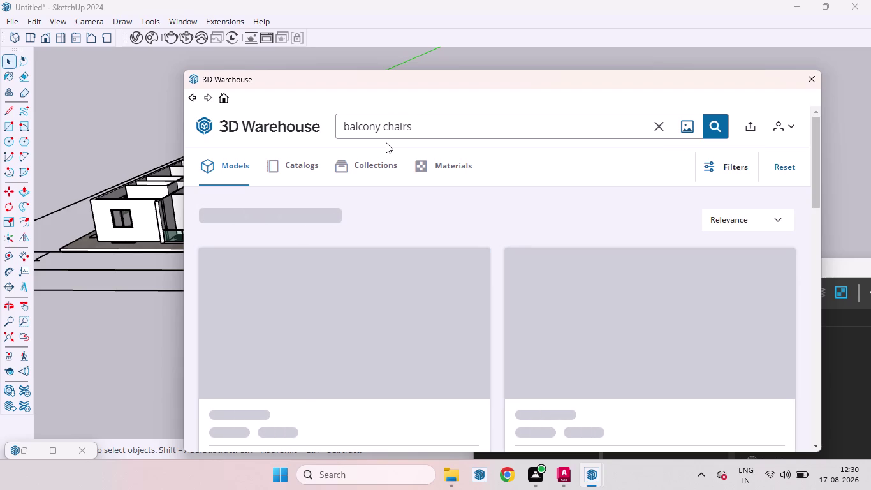
click(33, 119)
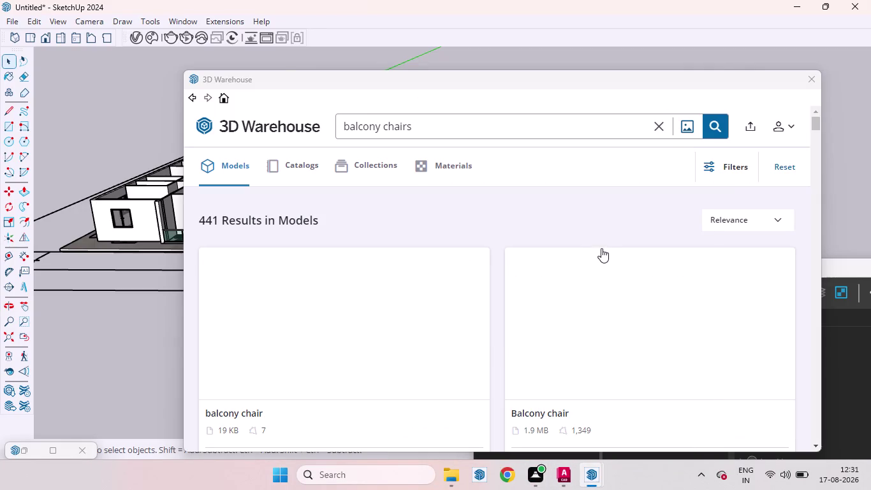
drag(589, 82, 537, 35)
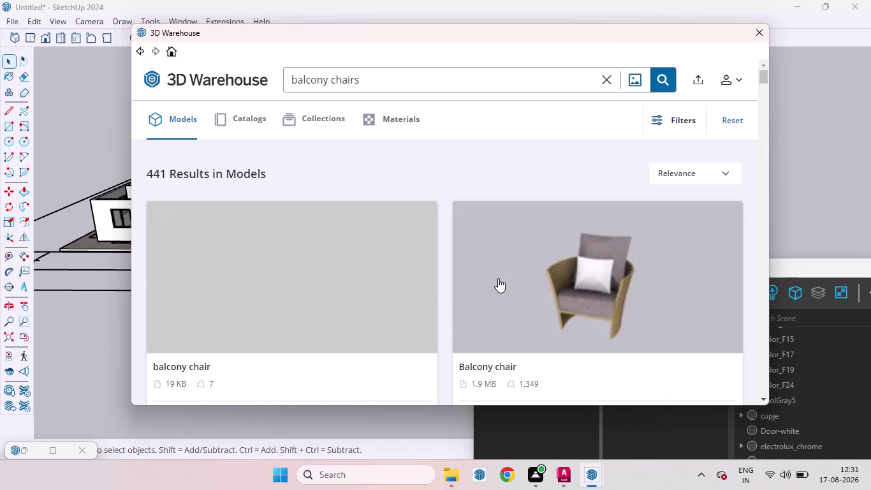
Review the 3D Warehouse balcony chair results and download the egg chair, Balcony Chair 2.
scroll(down, 3)
scroll(down, 3)
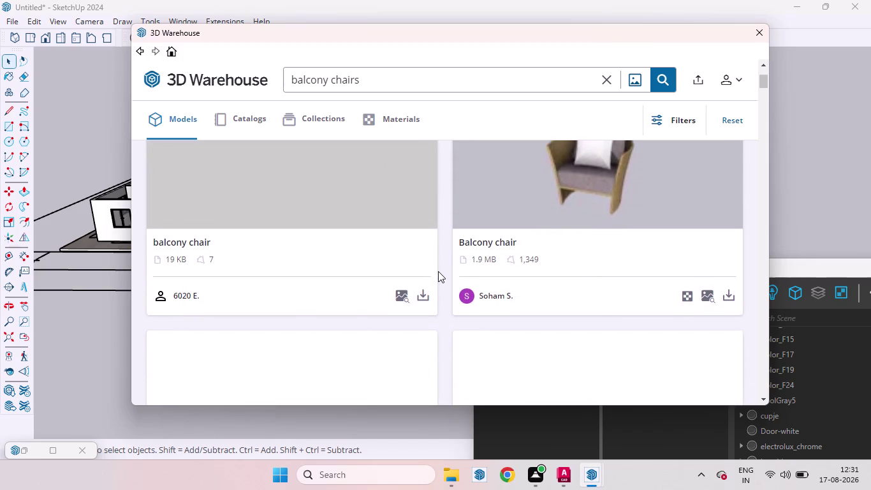
scroll(up, 3)
scroll(down, 3)
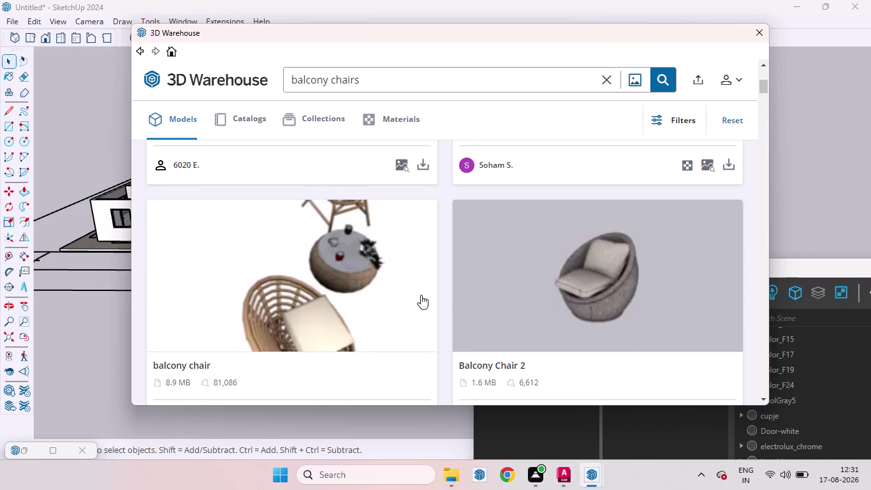
scroll(up, 3)
scroll(down, 3)
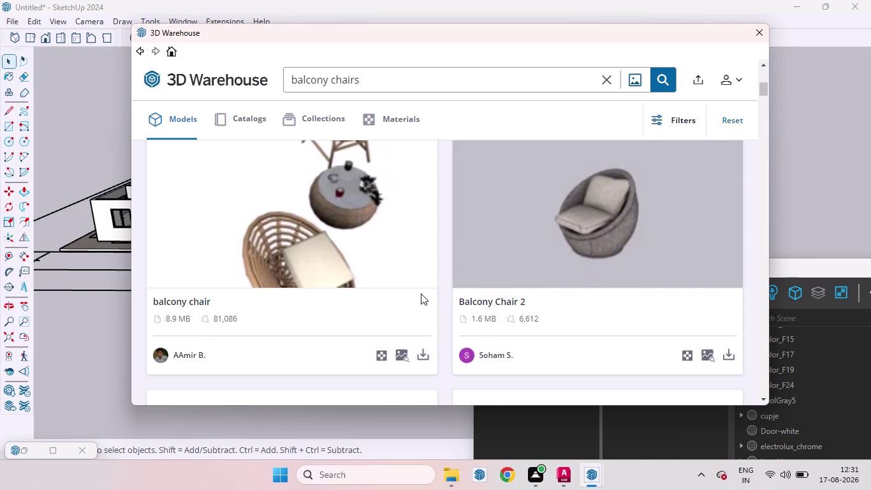
scroll(up, 3)
scroll(down, 3)
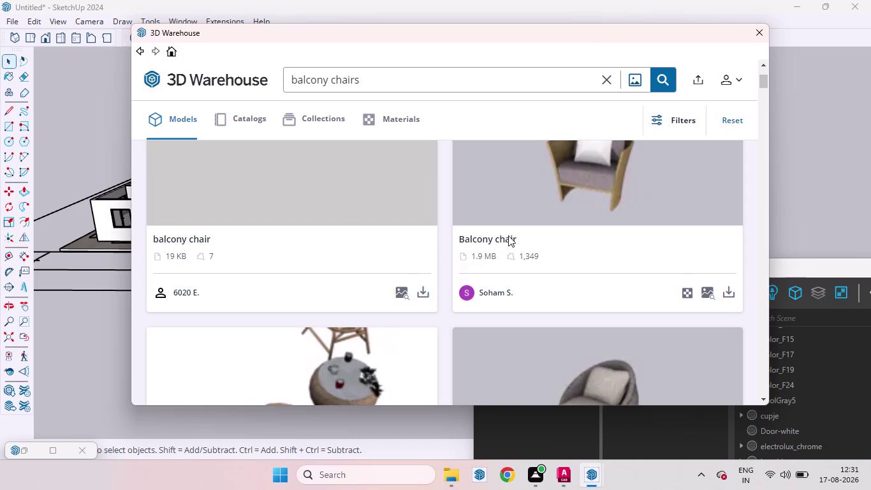
scroll(down, 3)
scroll(up, 3)
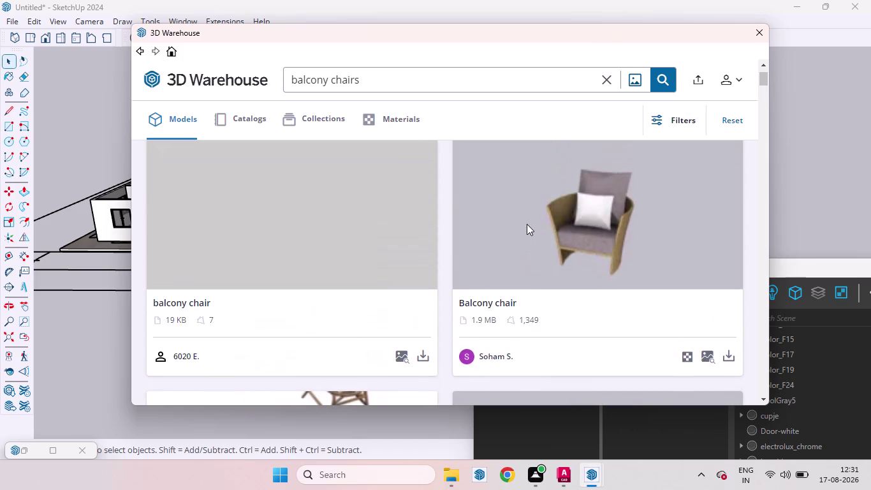
scroll(up, 3)
scroll(down, 3)
scroll(down, 3)
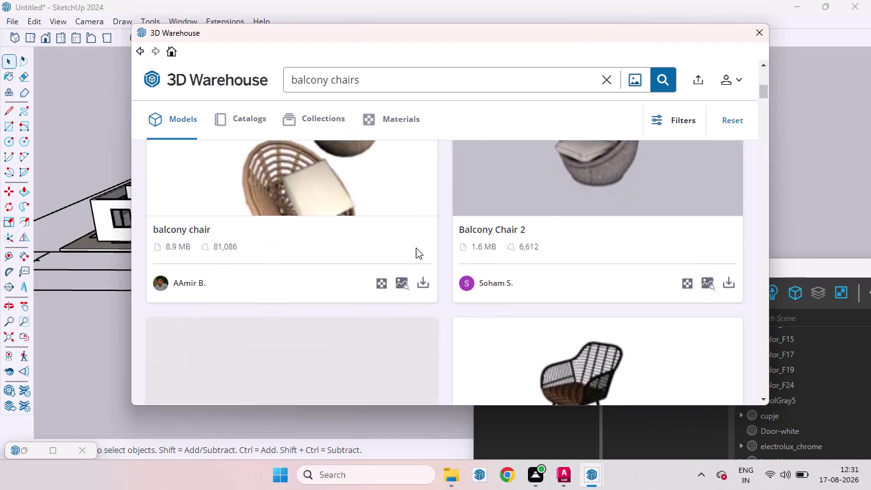
scroll(down, 3)
scroll(down, 3)
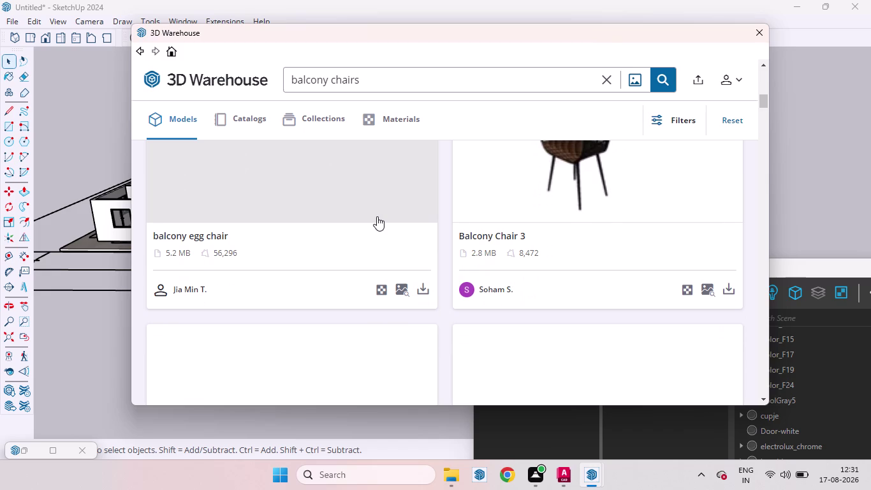
scroll(down, 3)
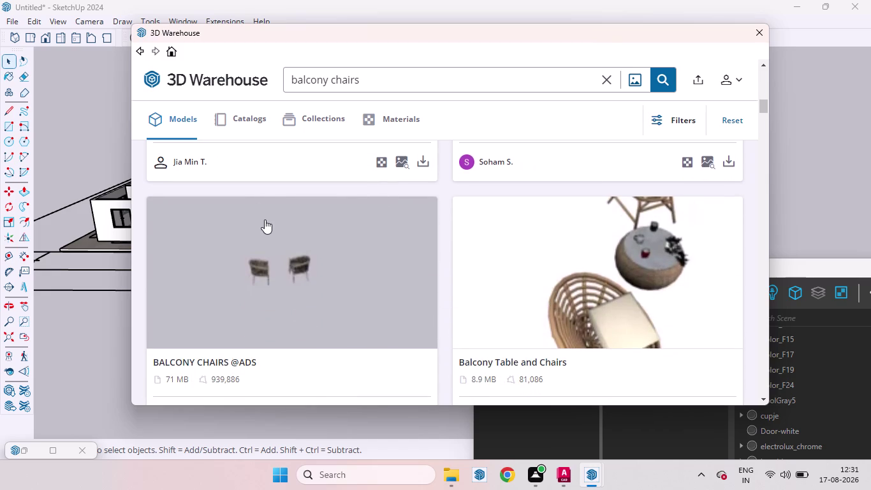
scroll(down, 3)
scroll(up, 3)
scroll(up, 3)
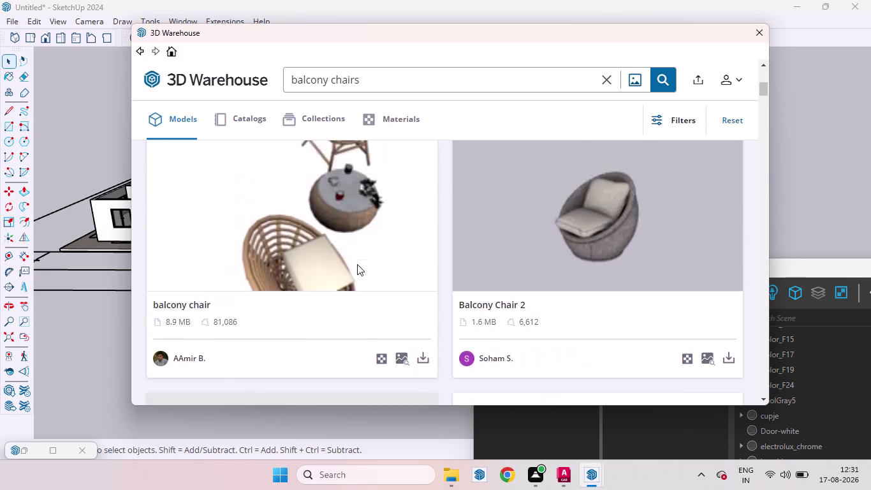
scroll(down, 3)
scroll(down, 3)
scroll(down, 3)
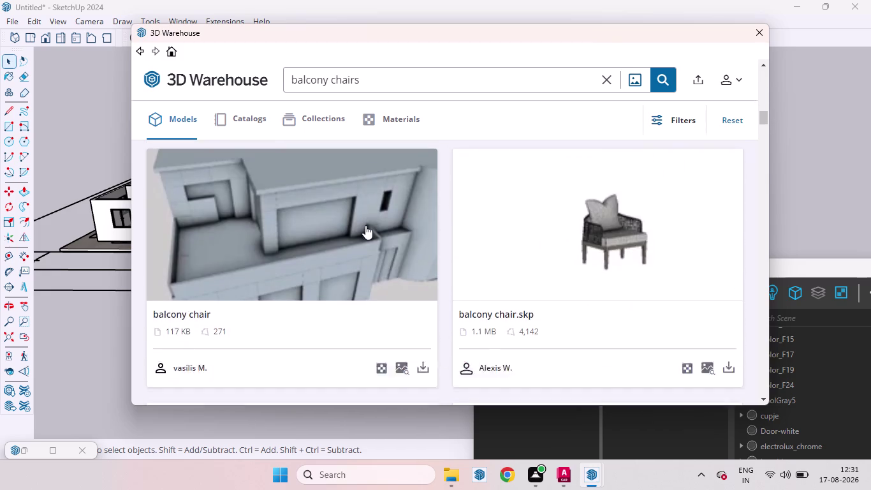
scroll(down, 3)
scroll(up, 3)
scroll(up, 3)
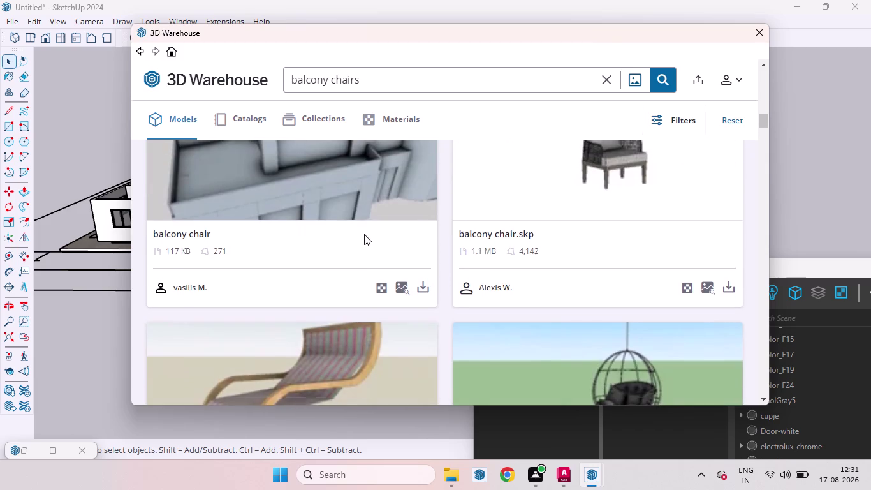
scroll(up, 3)
scroll(down, 3)
scroll(down, 3)
scroll(down, 3)
scroll(down, 3)
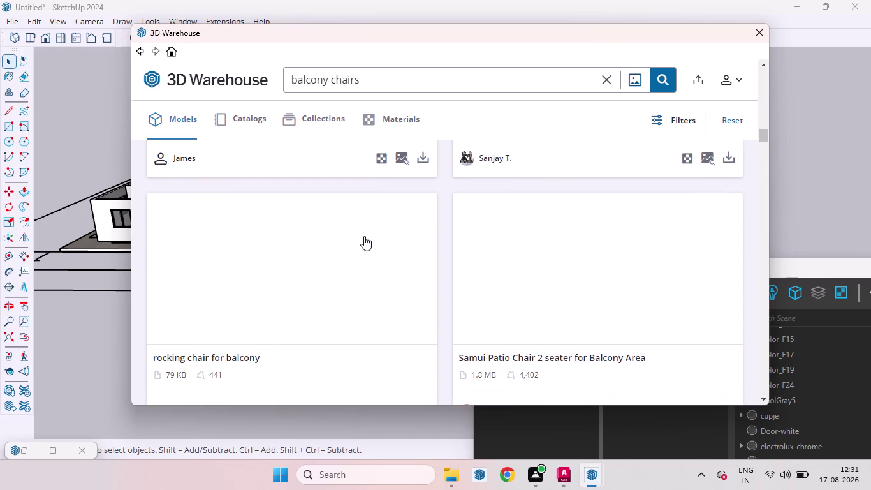
scroll(up, 3)
scroll(down, 3)
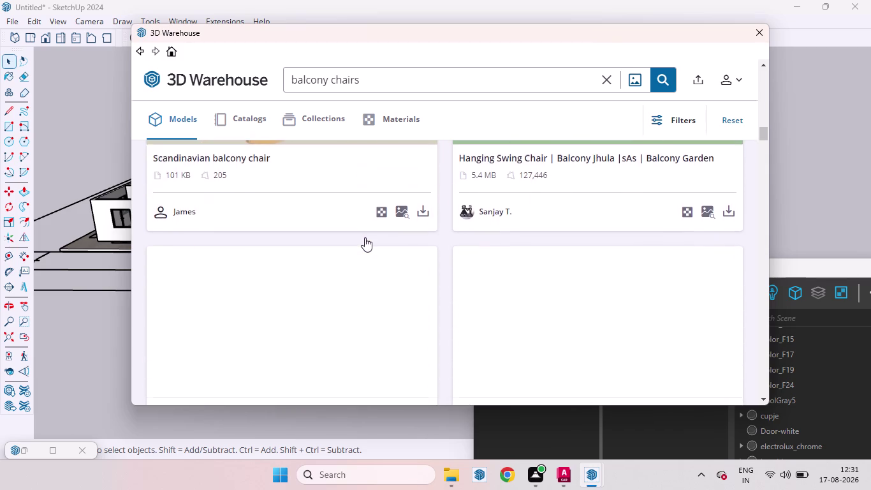
scroll(down, 3)
scroll(up, 3)
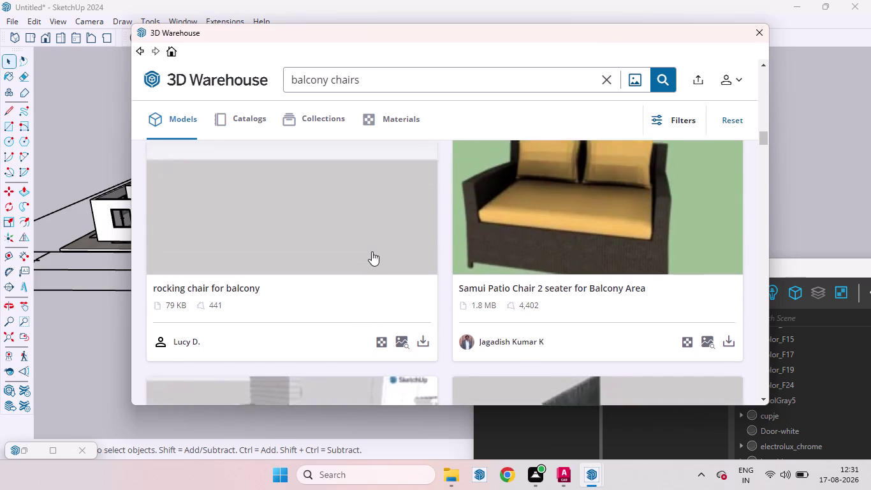
scroll(down, 3)
scroll(down, 3)
scroll(down, 3)
scroll(up, 3)
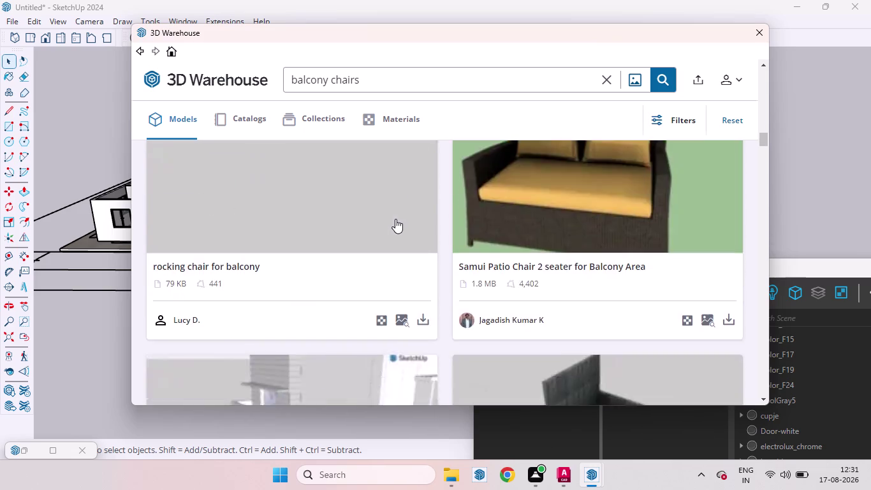
scroll(up, 3)
scroll(down, 3)
scroll(up, 3)
scroll(up, 3)
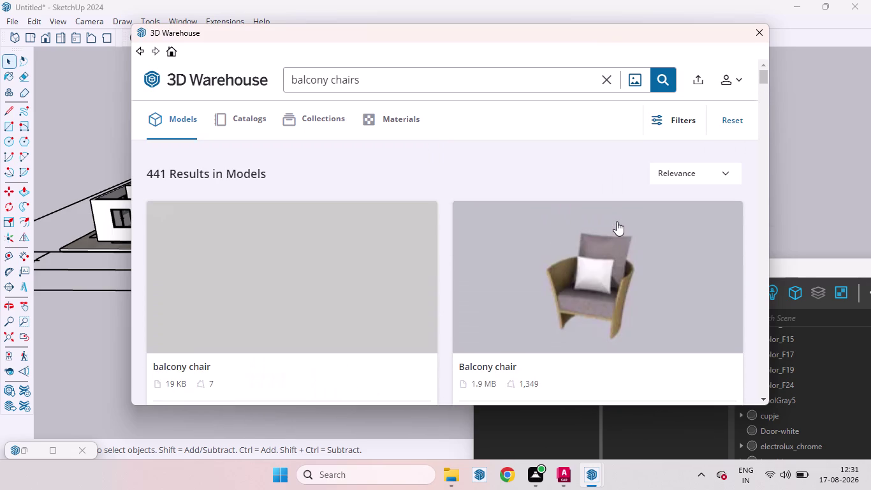
scroll(up, 3)
scroll(down, 3)
scroll(up, 3)
scroll(down, 3)
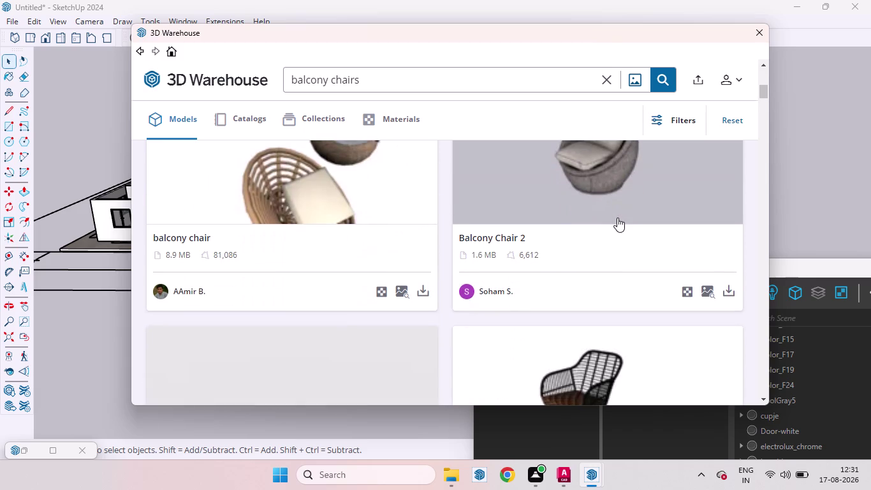
scroll(down, 3)
scroll(down, 3)
scroll(down, 3)
scroll(down, 3)
scroll(up, 3)
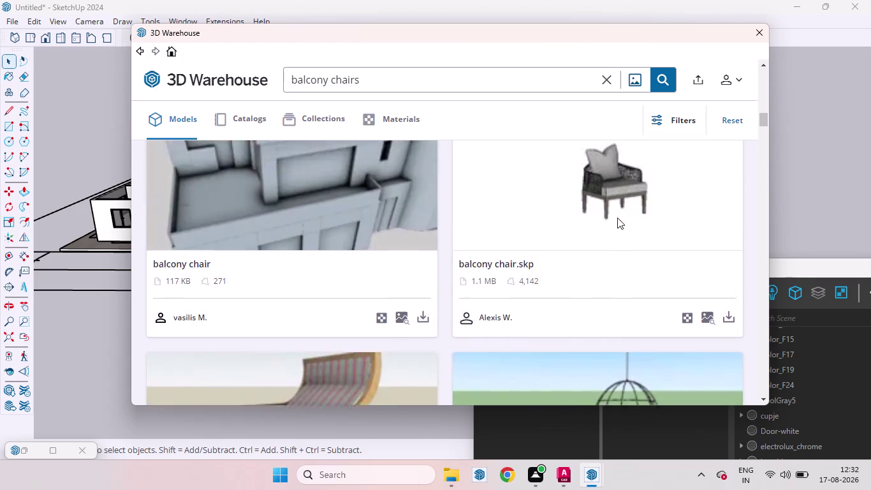
scroll(up, 3)
scroll(down, 3)
scroll(up, 3)
scroll(down, 3)
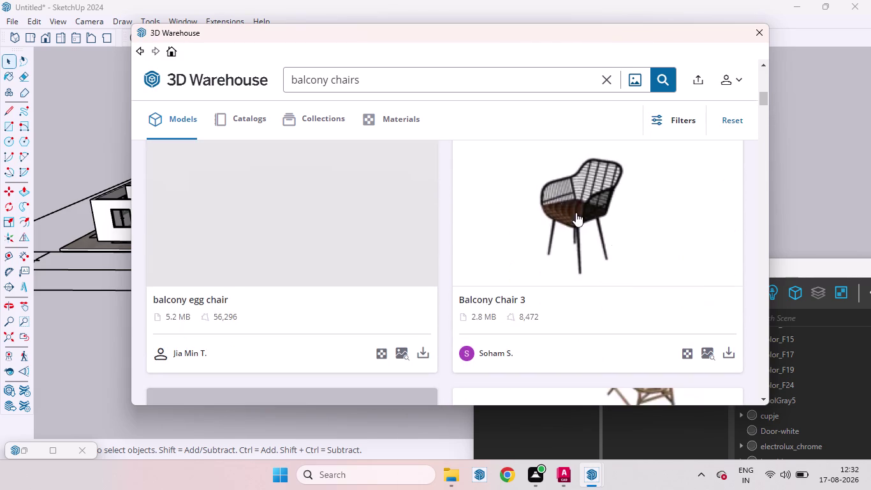
scroll(up, 3)
scroll(up, 3)
scroll(down, 3)
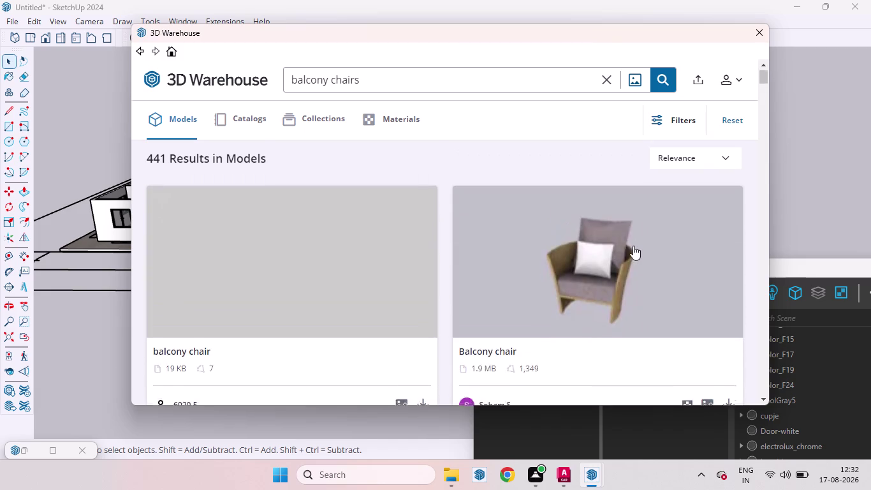
scroll(down, 3)
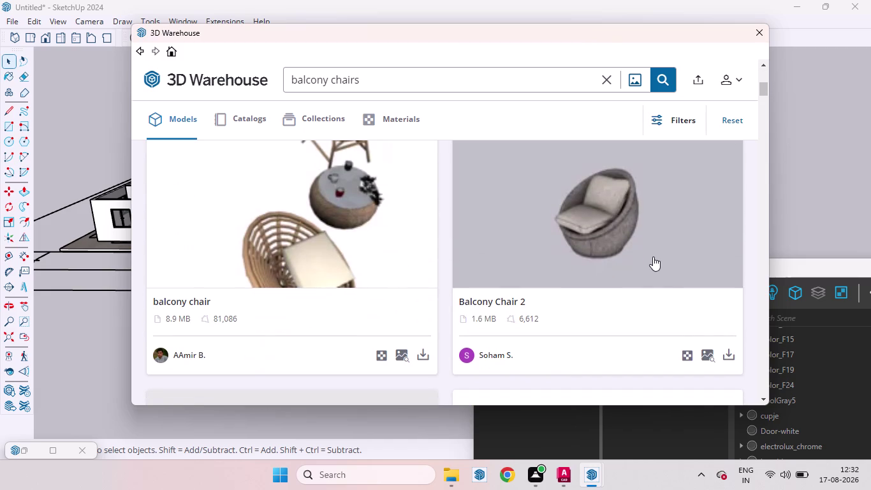
click(725, 353)
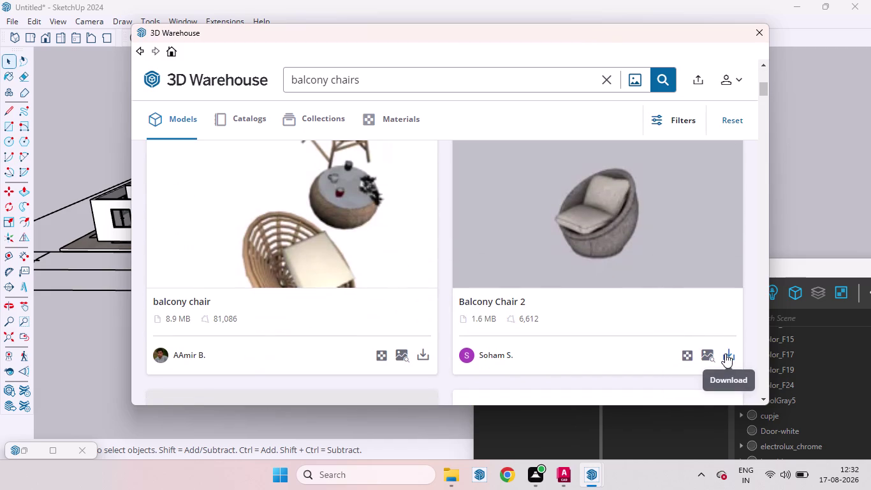
click(413, 230)
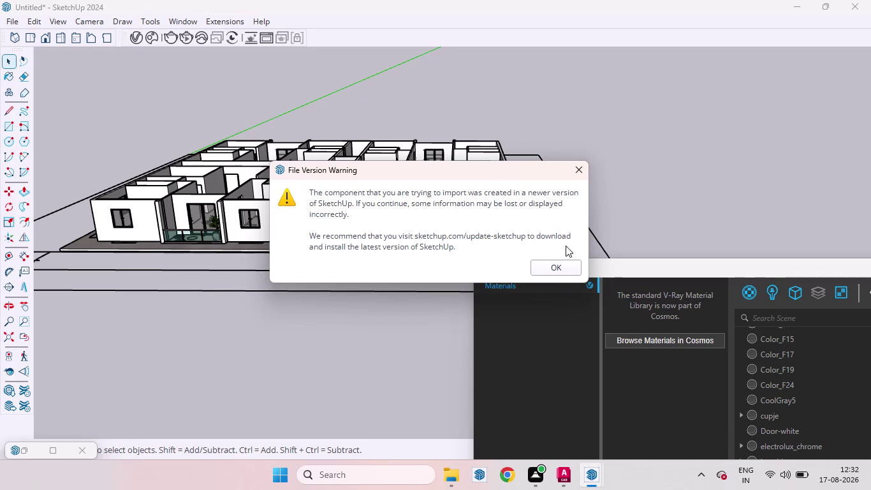
Accept the newer-version warning and set the egg chair beside the balcony's sliding door and plant.
click(553, 270)
scroll(up, 3)
scroll(up, 3)
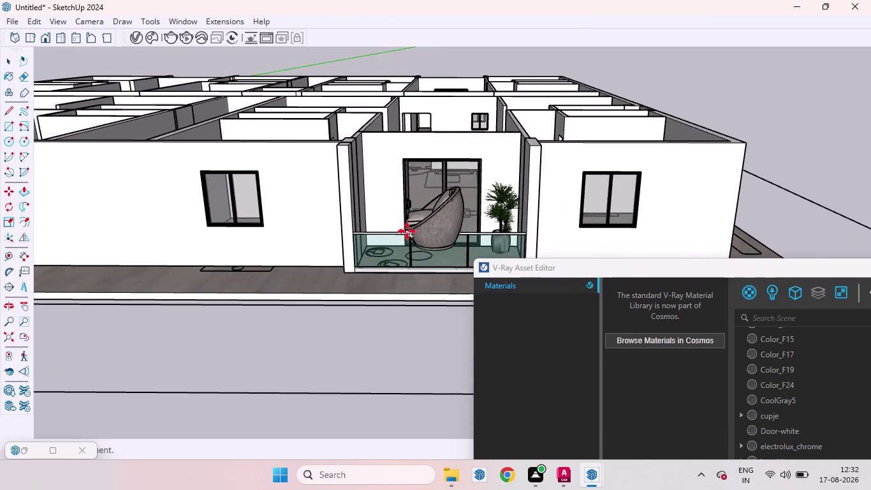
middle_drag(406, 224, 400, 355)
scroll(down, 3)
scroll(up, 3)
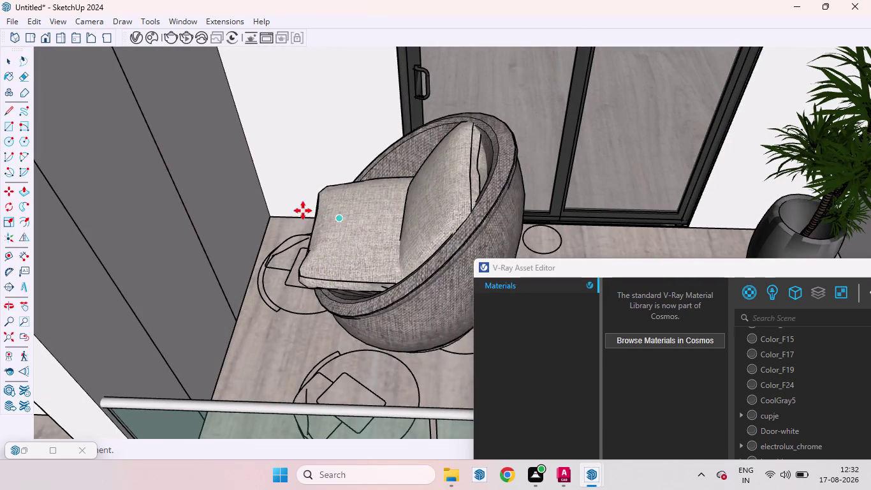
click(274, 206)
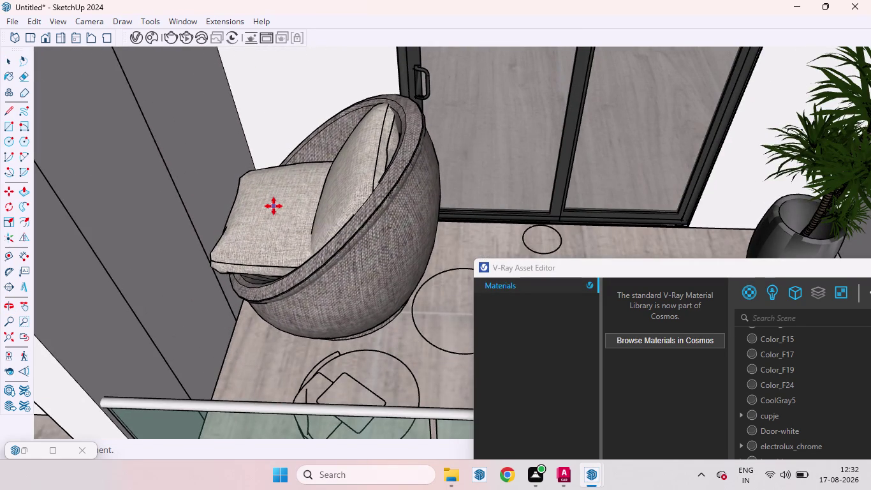